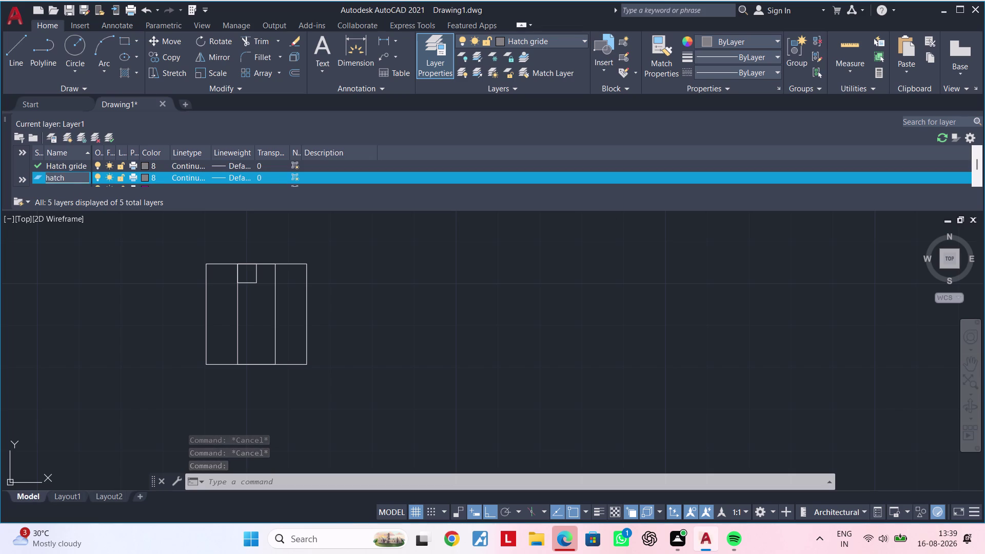
Rename the new layer to 'Hatch'.
key(BackSpace)
key(BackSpace)
key(BackSpace)
key(BackSpace)
key(BackSpace)
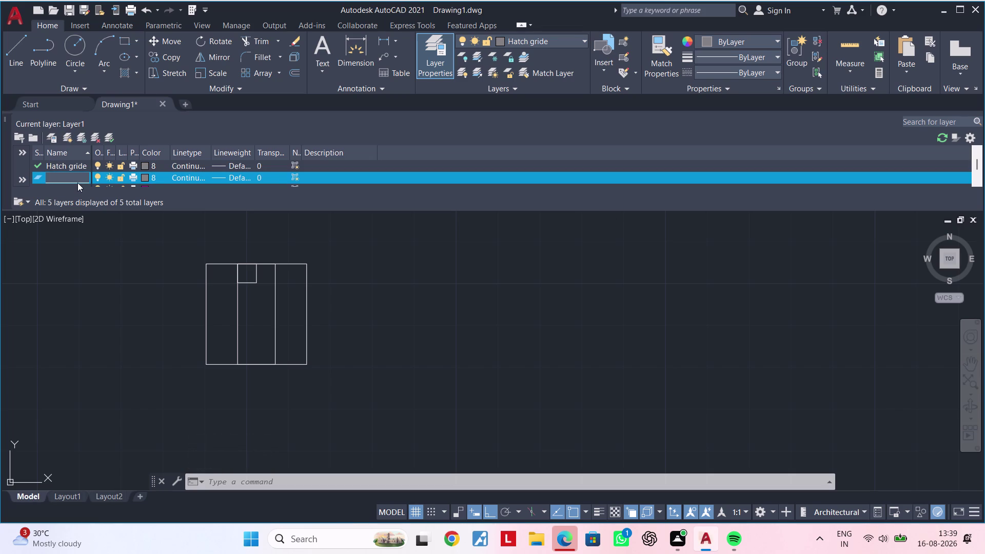
text(Hatch)
Browse the Select Color dialog's True Color and Color Books tabs, then cancel, keeping colour 8.
click(146, 179)
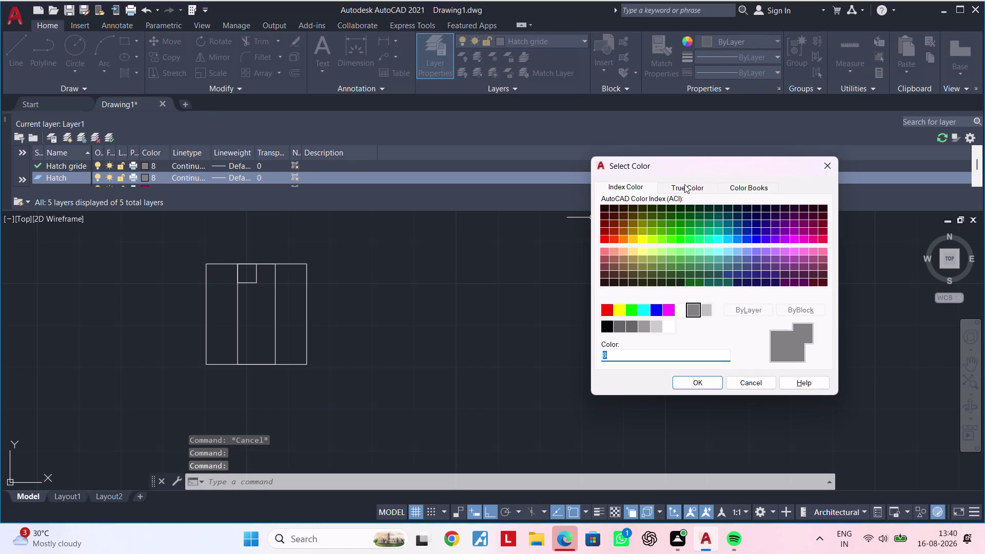
click(684, 184)
click(746, 183)
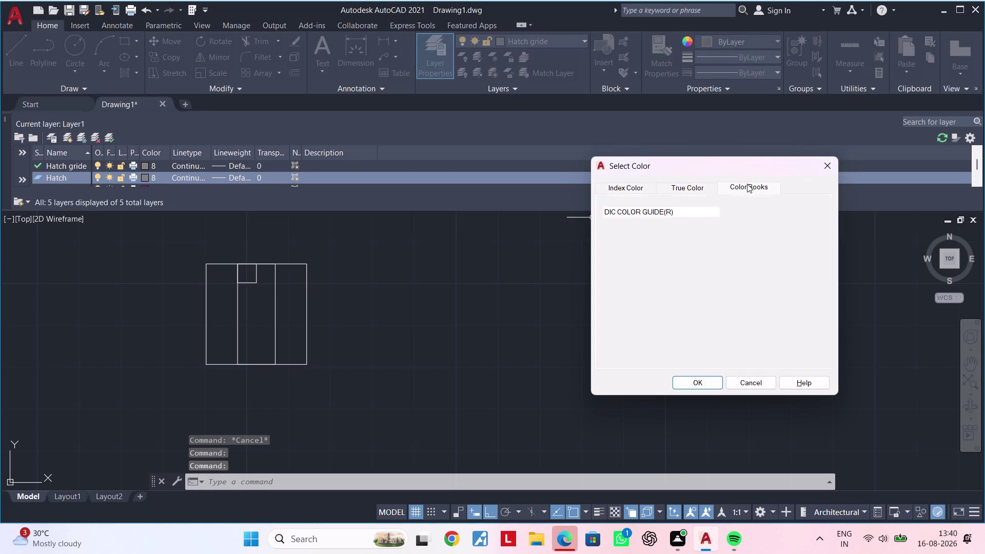
scroll(down, 3)
click(696, 190)
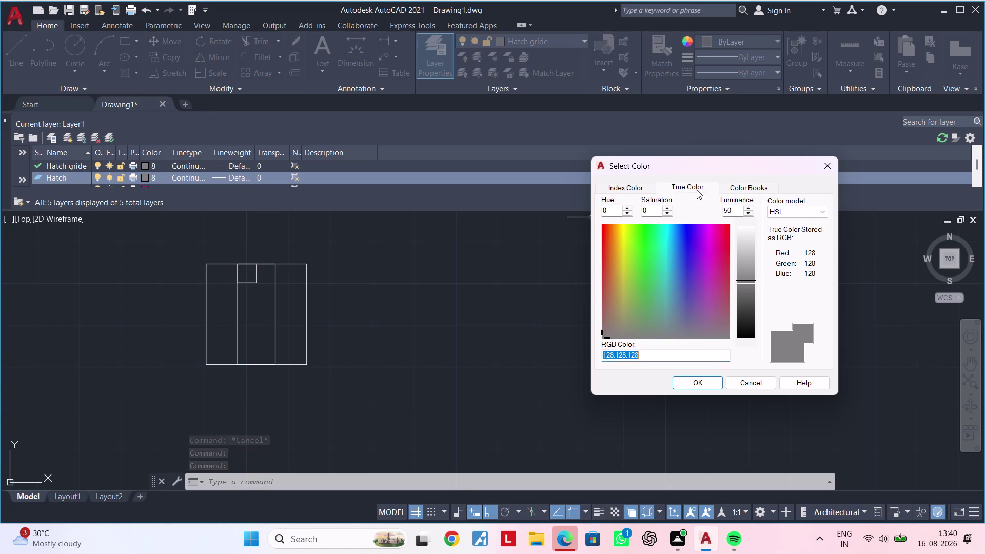
click(637, 189)
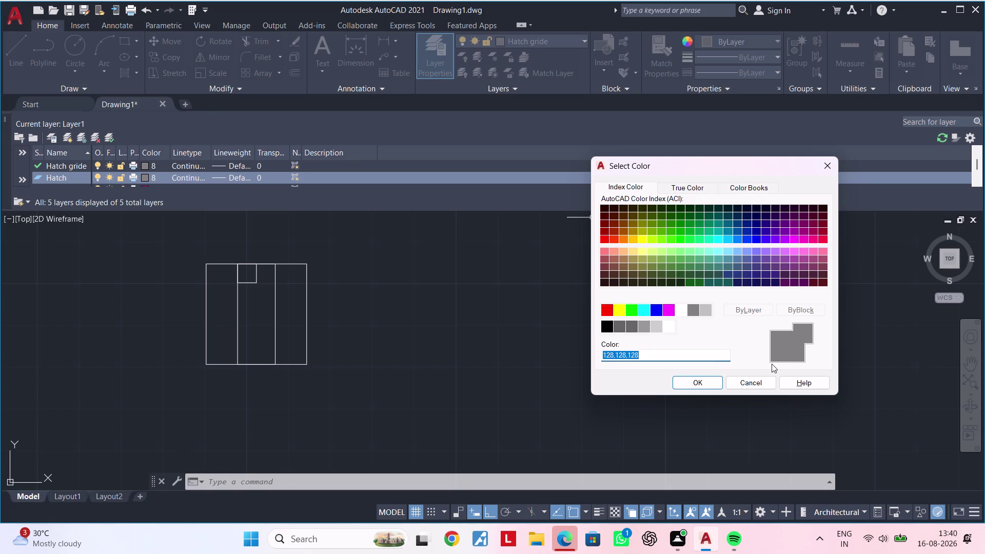
click(752, 307)
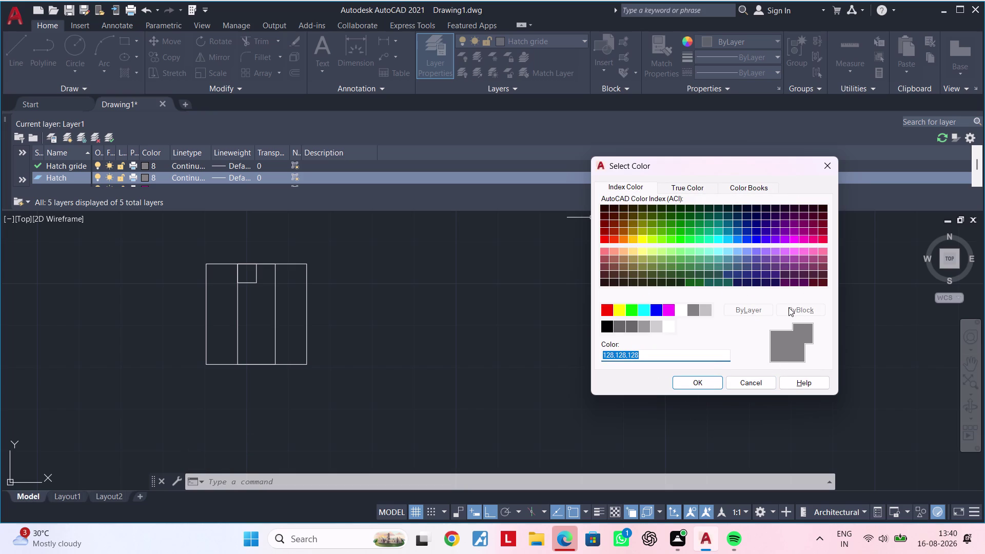
click(789, 307)
double_click(793, 307)
click(825, 165)
key(Escape)
key(Escape)
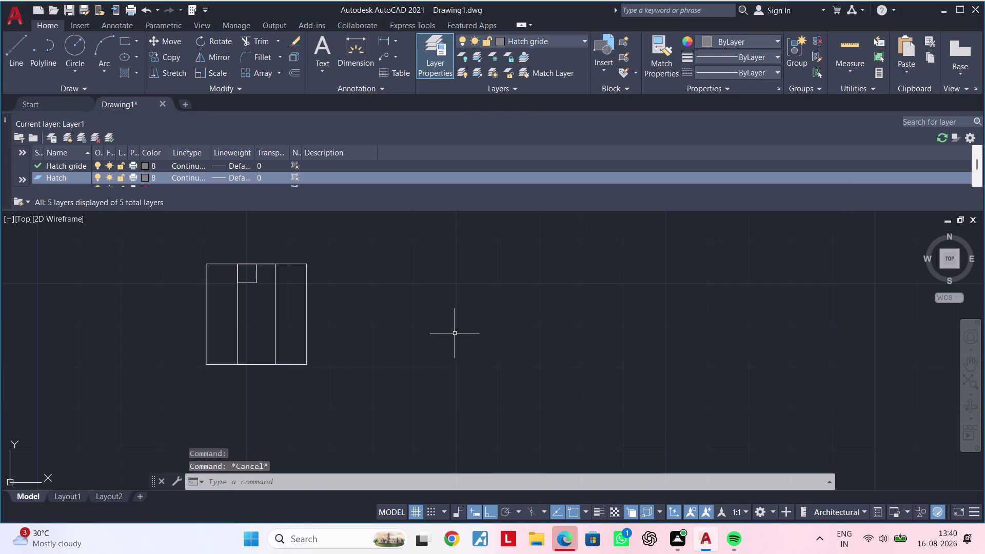
Start a hatch and try picking a layer from the layer list, then cancel.
middle_drag(398, 320, 455, 310)
key(Escape)
key(Escape)
key(Escape)
key(Escape)
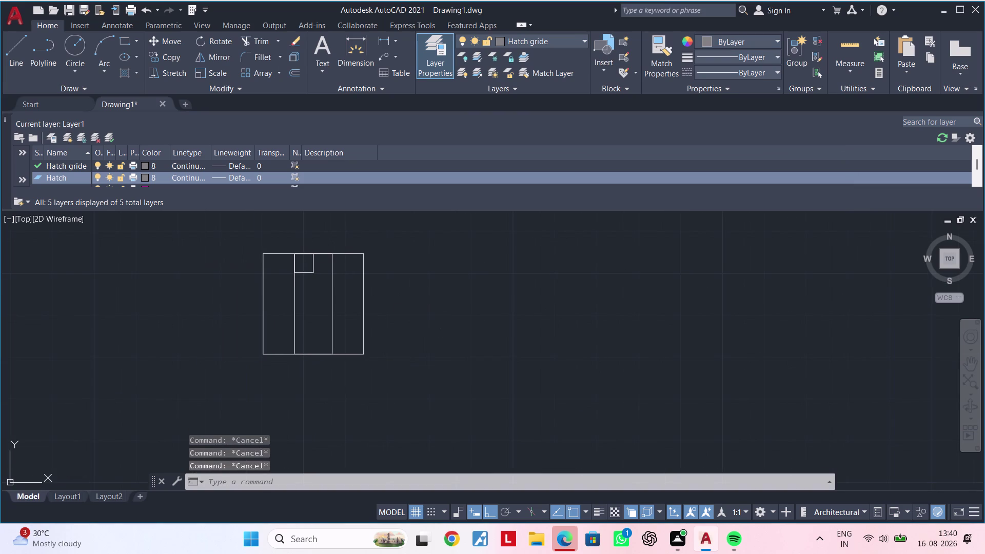
text(h)
key(space)
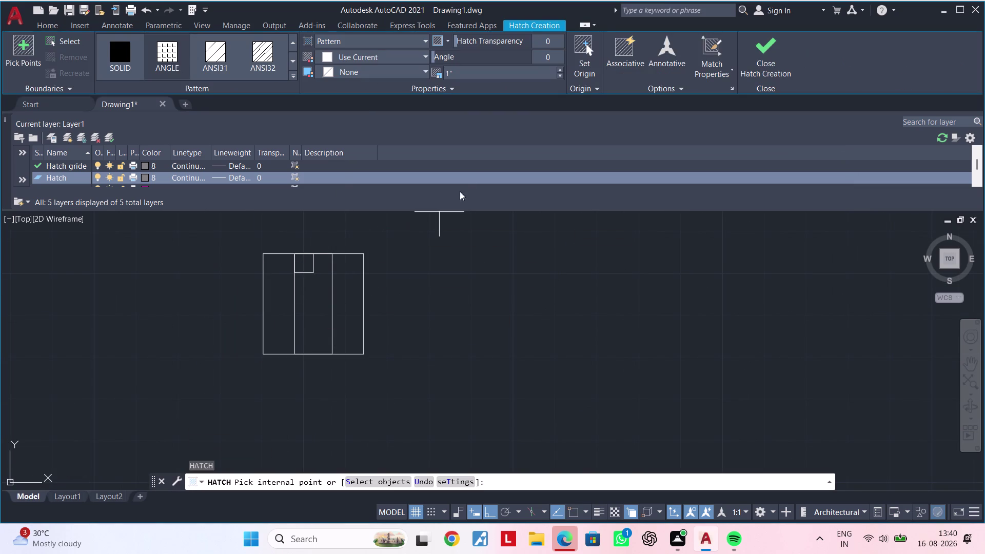
click(44, 23)
click(554, 43)
click(534, 101)
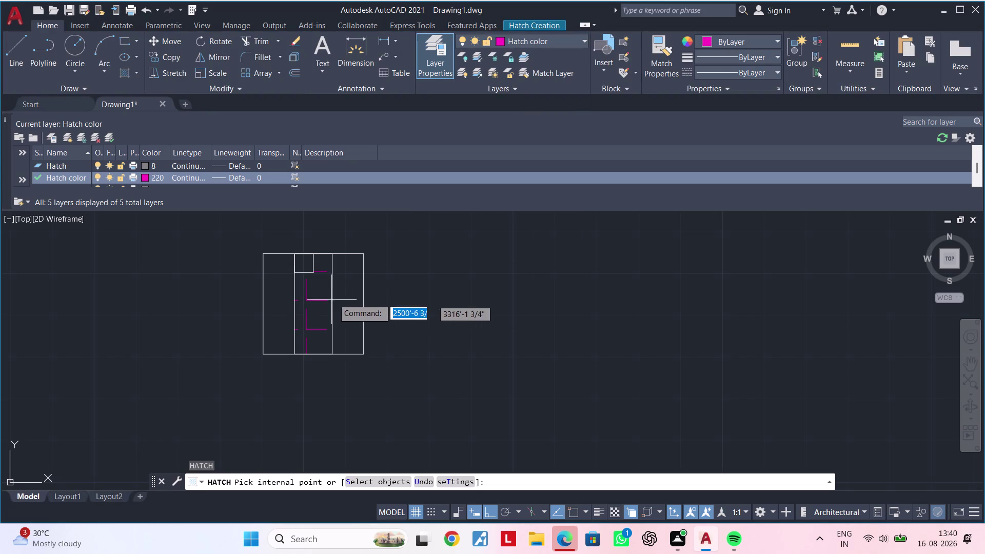
key(Escape)
key(Escape)
key(Escape)
Make layer Hatch color (220) current and fill the middle strip with SOLID magenta.
text(h)
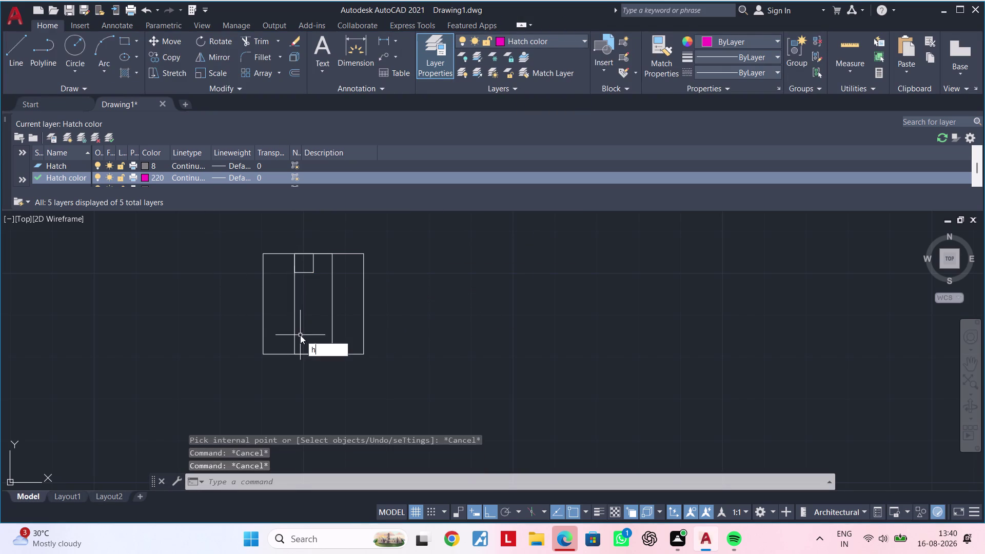
key(space)
click(122, 53)
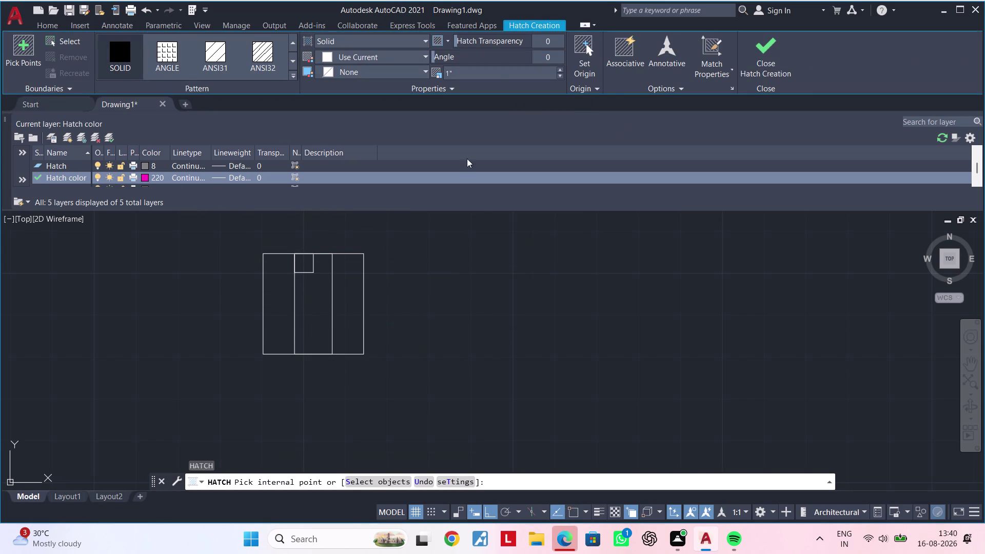
click(50, 24)
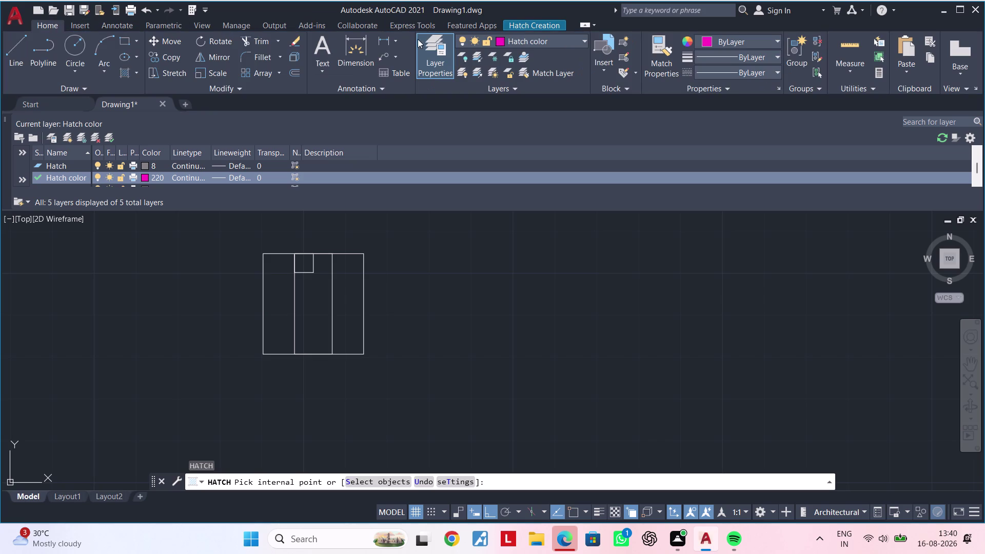
click(554, 42)
click(543, 97)
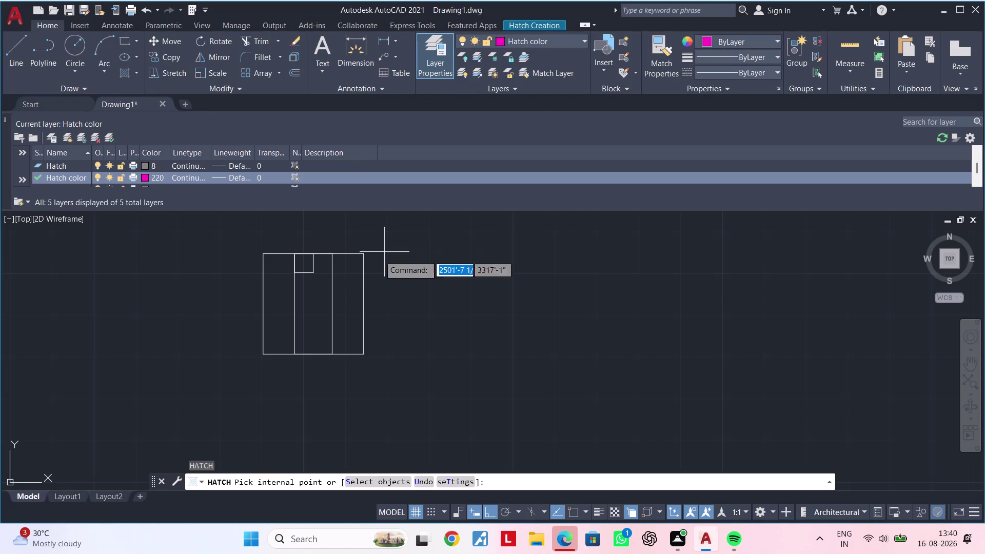
click(319, 298)
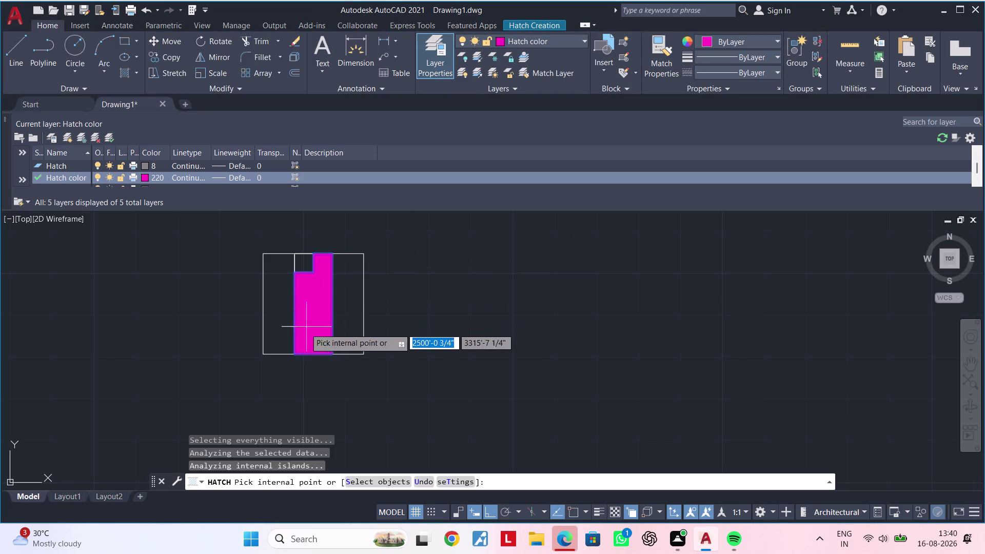
key(Escape)
key(Escape)
key(Escape)
key(Escape)
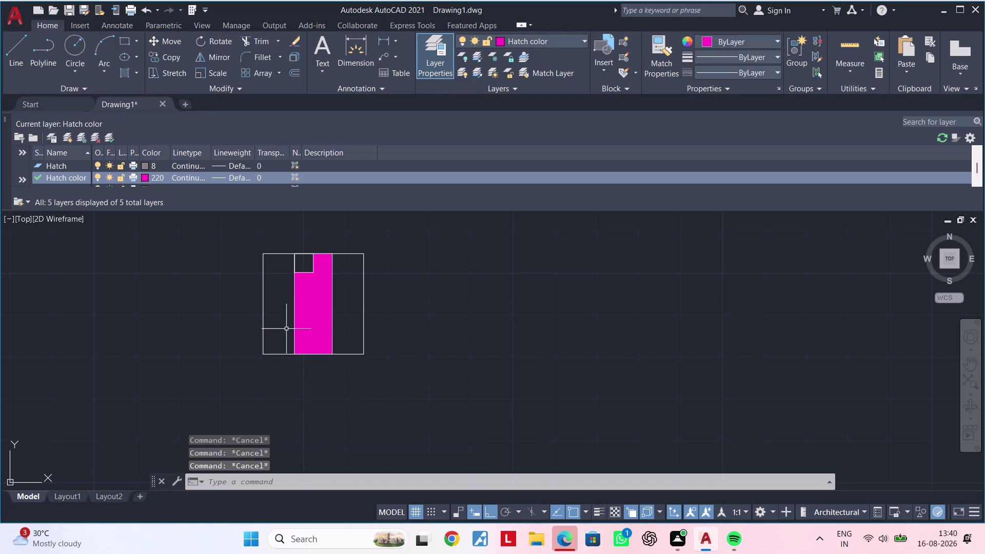
Start another hatch for the outer strips.
key(h)
key(space)
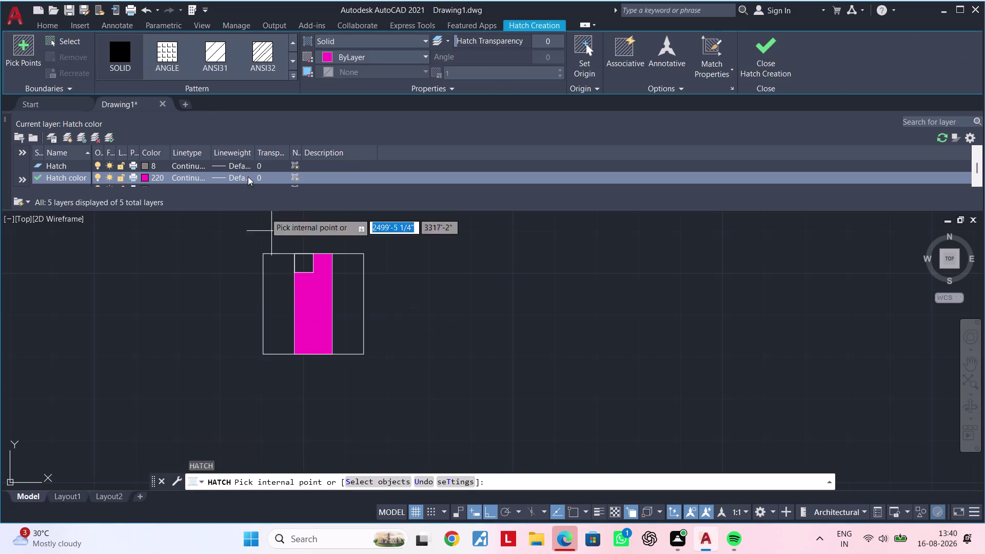
scroll(up, 3)
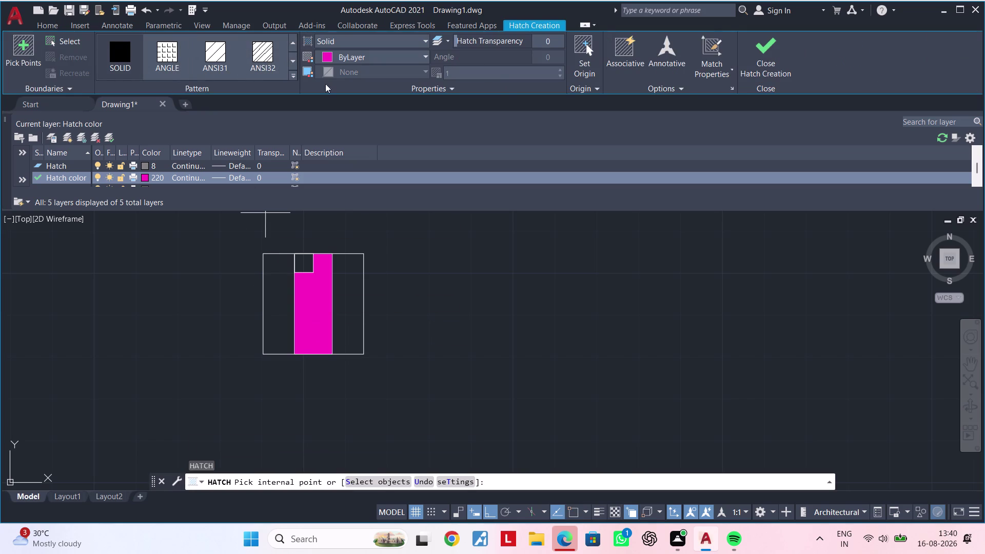
scroll(up, 3)
Hatch the left and right strips with the diagonal ANSI31 pattern.
click(127, 62)
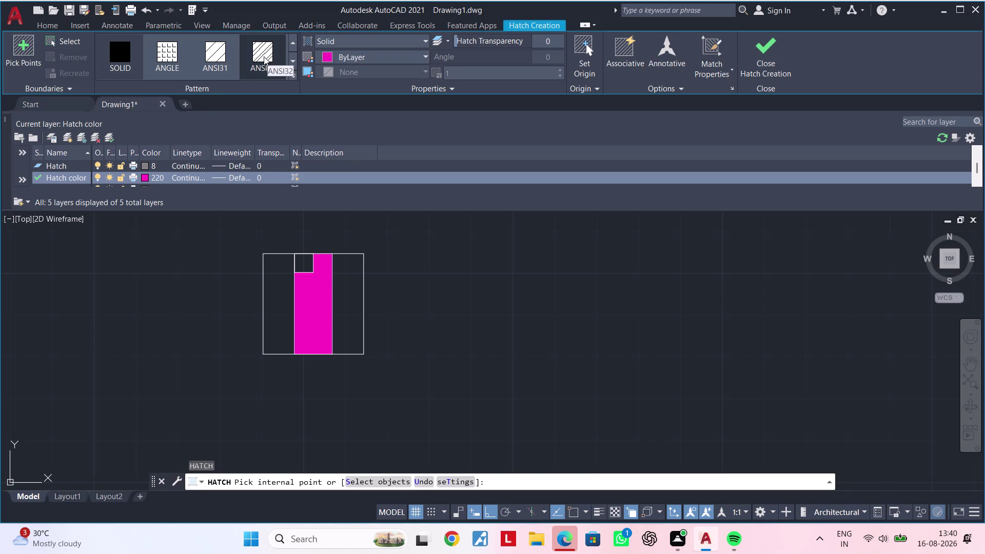
click(210, 51)
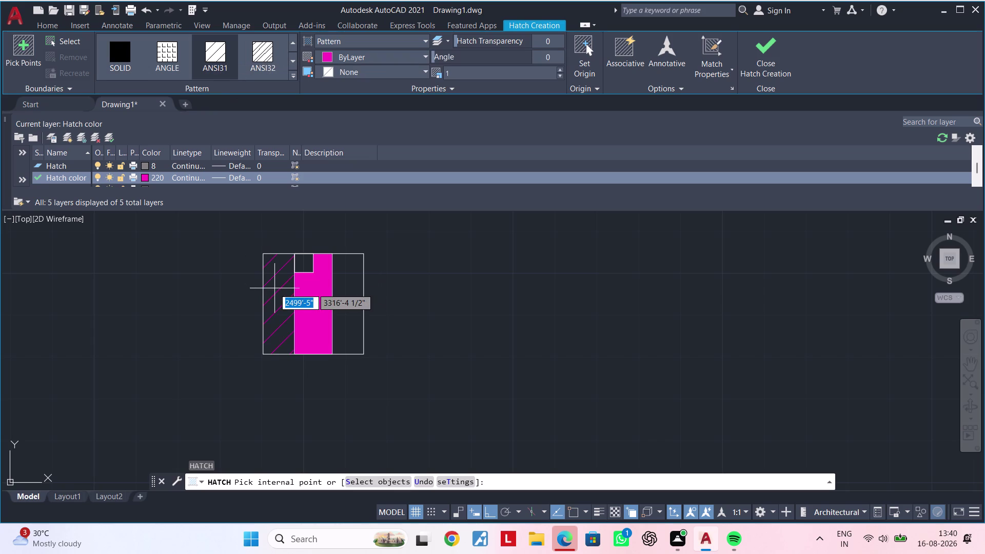
click(274, 289)
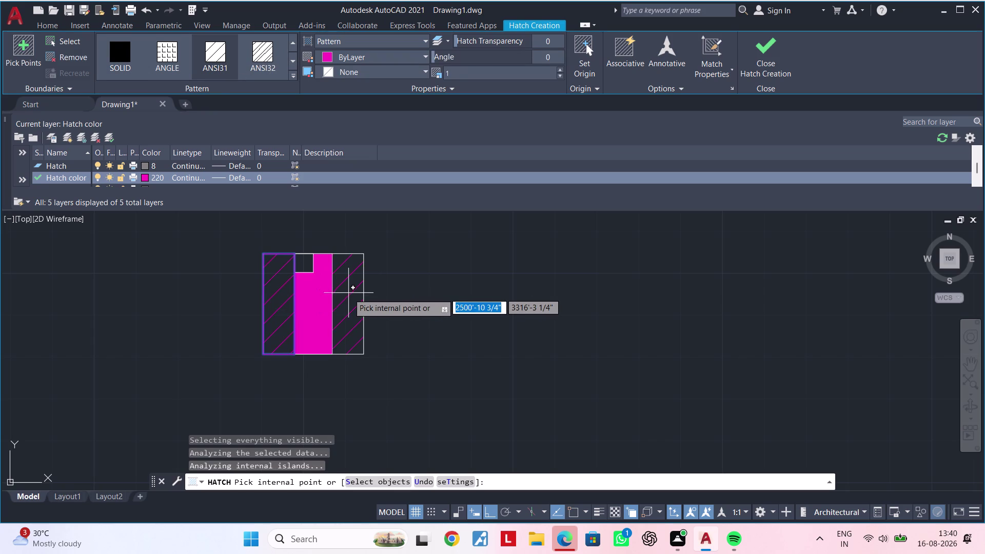
click(349, 293)
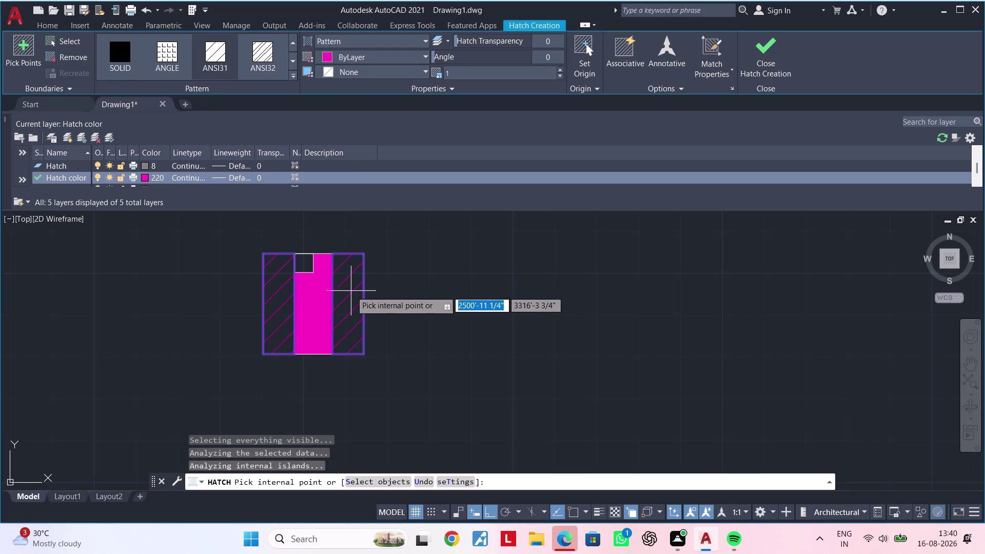
key(Escape)
key(Escape)
key(Escape)
key(Escape)
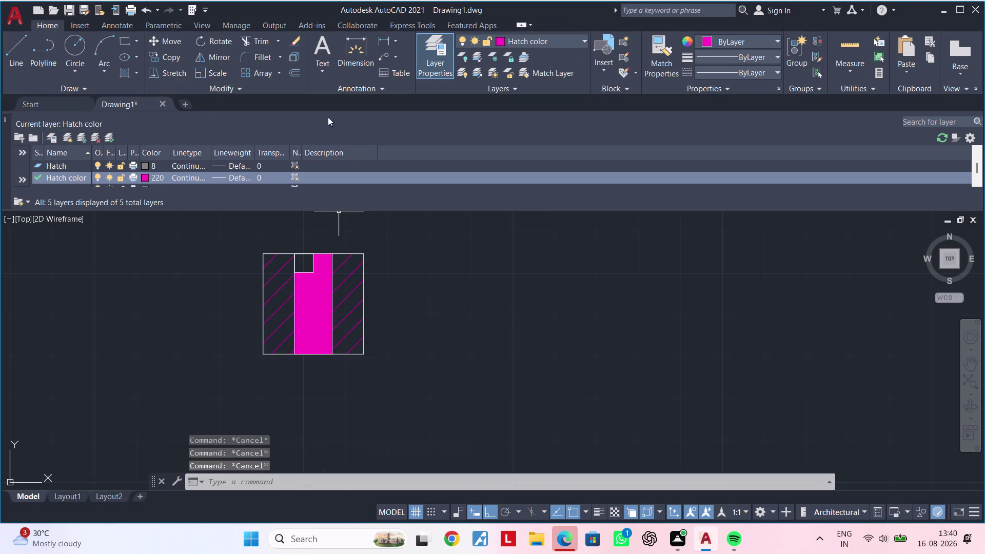
key(Escape)
key(Escape)
key(Escape)
key(Escape)
key(Escape)
key(Escape)
key(Escape)
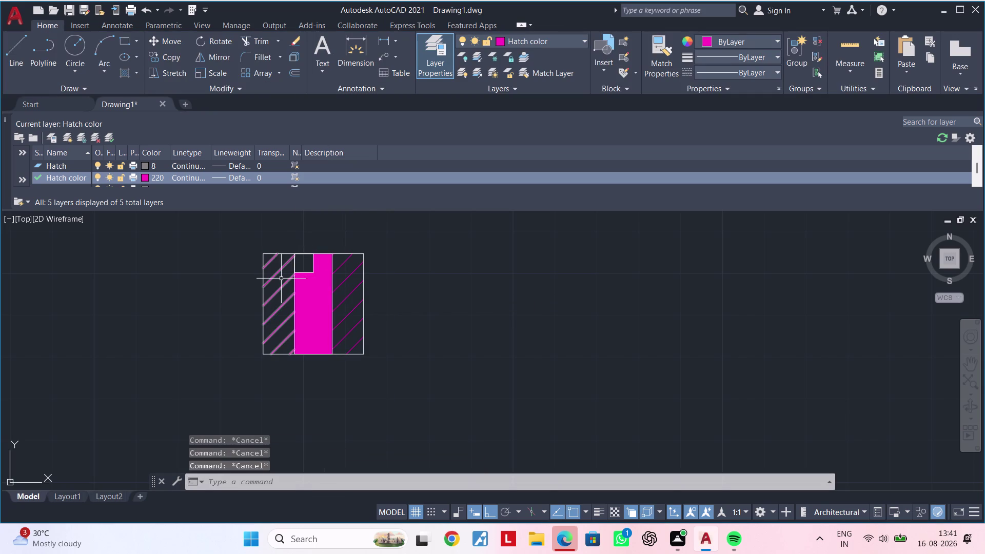
Change the left strip hatch's angle to 89.
click(282, 285)
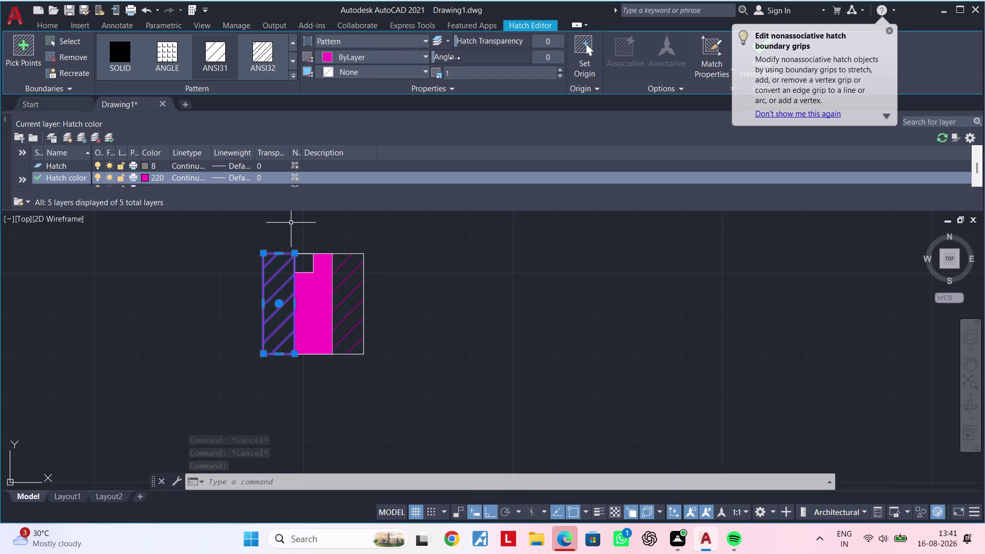
drag(455, 58, 494, 59)
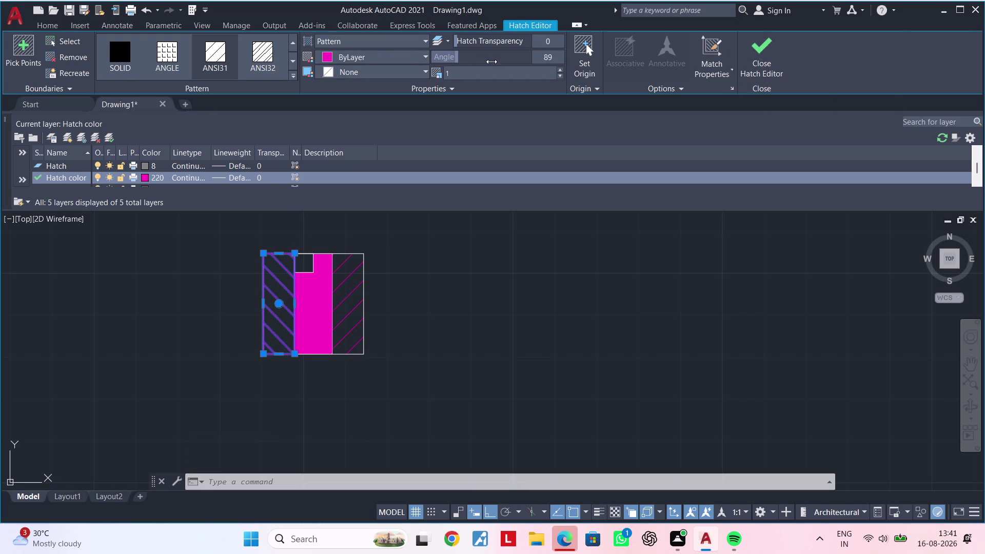
key(Escape)
click(343, 296)
click(349, 307)
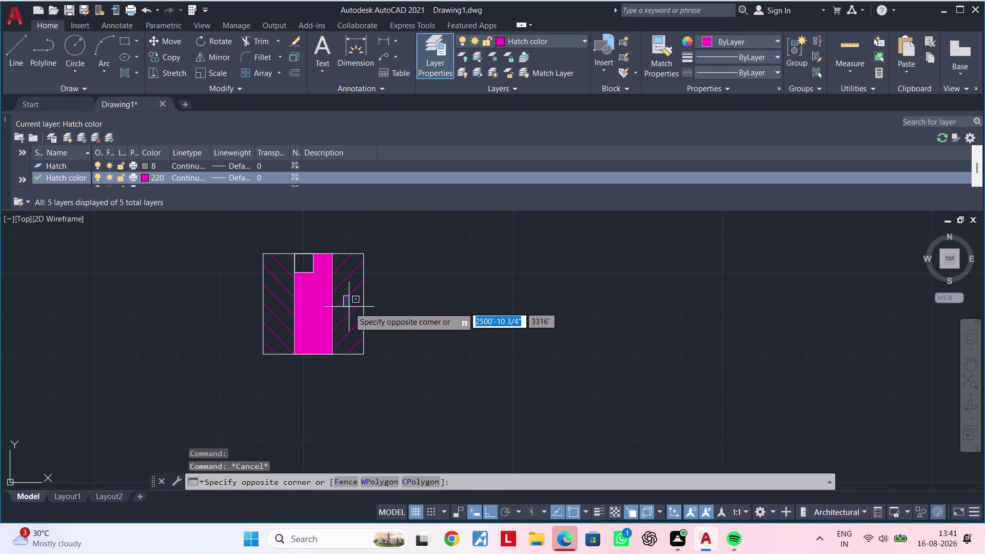
key(Escape)
Delete both diagonal side-strip hatches and start a new hatch.
click(341, 300)
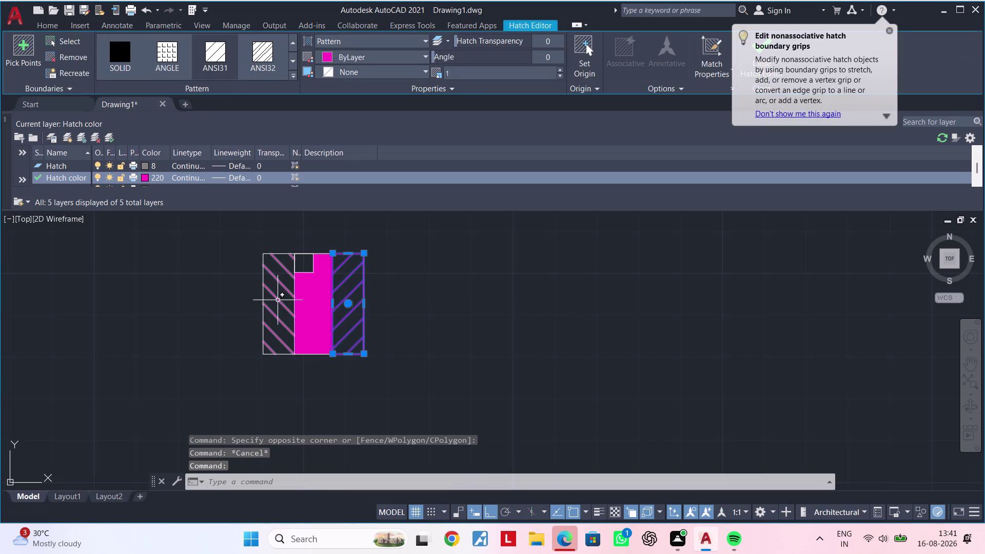
click(277, 300)
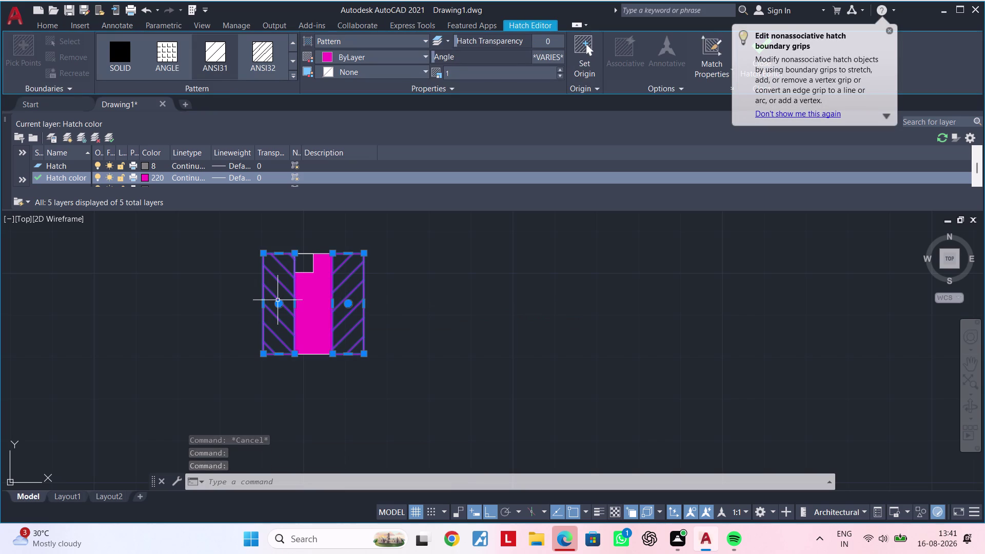
key(Delete)
key(Escape)
key(Escape)
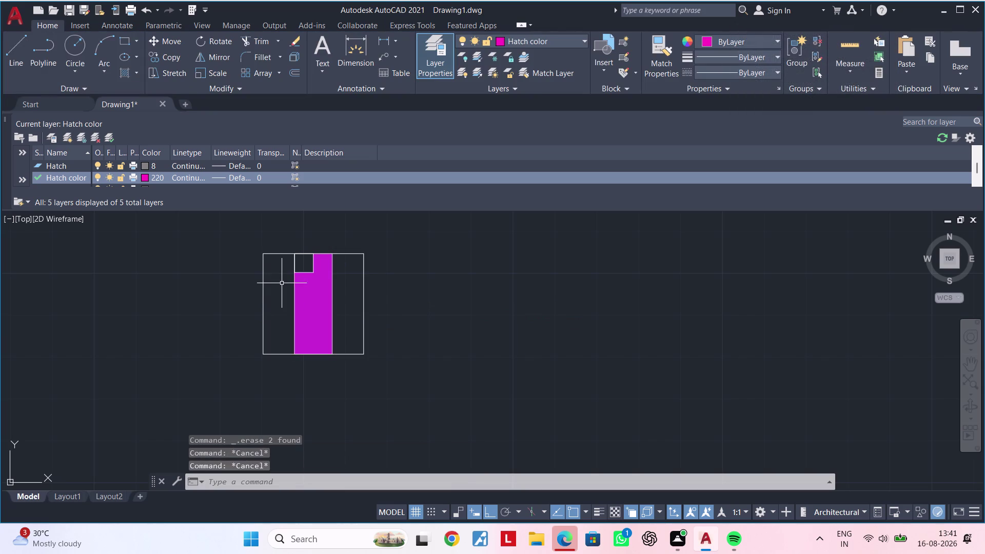
key(h)
key(space)
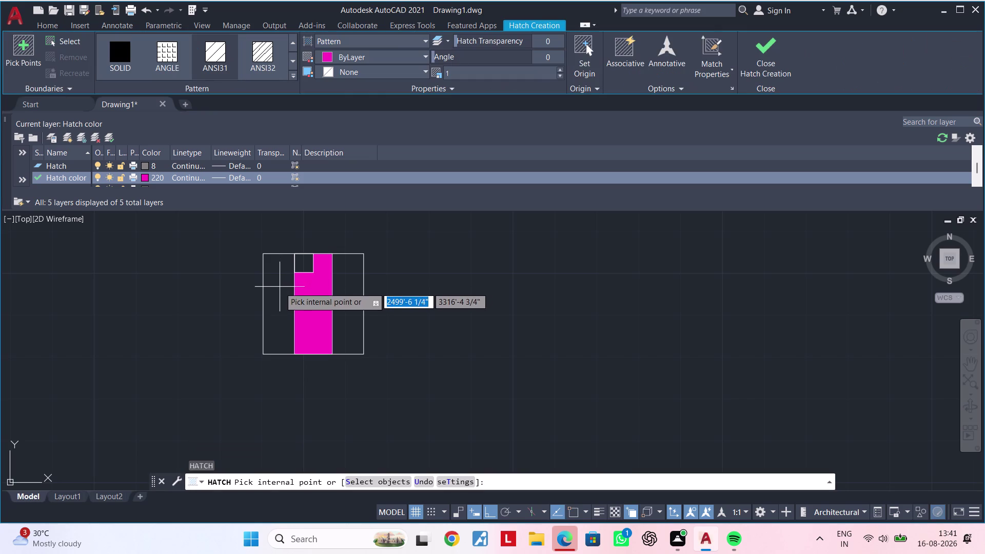
Hatch both side panels with diagonal lines at angle 91 and scale 0.3.
click(277, 290)
click(343, 293)
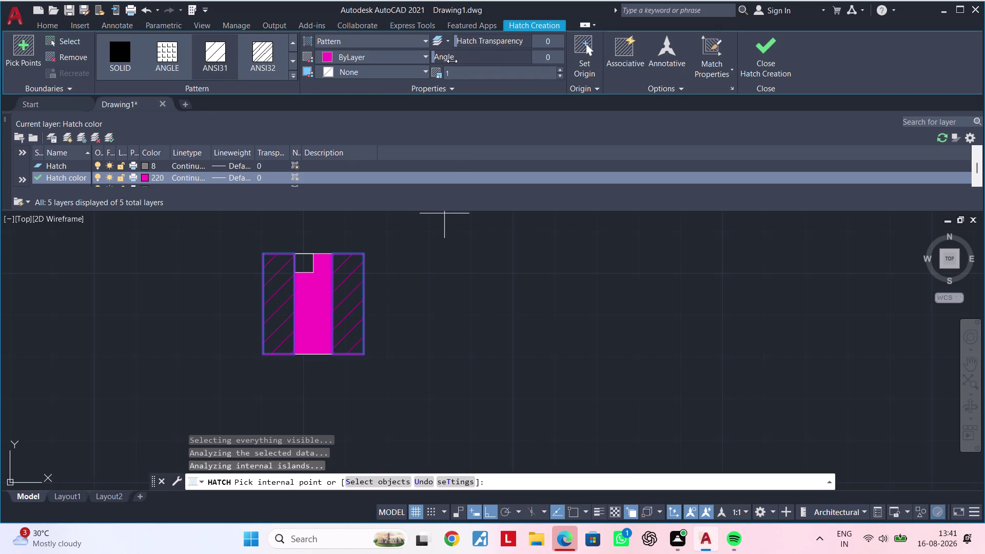
drag(453, 59, 497, 61)
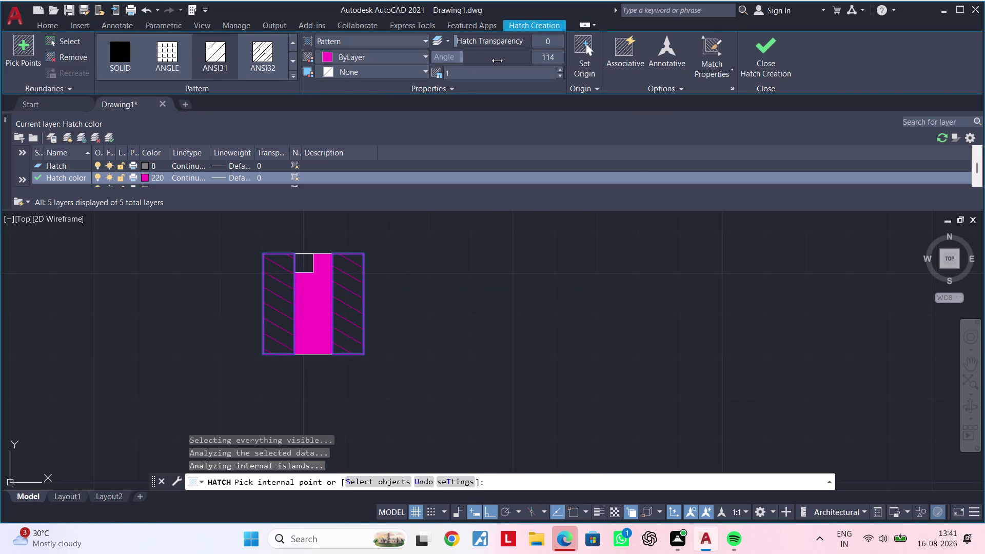
drag(497, 61, 490, 60)
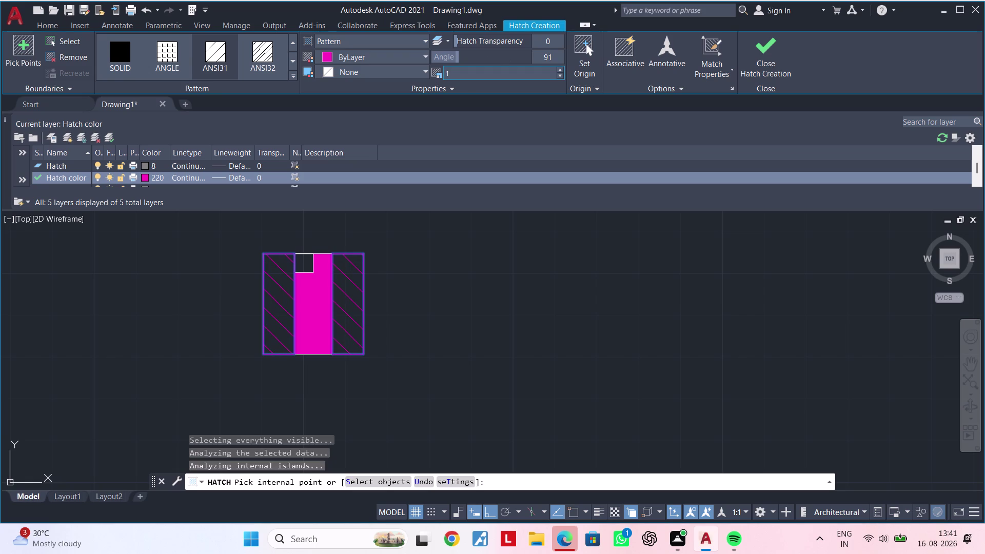
click(558, 70)
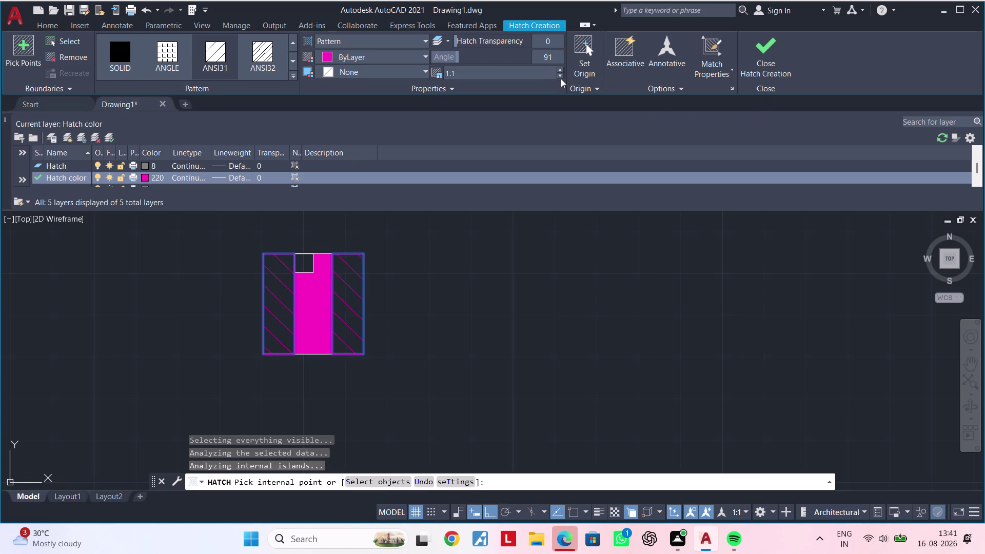
click(560, 77)
click(561, 77)
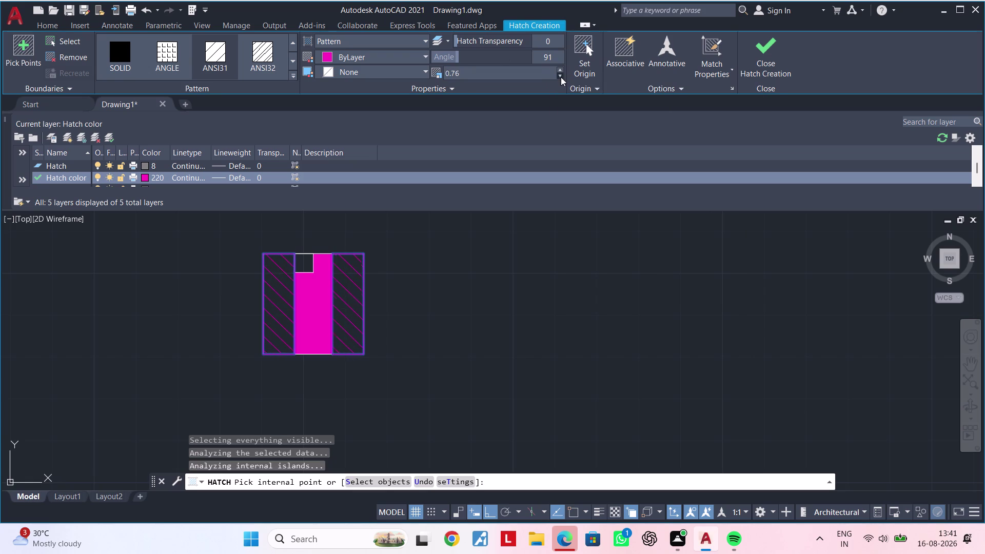
click(561, 77)
triple_click(560, 77)
click(561, 77)
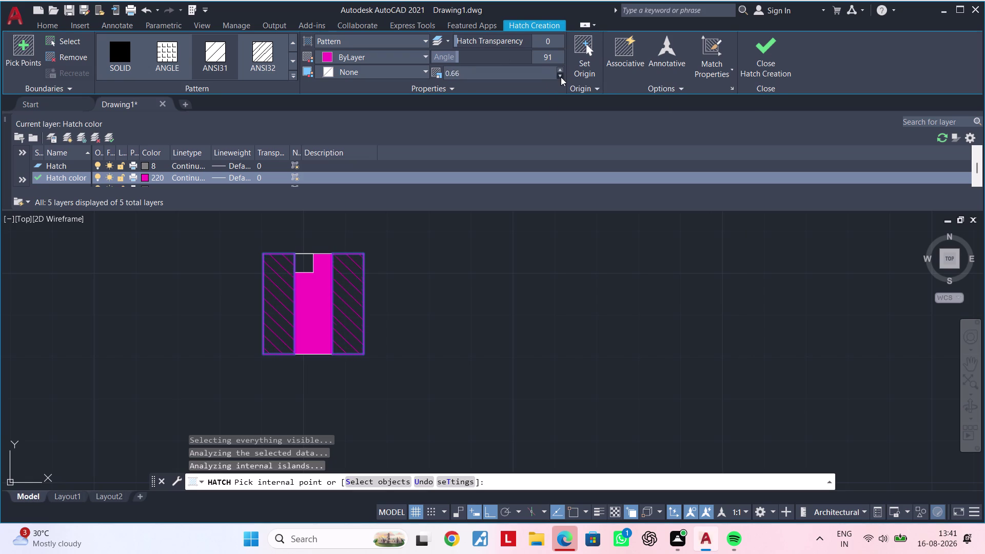
click(560, 77)
click(561, 77)
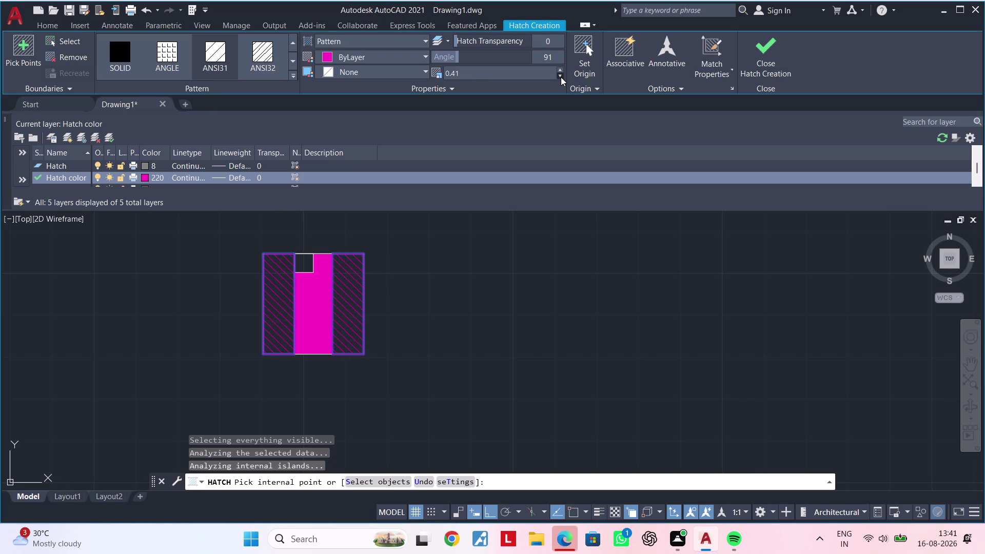
click(561, 77)
key(Escape)
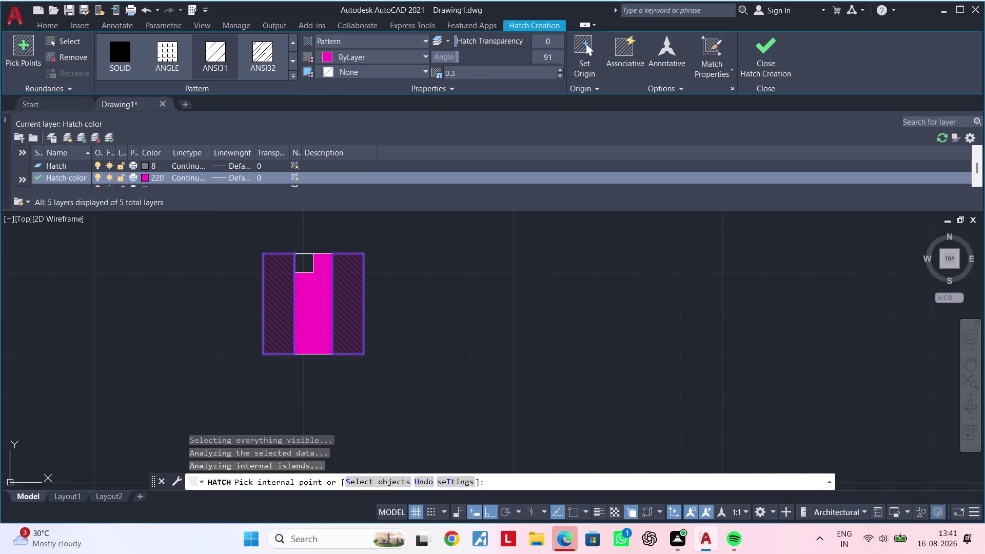
key(Escape)
key(Escape)
key(Escape)
middle_drag(410, 294, 444, 291)
key(Escape)
key(Escape)
scroll(up, 3)
middle_drag(313, 252, 336, 249)
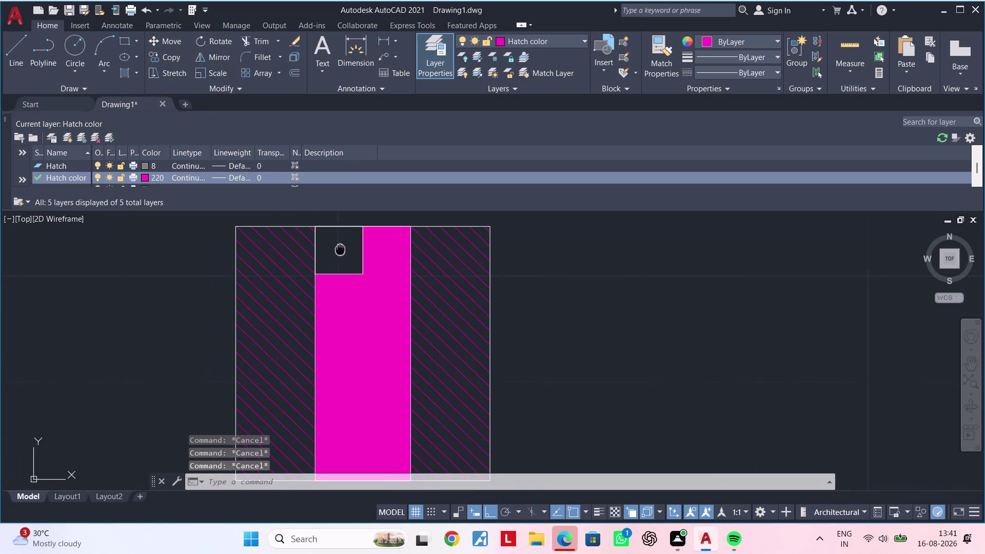
middle_drag(336, 250, 346, 249)
key(Escape)
key(Escape)
Make layer Hatch gride current and hatch the small top square grey.
text(h)
key(space)
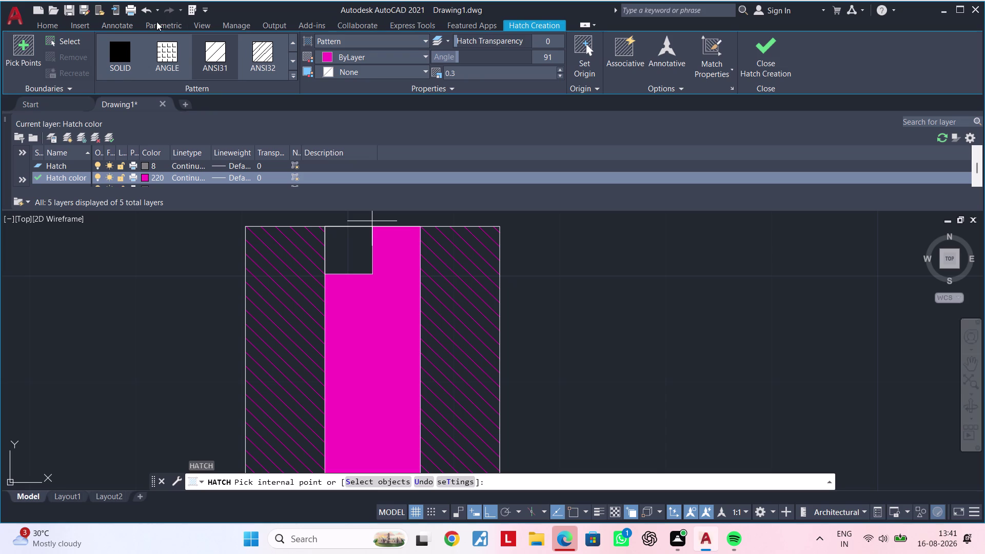
click(126, 49)
click(51, 27)
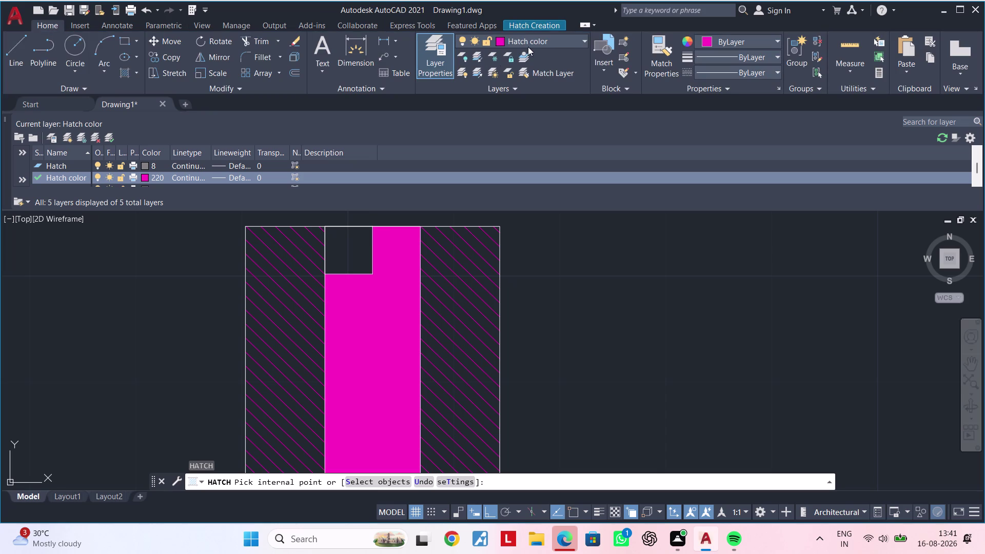
click(542, 40)
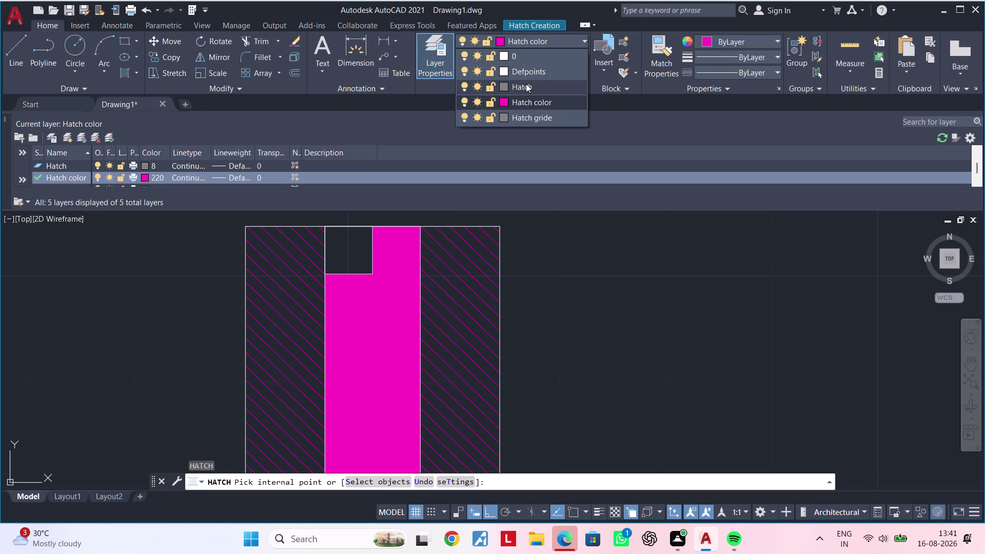
click(526, 119)
click(354, 246)
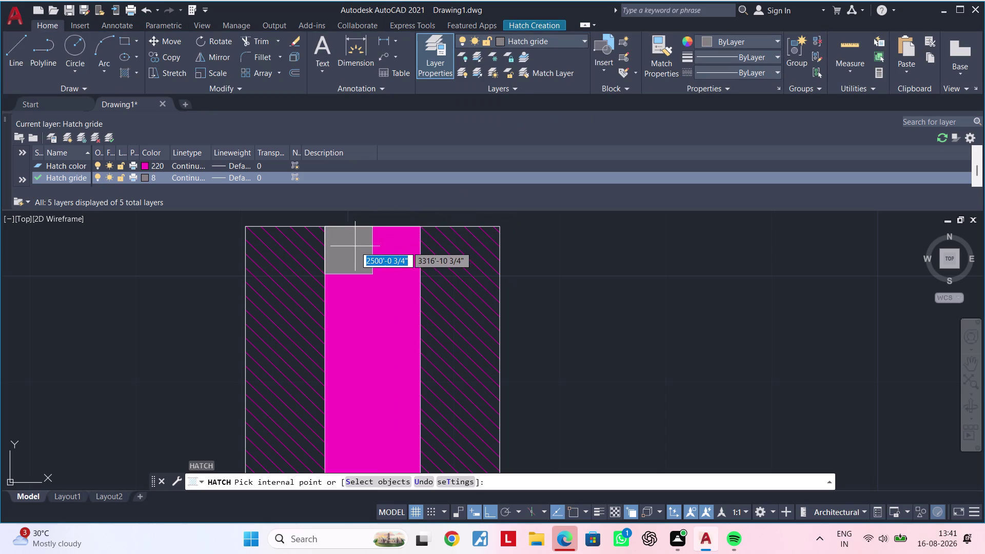
key(Escape)
key(Escape)
scroll(down, 3)
middle_drag(505, 305, 431, 286)
key(Escape)
Pan and zoom to reframe the hatched column.
key(Escape)
scroll(down, 3)
middle_drag(446, 314, 423, 353)
key(Escape)
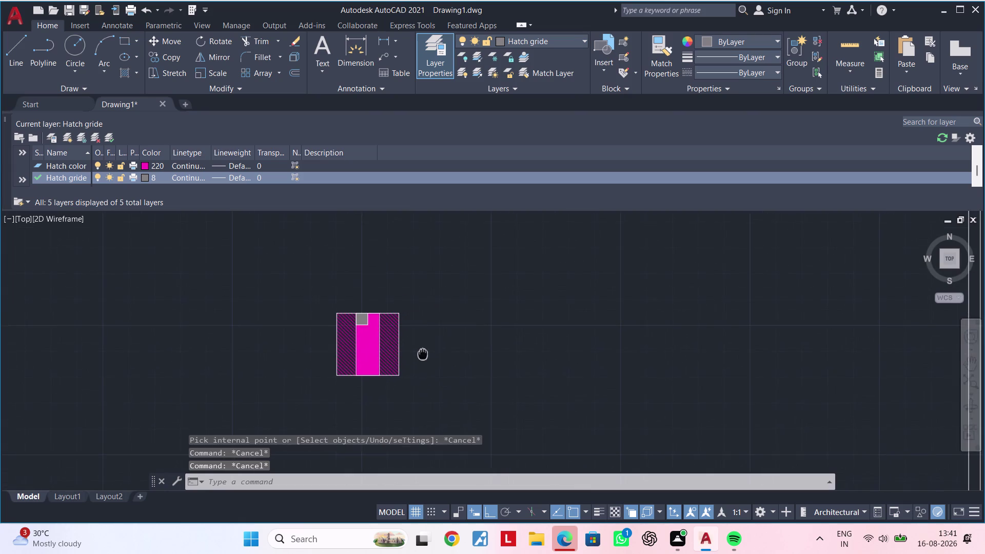
middle_drag(423, 353, 423, 353)
key(Escape)
middle_drag(425, 352, 412, 315)
key(Escape)
key(Escape)
key(Escape)
key(Escape)
key(Escape)
scroll(up, 3)
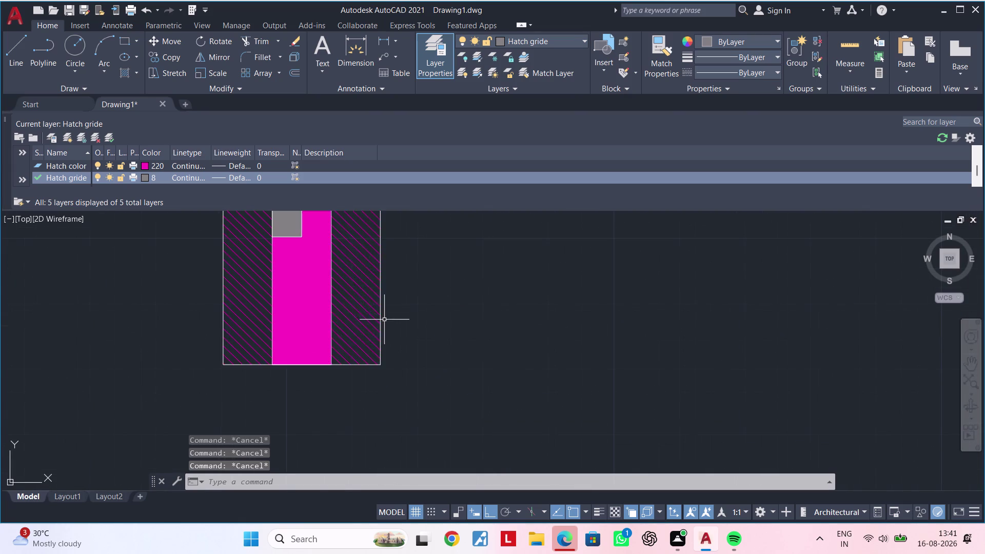
Change both side hatches' colour from magenta to grey 147,149,152.
click(366, 318)
click(258, 321)
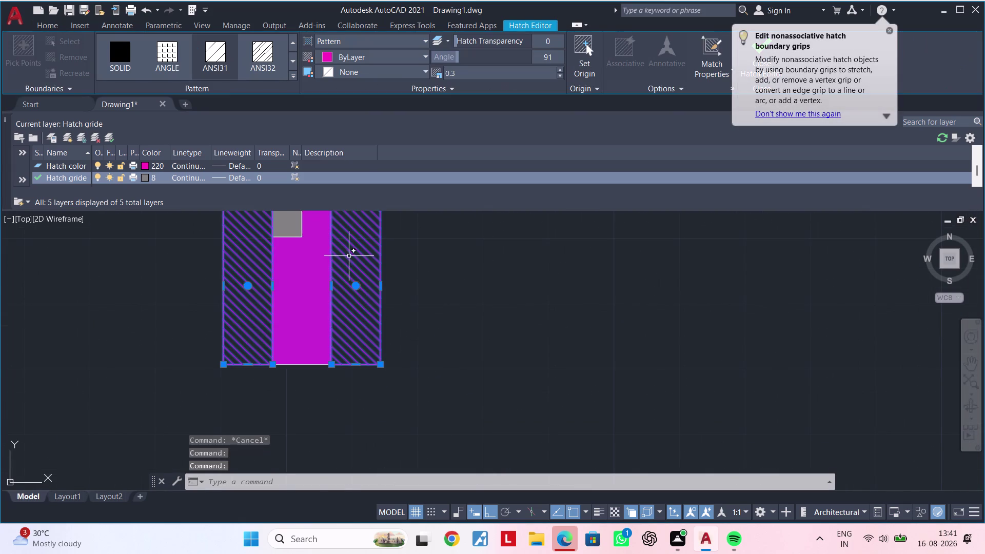
click(328, 57)
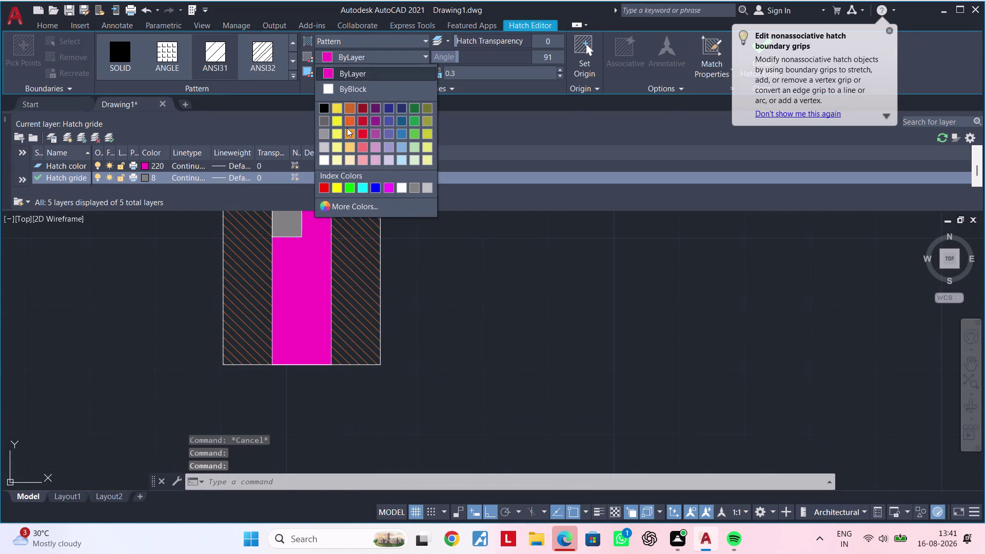
click(321, 132)
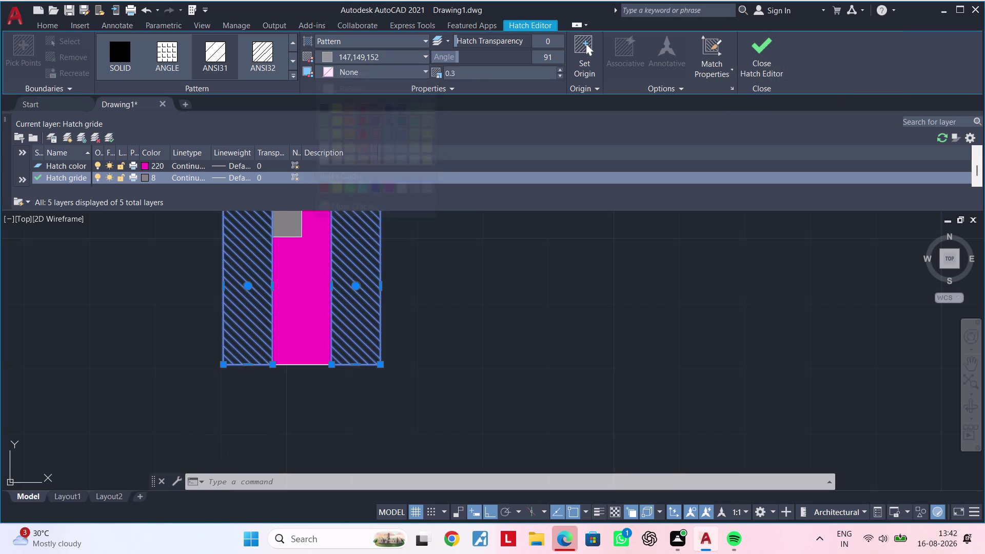
key(Escape)
key(Escape)
scroll(down, 3)
middle_drag(464, 318, 422, 330)
key(Escape)
scroll(up, 3)
middle_drag(398, 324, 382, 361)
key(Escape)
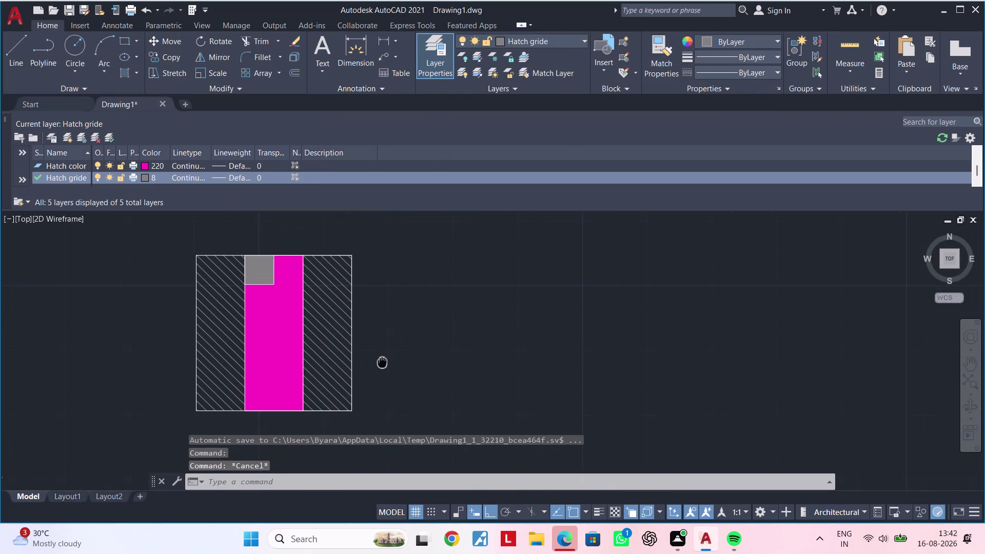
Close the layer list panel and clear any pending commands.
middle_drag(382, 362, 375, 345)
key(Escape)
scroll(down, 3)
middle_drag(402, 346, 366, 357)
key(Escape)
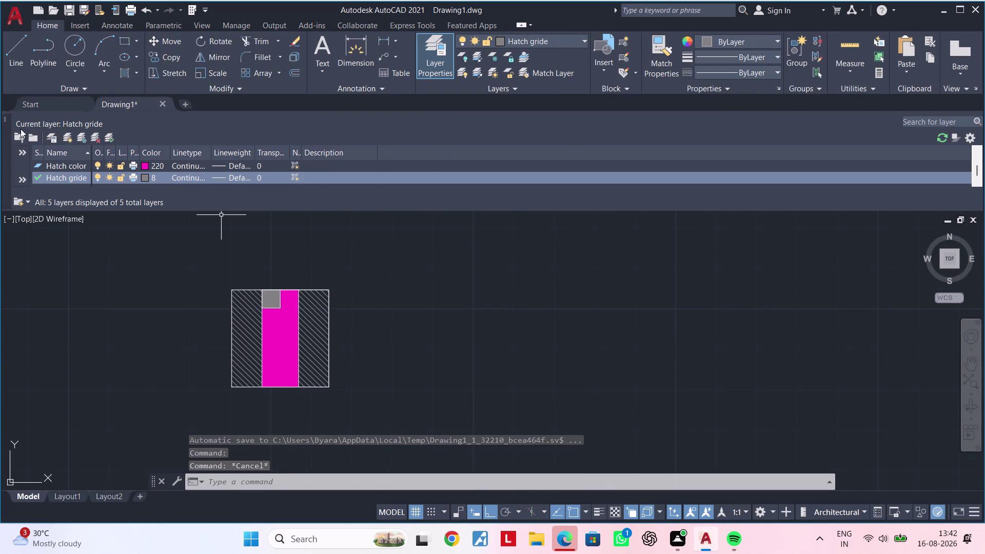
click(8, 119)
middle_drag(359, 310, 363, 303)
key(Escape)
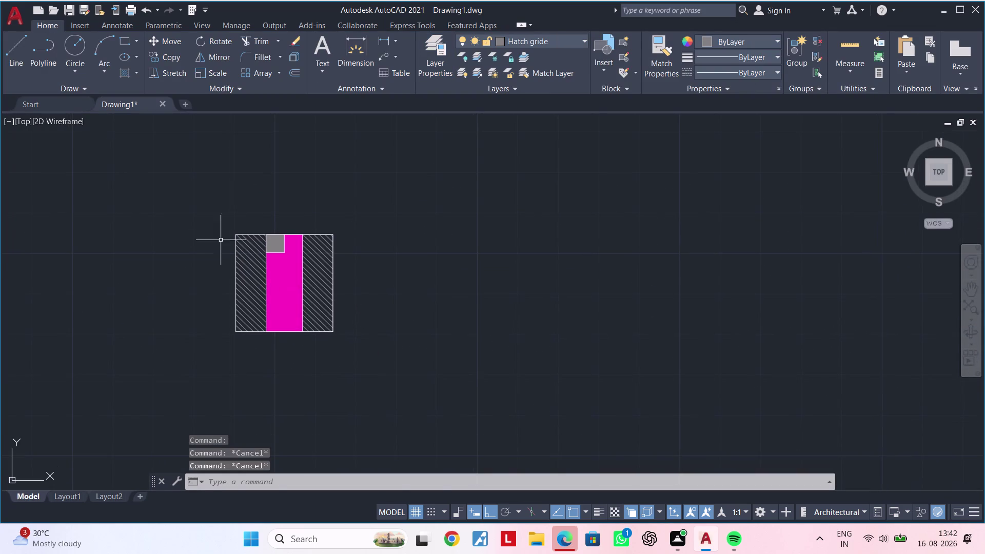
Select the hatched column and copy it onto the plan's top-left wall corner.
click(210, 218)
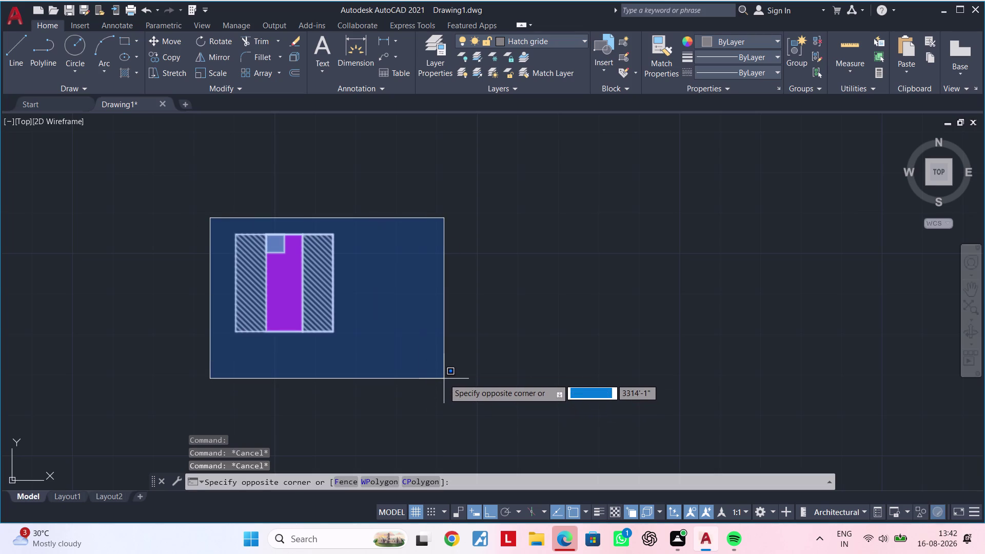
click(444, 378)
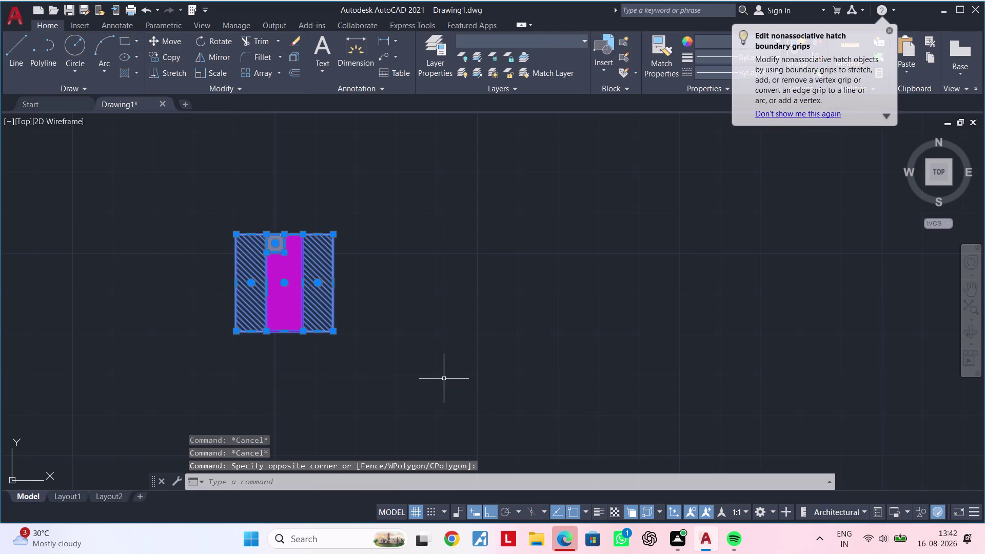
text(co)
key(space)
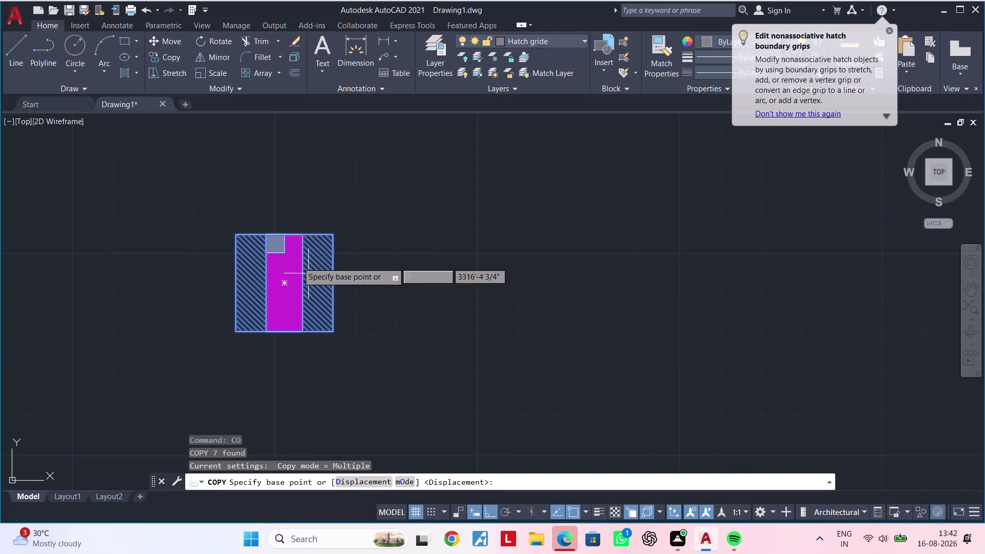
click(267, 233)
scroll(down, 3)
middle_drag(556, 276, 262, 298)
scroll(up, 3)
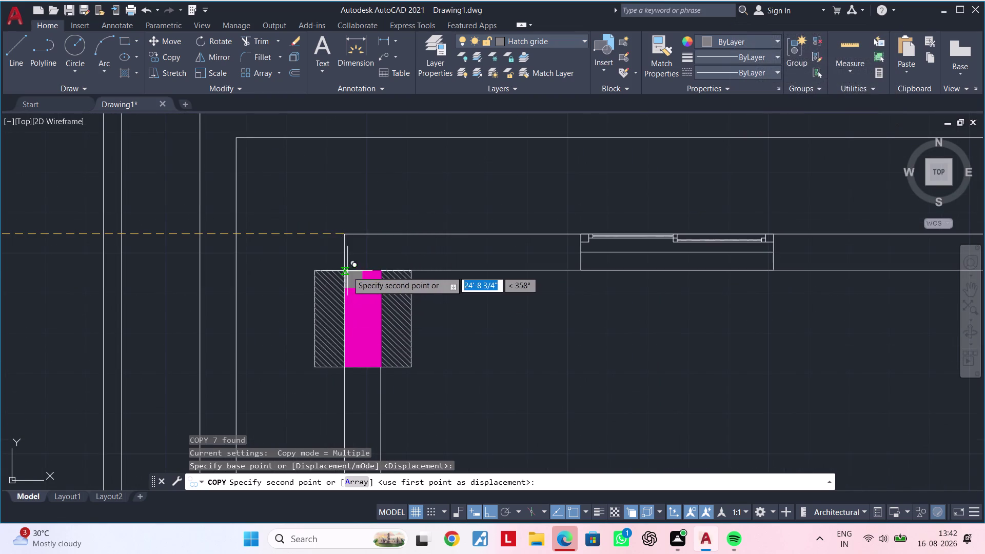
scroll(up, 3)
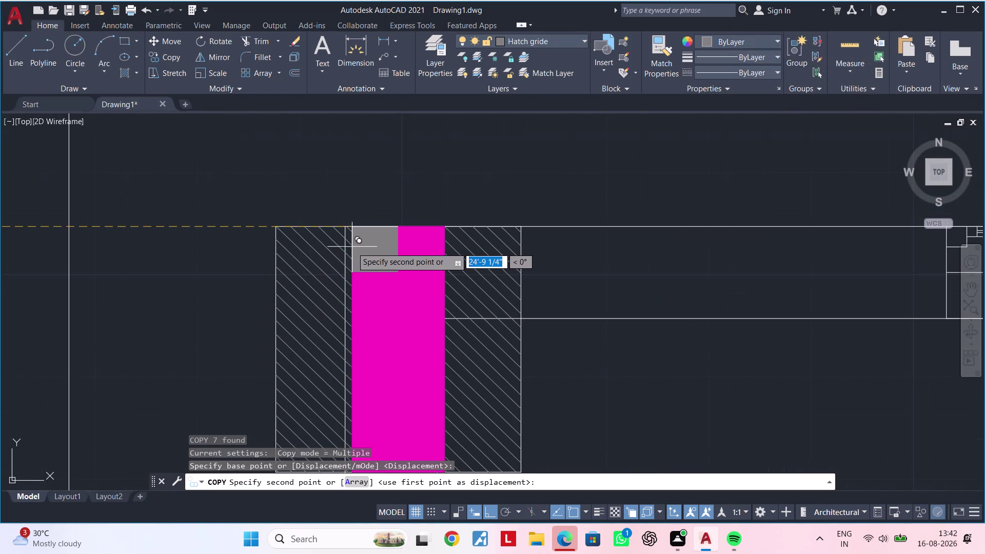
click(345, 228)
Pan across the floor plan and end the copy command.
scroll(down, 3)
middle_drag(517, 372, 399, 316)
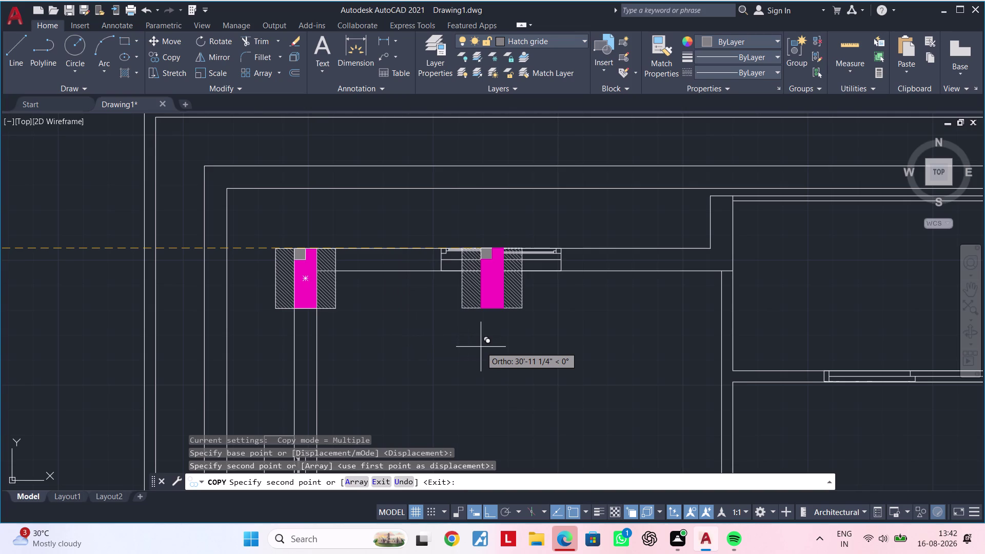
scroll(down, 3)
middle_drag(463, 371, 483, 294)
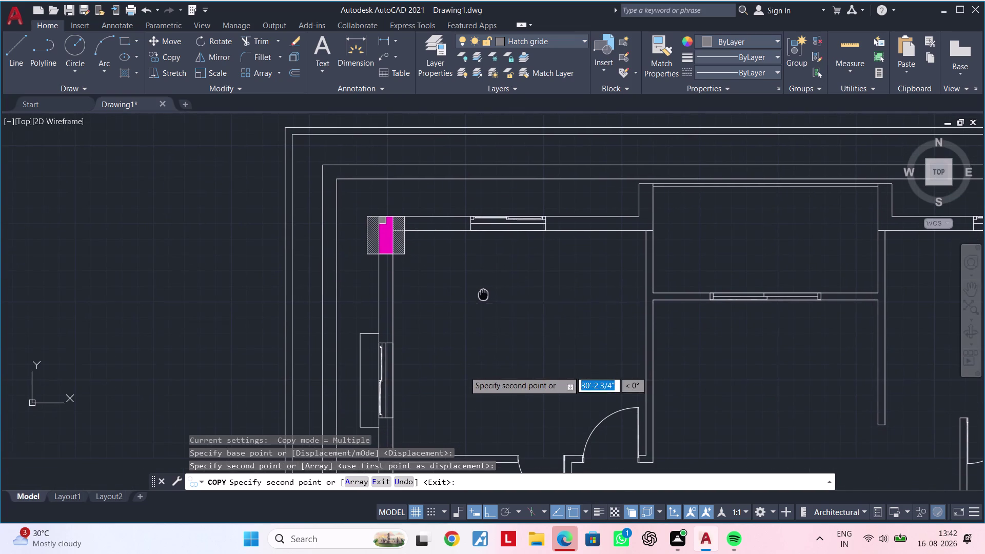
middle_drag(483, 293, 483, 294)
middle_drag(408, 368, 441, 287)
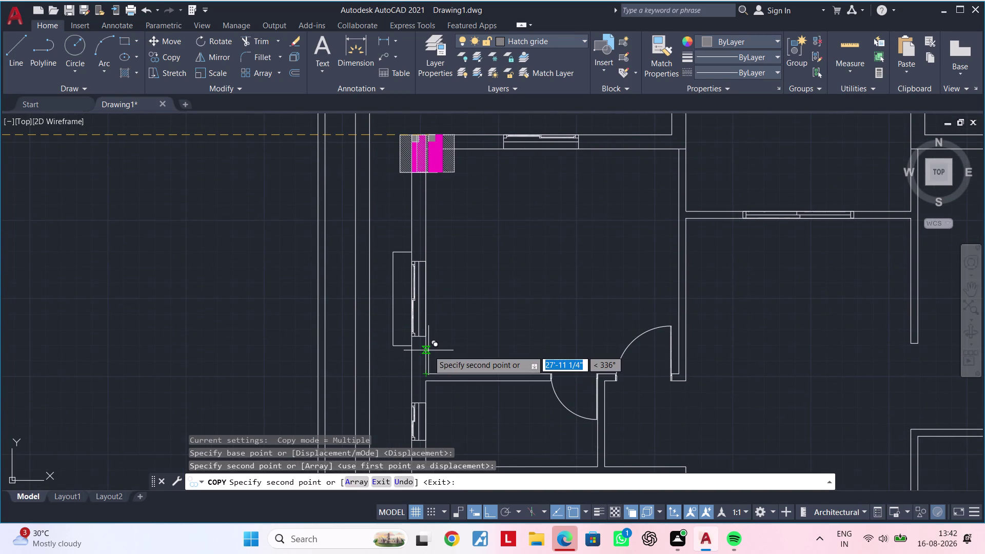
scroll(down, 3)
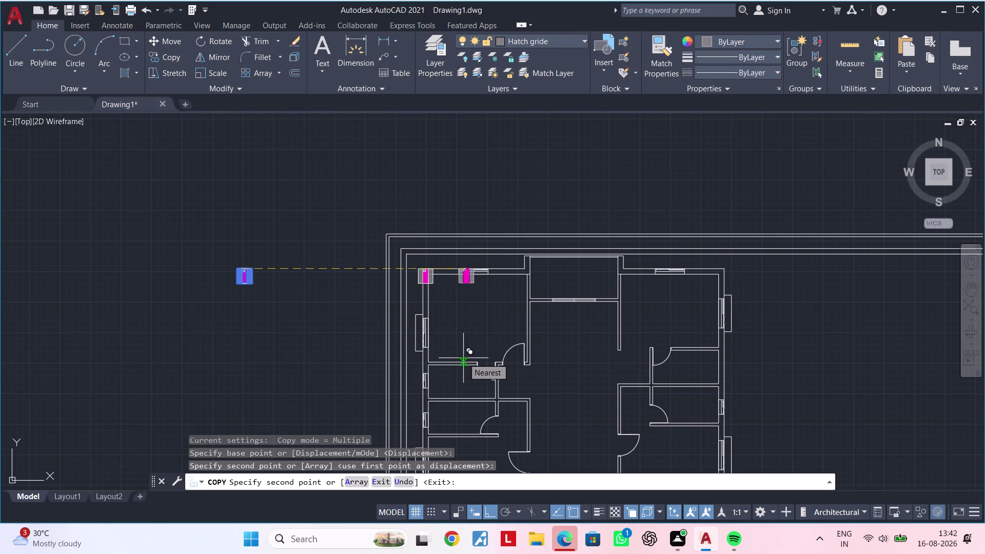
scroll(down, 3)
scroll(down, 3)
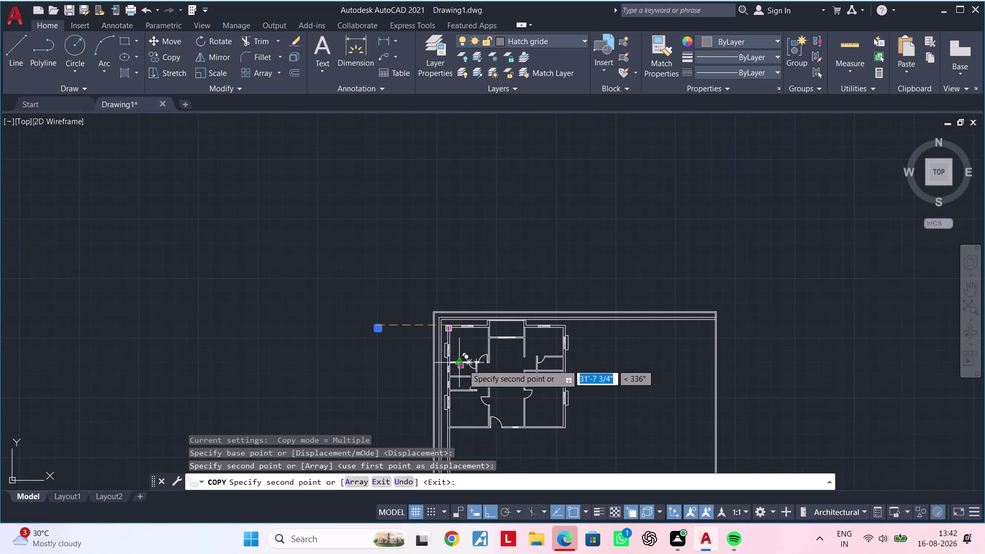
middle_drag(465, 358, 480, 306)
key(Escape)
Window-select the loose column on the left side.
scroll(up, 3)
middle_drag(473, 343, 476, 352)
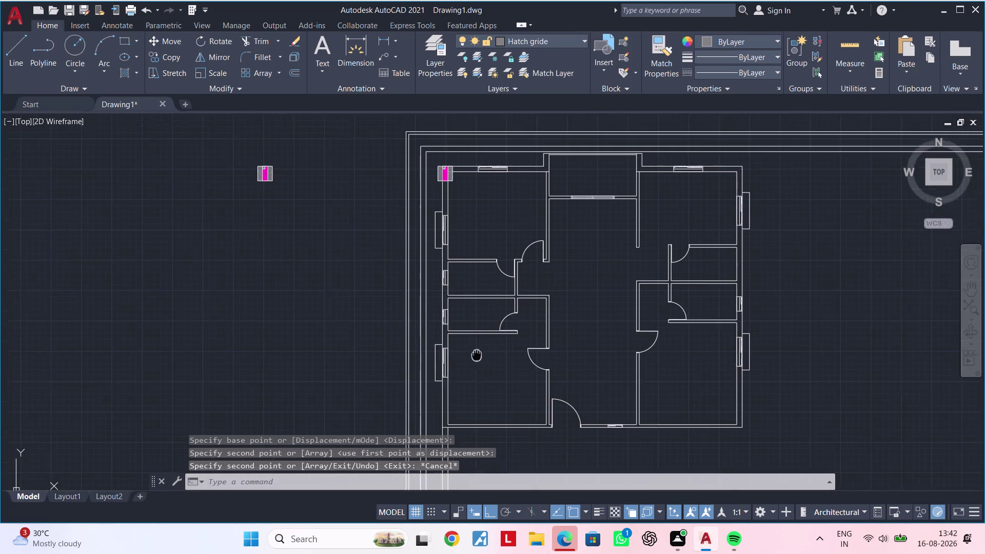
middle_drag(476, 352, 486, 402)
click(305, 194)
click(234, 246)
Move the loose column with M onto the left-wall and interior-wall junction.
scroll(up, 3)
middle_drag(266, 249, 271, 257)
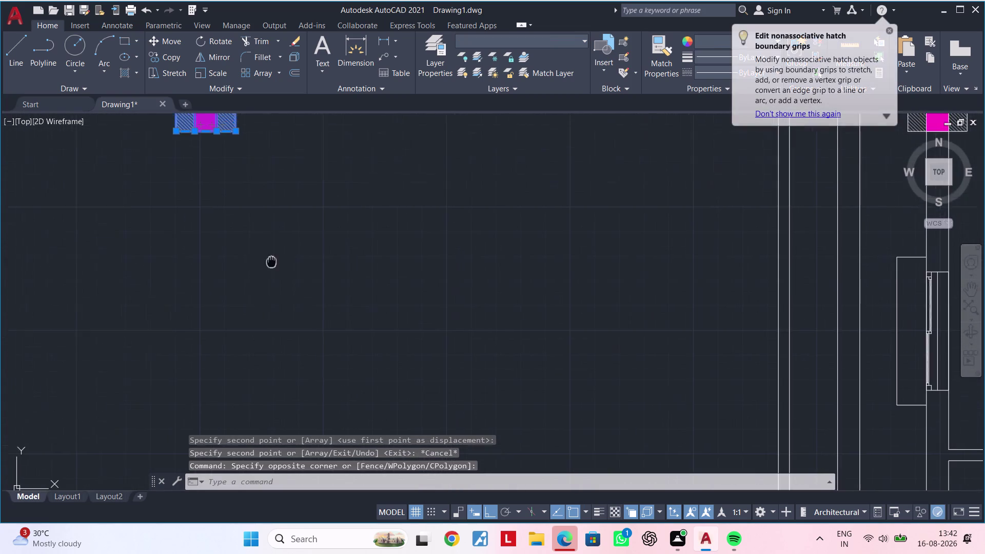
middle_drag(270, 257, 302, 357)
scroll(up, 3)
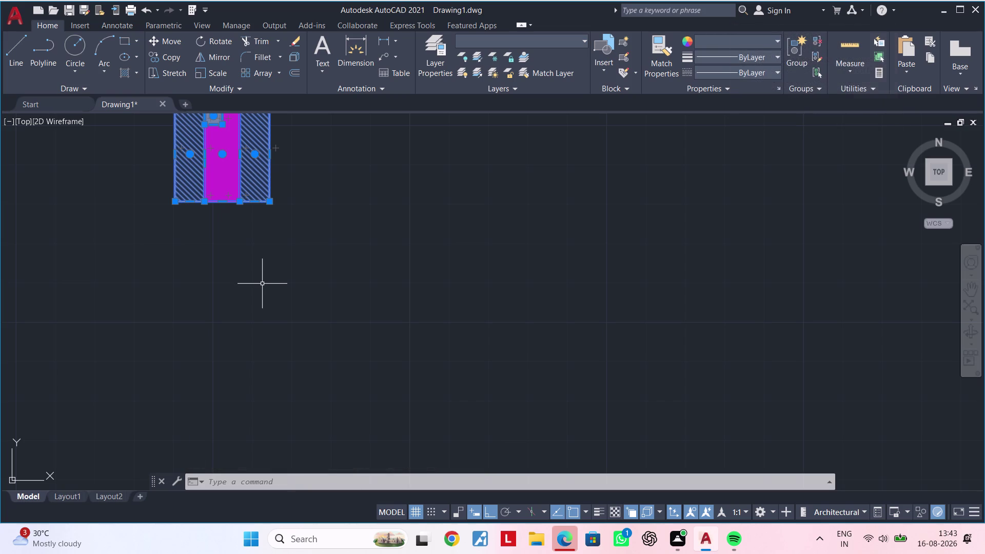
text(m)
key(space)
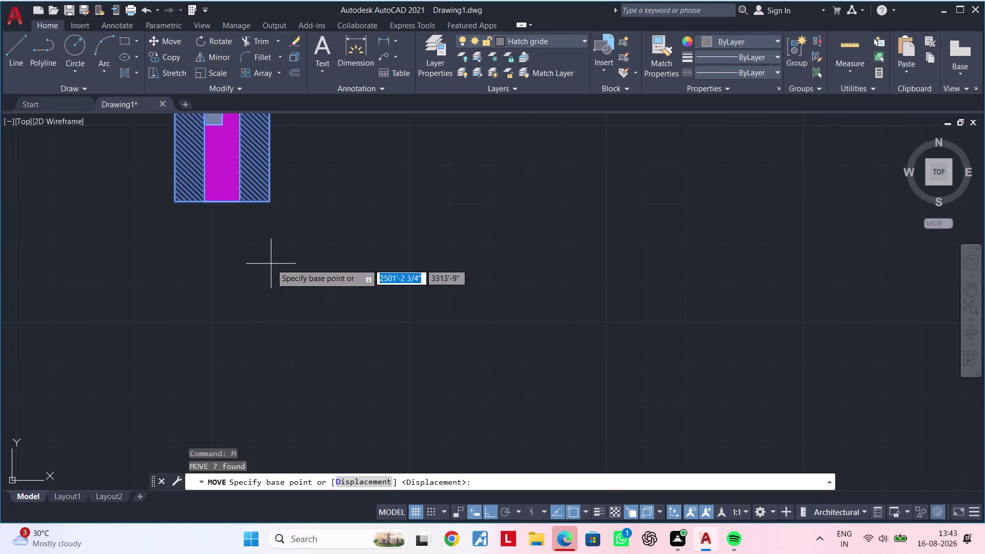
click(240, 202)
scroll(down, 3)
middle_drag(364, 313, 278, 244)
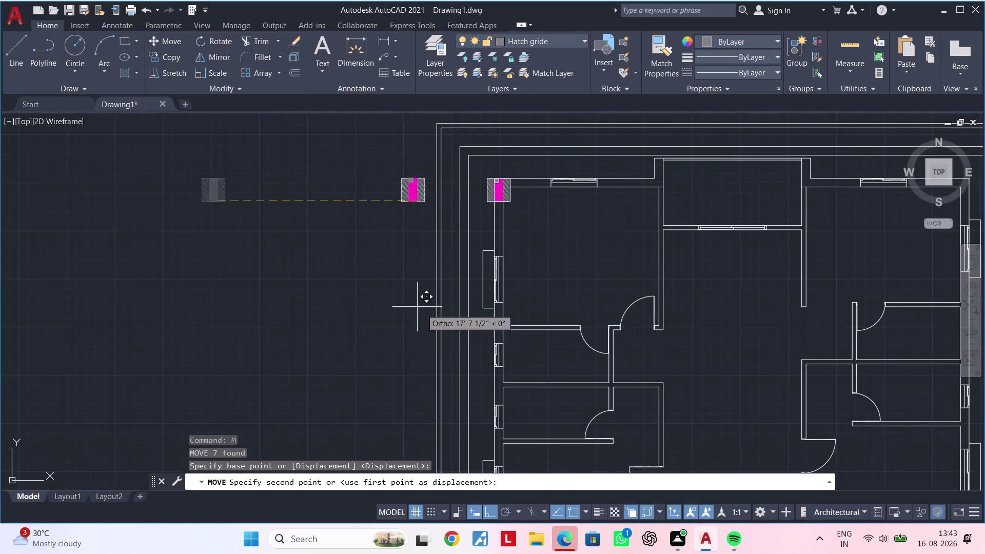
middle_drag(501, 380, 468, 282)
scroll(up, 3)
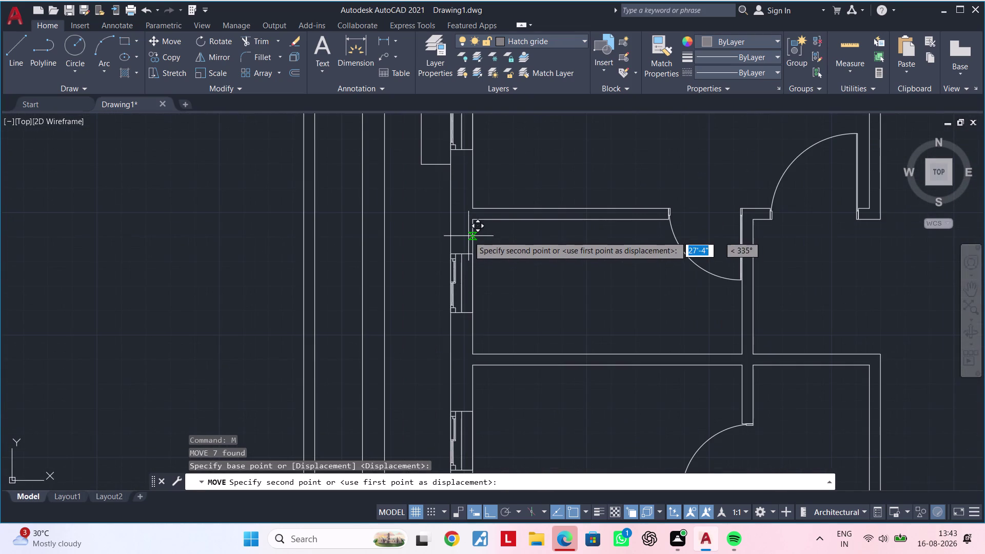
scroll(up, 3)
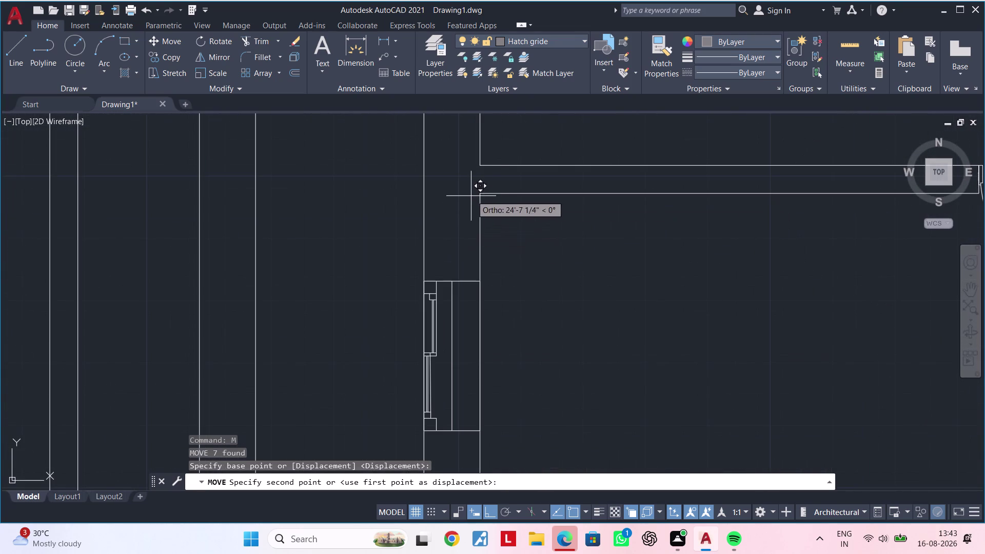
click(483, 195)
Pan and zoom around the placed column, then zoom out over the plan.
scroll(down, 3)
middle_drag(545, 280, 517, 317)
scroll(up, 3)
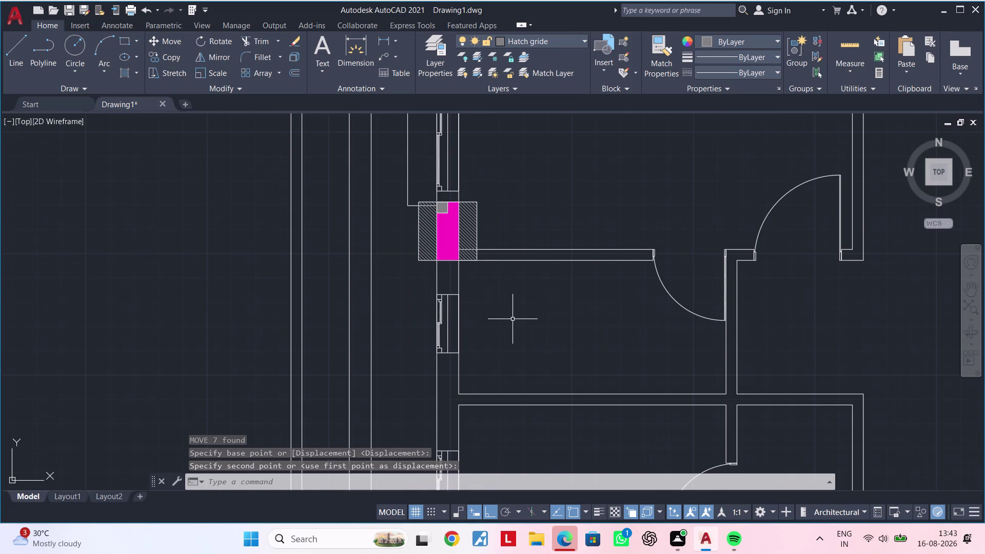
scroll(up, 3)
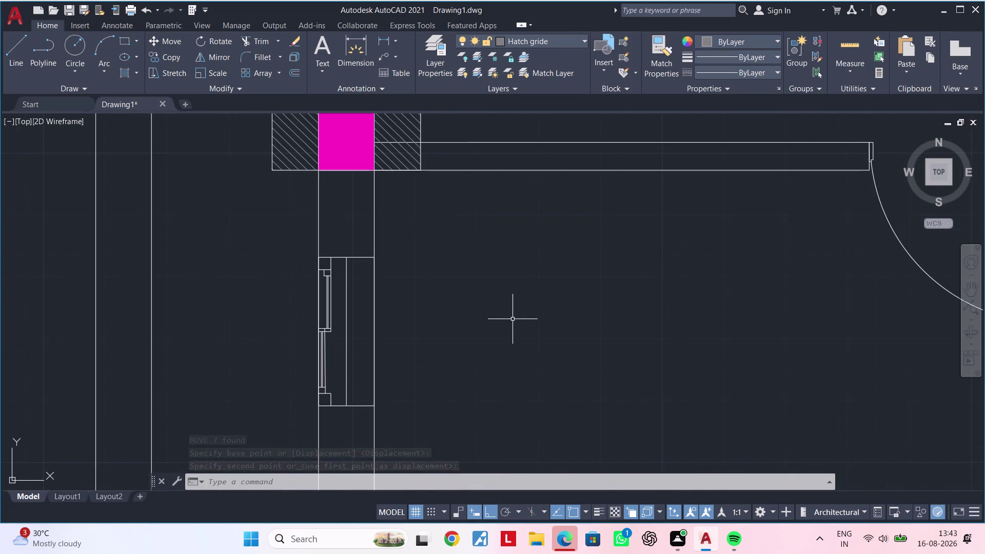
scroll(down, 3)
middle_drag(513, 324, 529, 396)
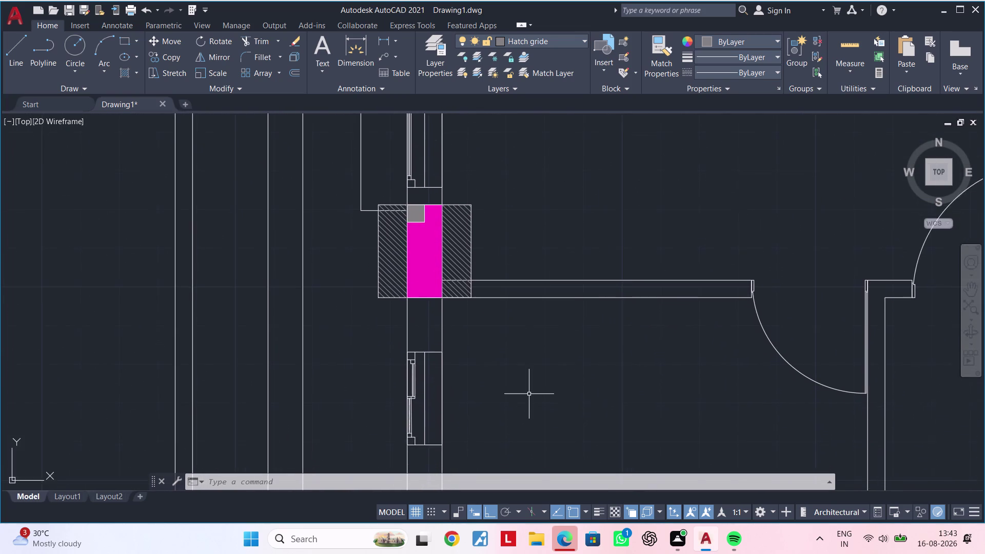
scroll(down, 3)
scroll(down, 3)
scroll(down, 3)
middle_drag(384, 330, 371, 268)
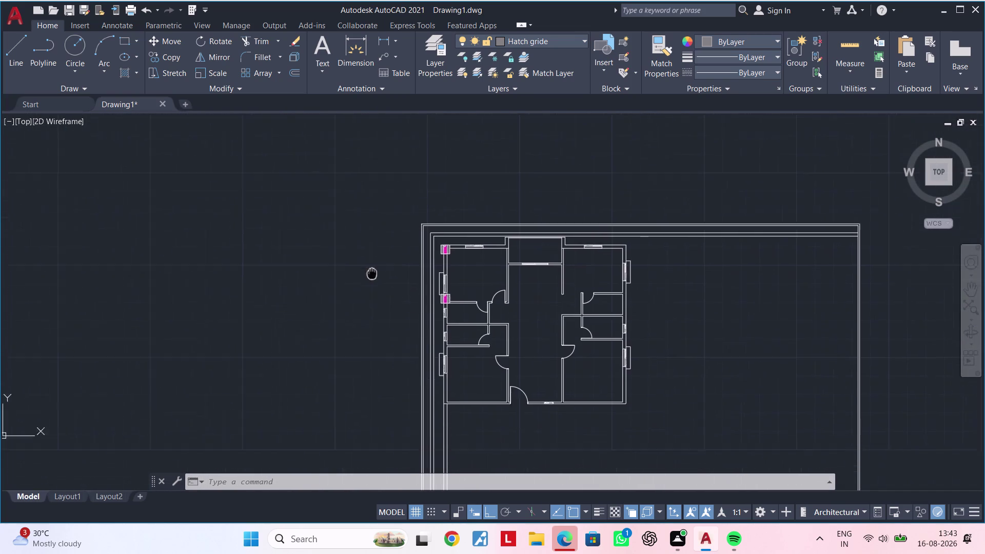
middle_drag(371, 268, 366, 252)
scroll(up, 3)
key(Escape)
key(Escape)
key(Escape)
middle_drag(429, 262, 419, 351)
key(Escape)
middle_drag(438, 234, 380, 273)
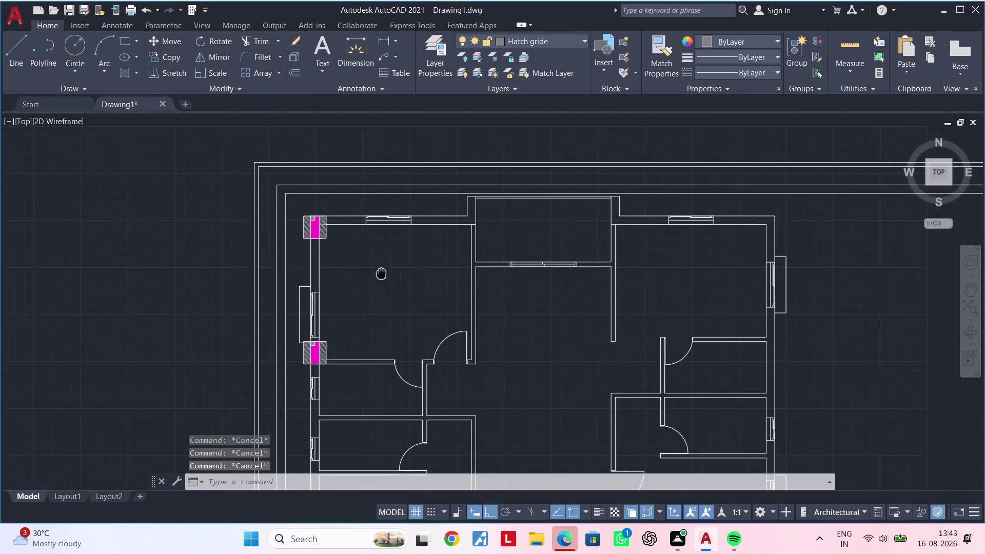
middle_drag(379, 273, 378, 275)
scroll(up, 3)
middle_drag(382, 303, 358, 344)
scroll(down, 3)
middle_drag(406, 312, 293, 312)
key(Escape)
key(Escape)
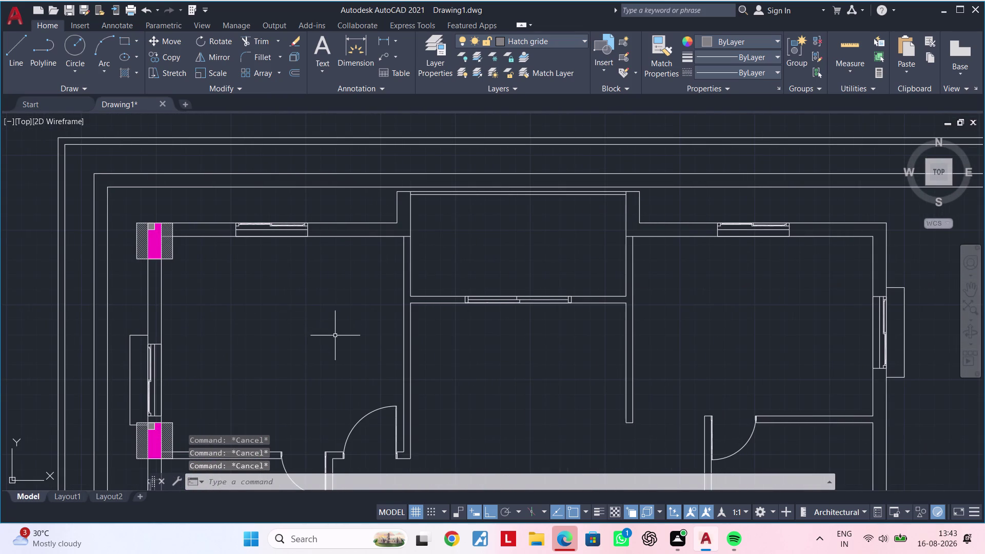
key(Escape)
key(Escape)
key(Escape)
key(Escape)
key(Escape)
key(Escape)
key(Escape)
middle_drag(386, 256, 358, 291)
scroll(up, 3)
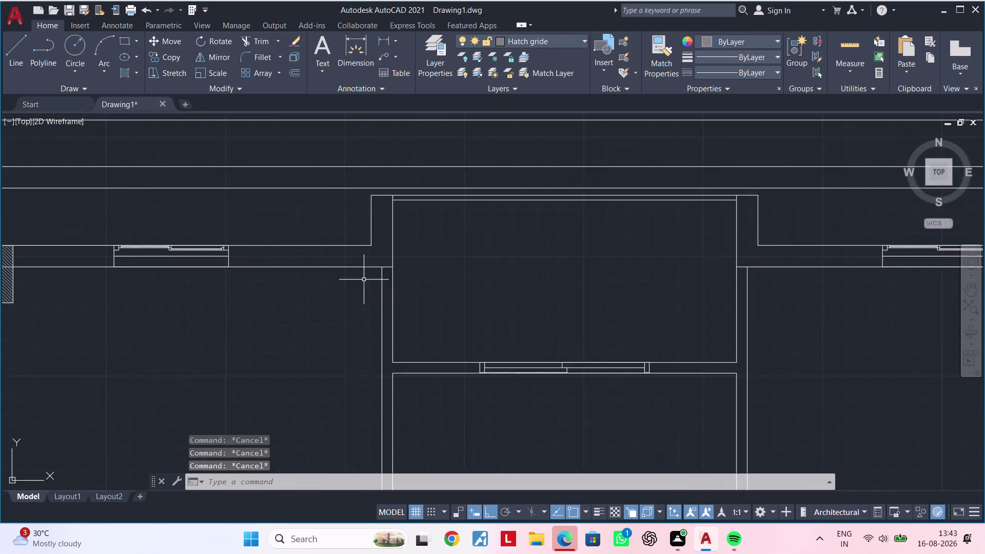
middle_drag(357, 289, 320, 324)
scroll(up, 3)
middle_drag(322, 324, 293, 334)
key(Escape)
key(Escape)
key(r)
key(e)
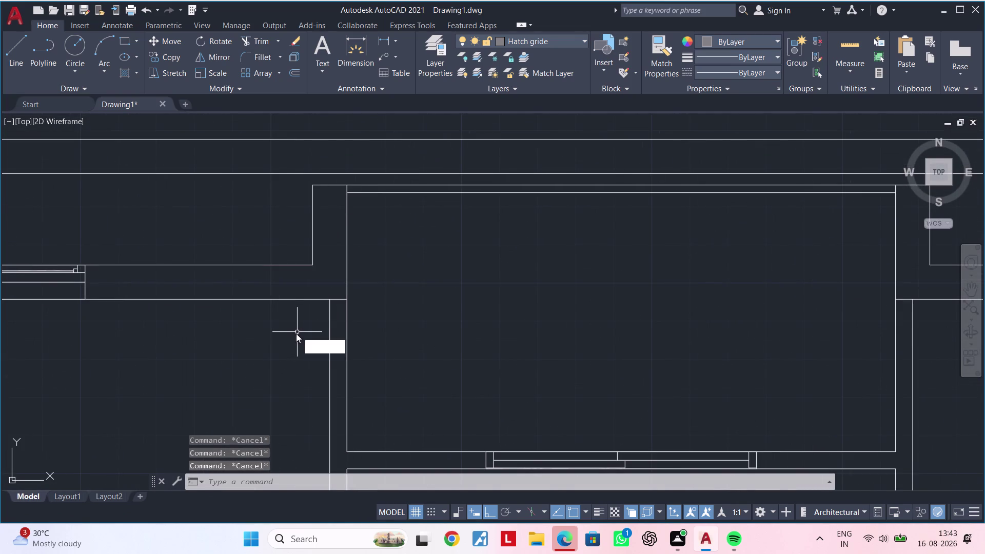
key(c)
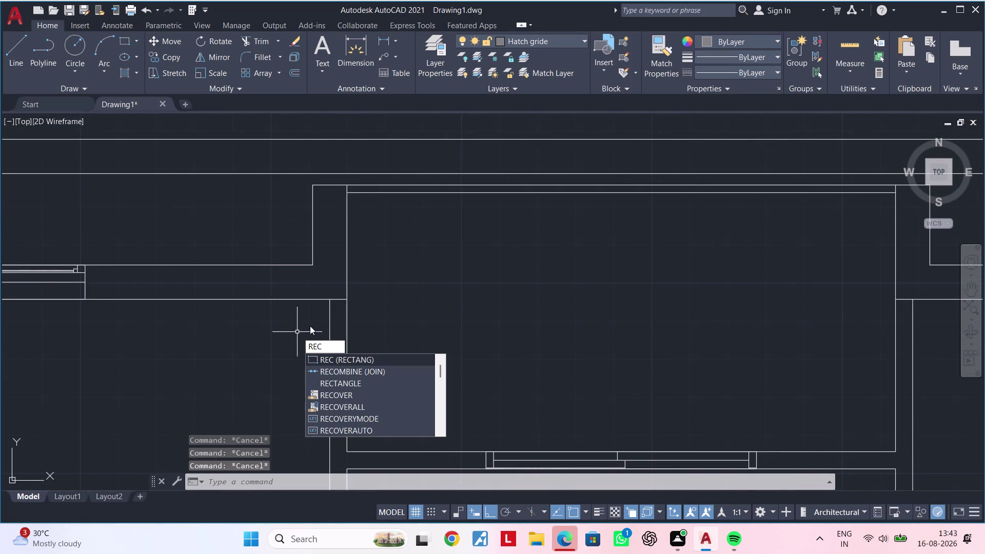
key(space)
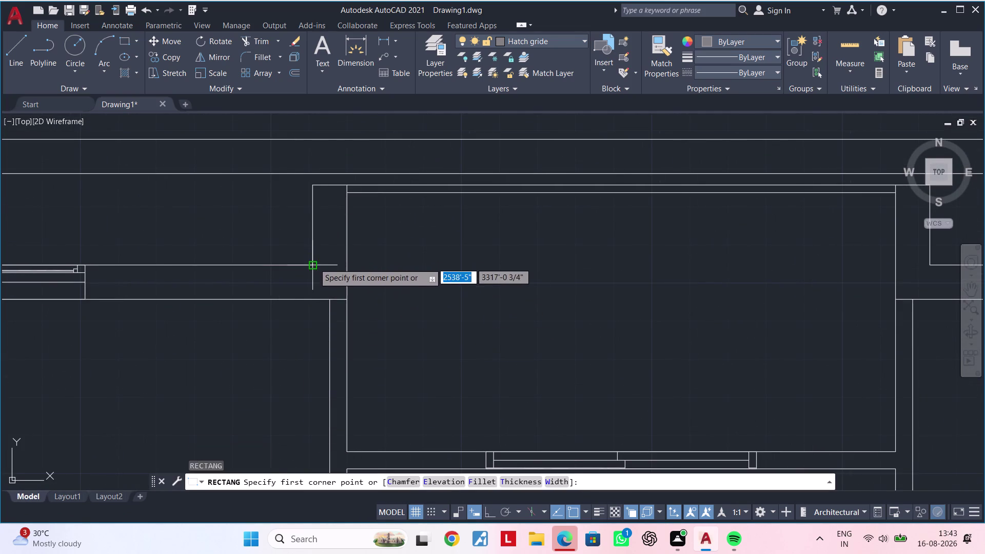
click(314, 265)
text(d)
key(space)
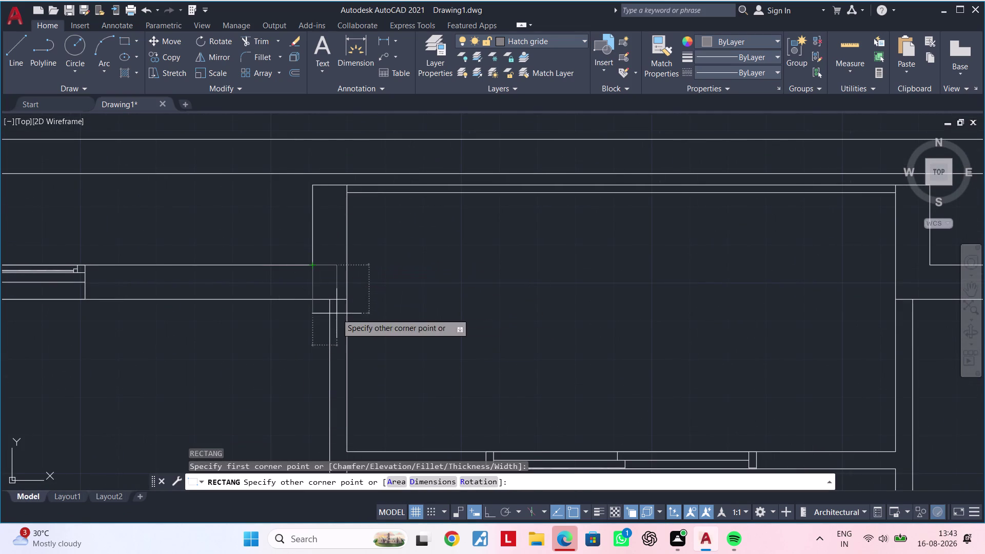
text(9)
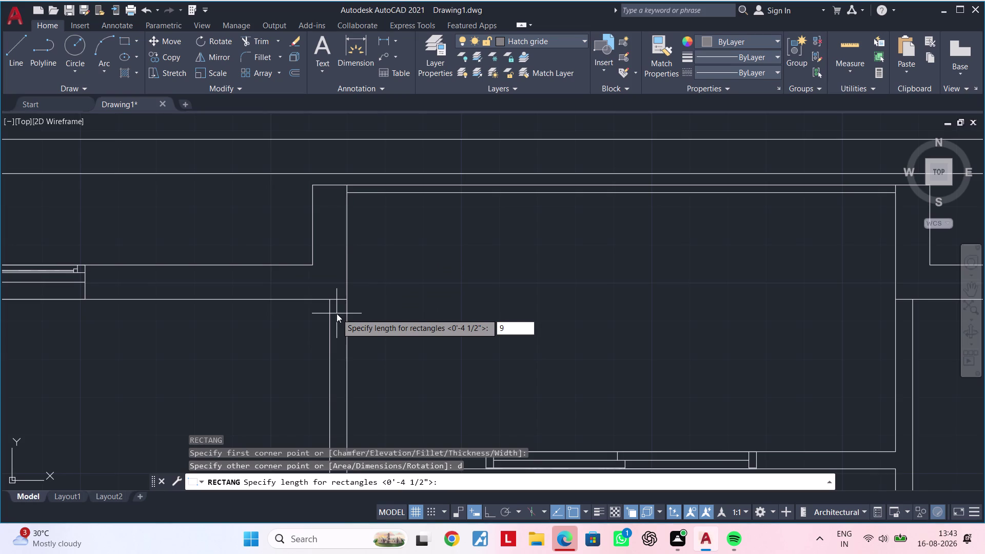
text(")
key(Escape)
key(Escape)
key(Escape)
key(Escape)
key(Escape)
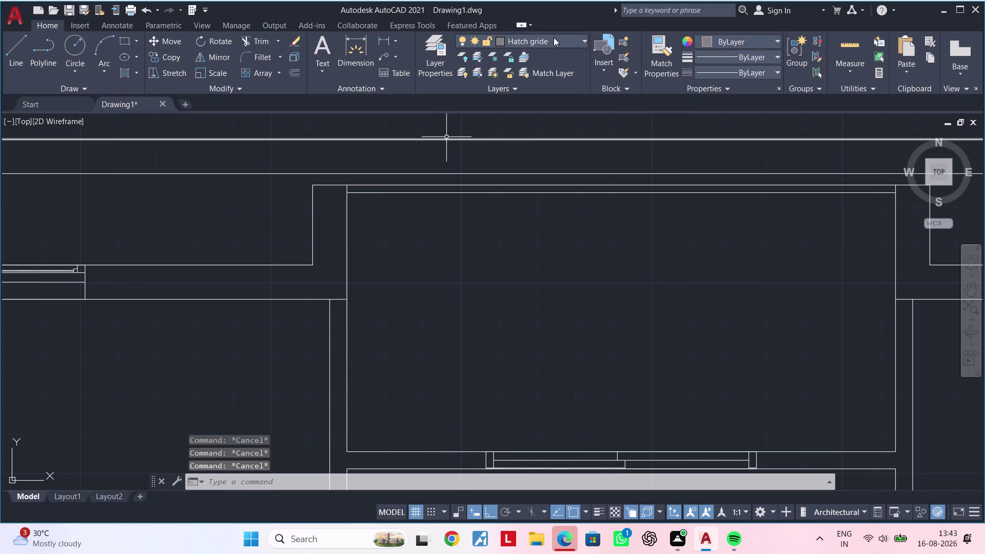
Make layer 0 the current layer and clear pending commands.
click(553, 40)
click(549, 56)
key(Escape)
key(Escape)
key(Escape)
key(Escape)
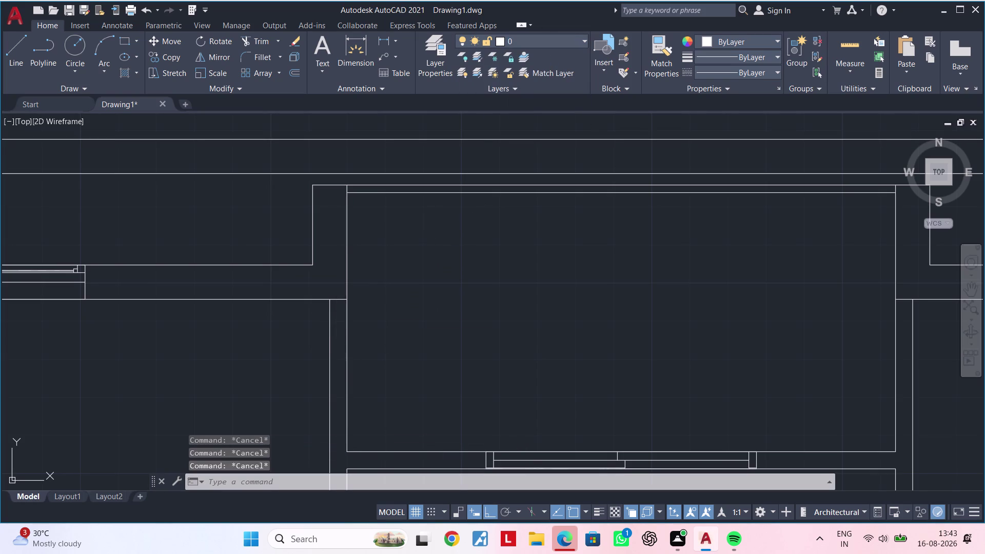
Draw a 9" by 2' rectangle from the upper wall corner.
text(rec)
key(space)
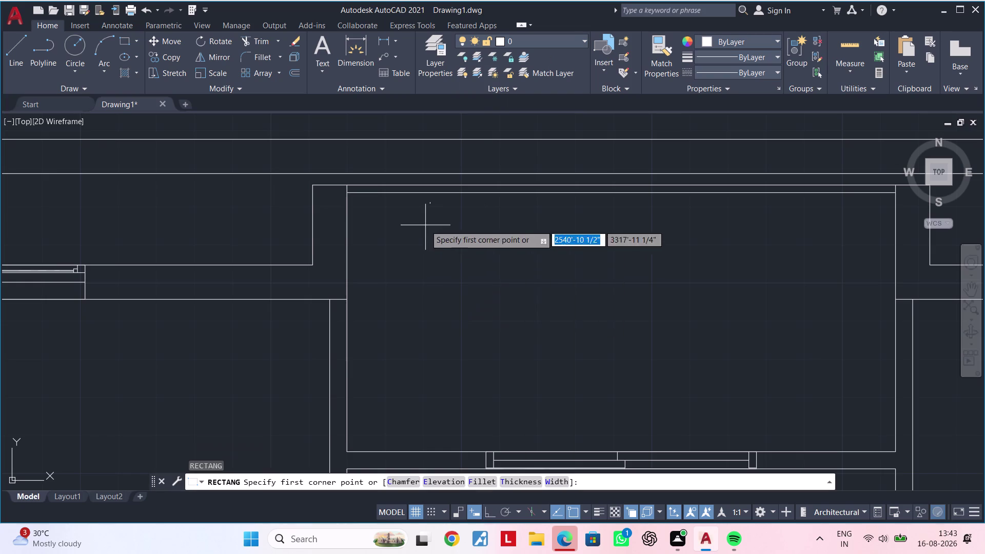
click(312, 265)
text(d)
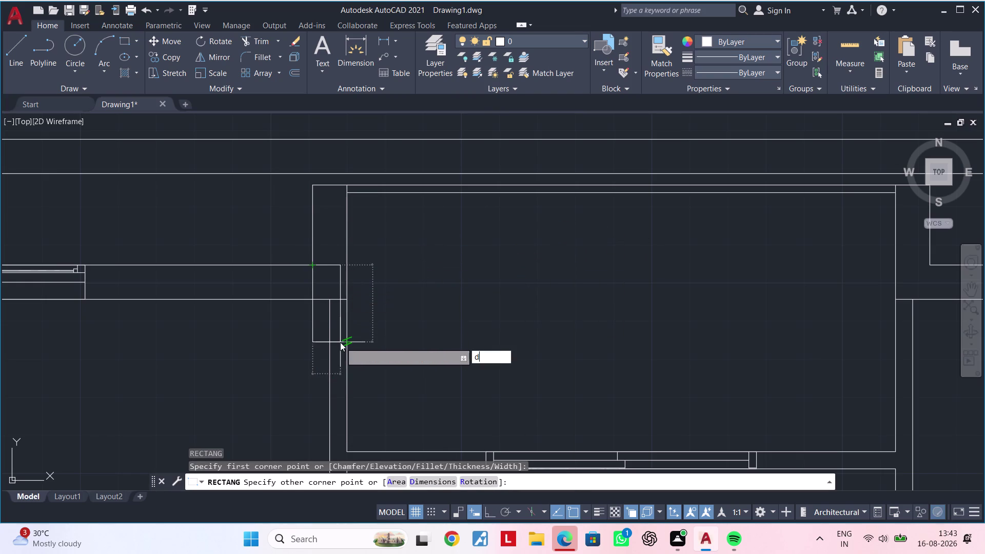
key(space)
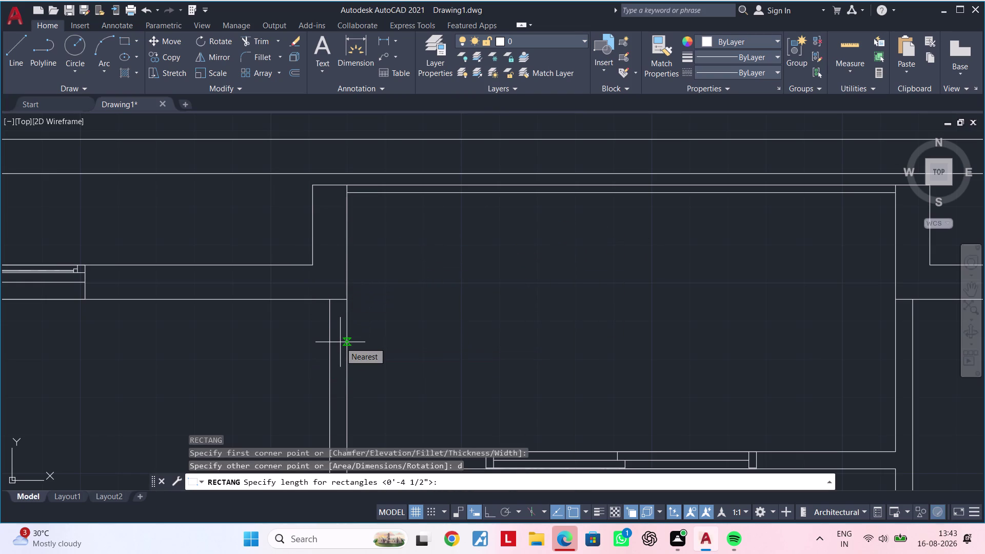
key(9)
key(shift+quotedbl)
key(Return)
text(2)
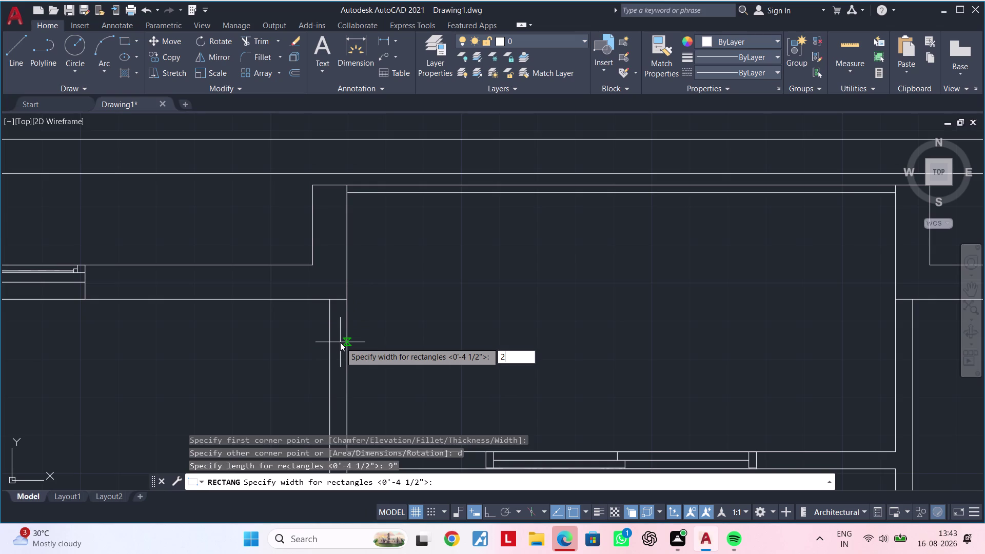
text(')
key(Return)
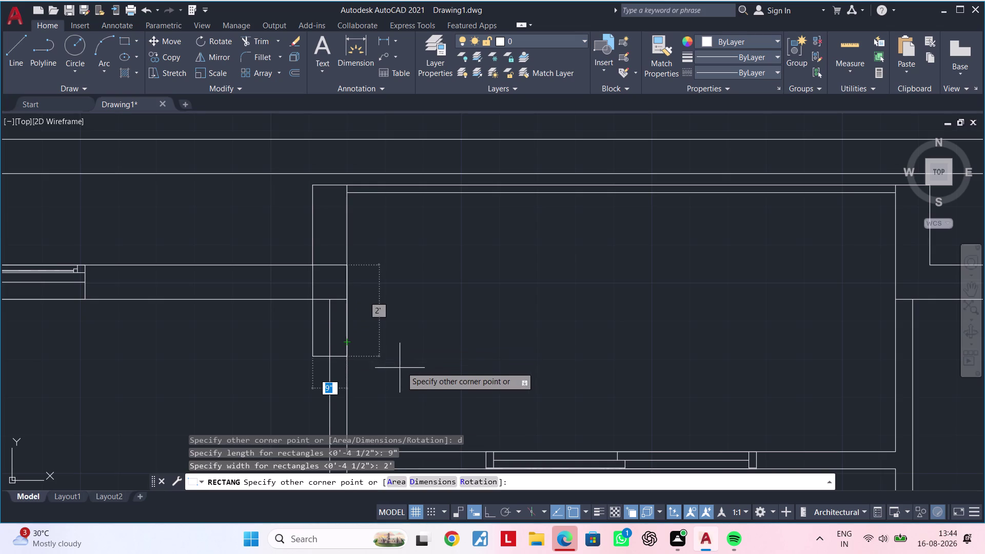
click(372, 385)
Cancel the rectangle command and clear any leftover input.
key(Escape)
key(Escape)
middle_drag(334, 282, 351, 282)
key(Escape)
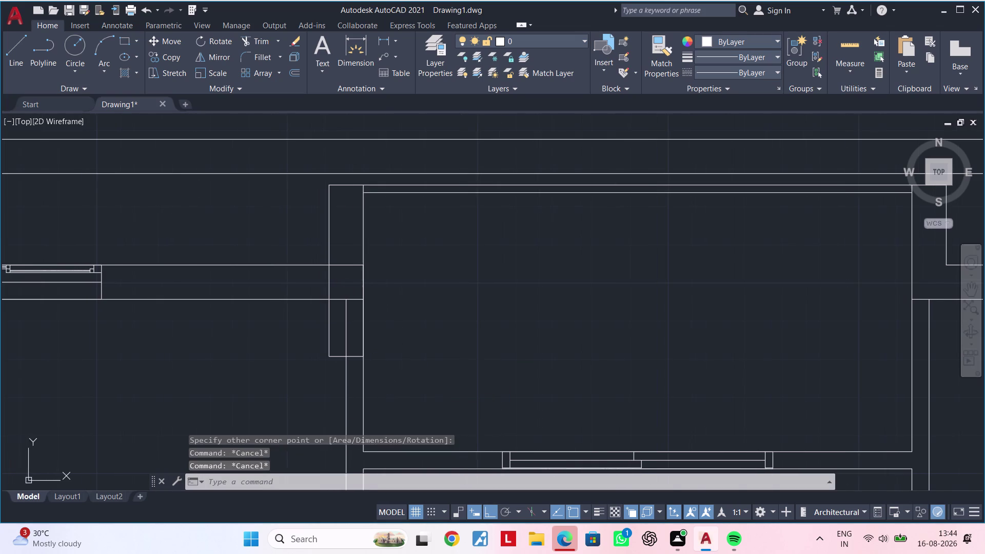
key(Escape)
key(Escape)
scroll(up, 3)
key(Escape)
Draw a 4.5" by 4.5" square with RECTANG dimensions inside the column.
key(Escape)
key(r)
key(e)
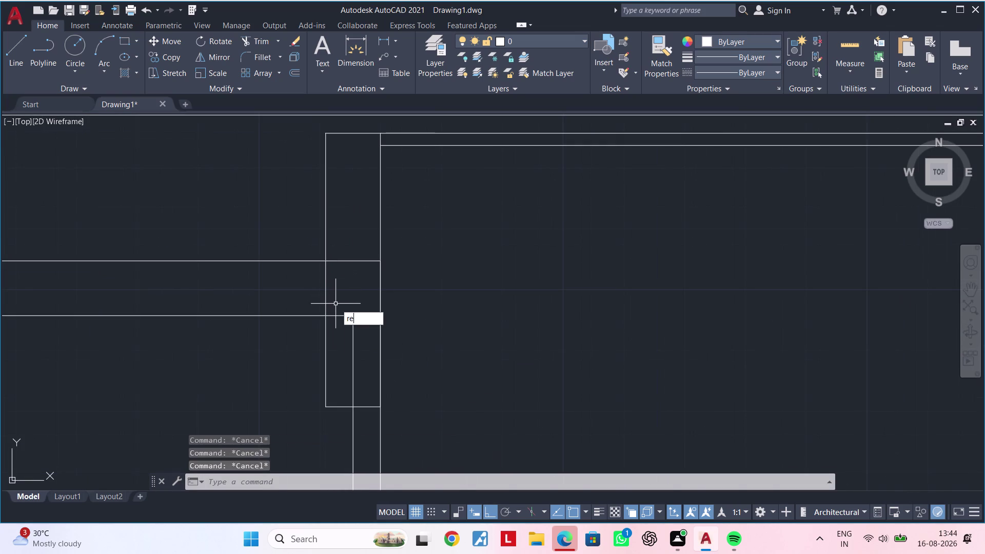
text(c)
key(space)
click(326, 261)
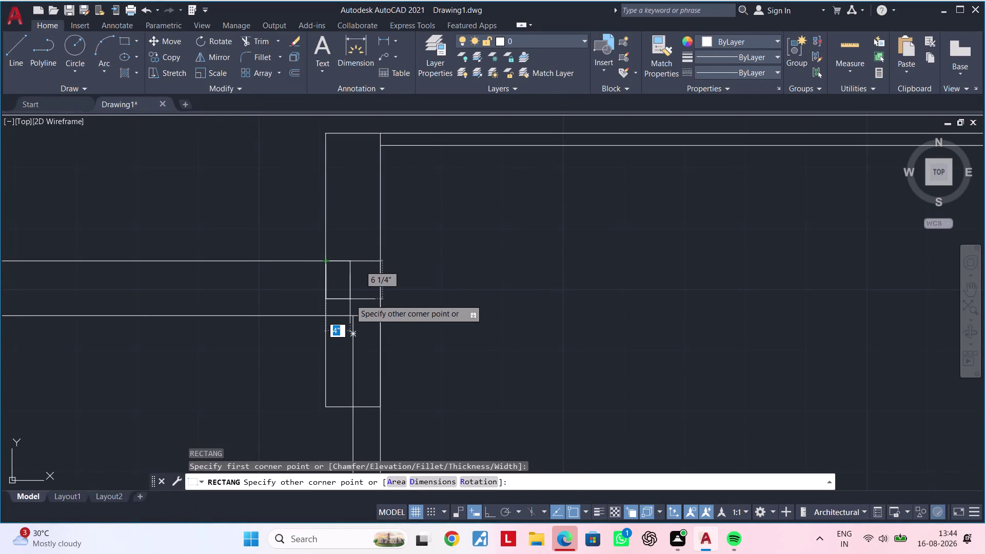
text(d)
key(space)
text(4)
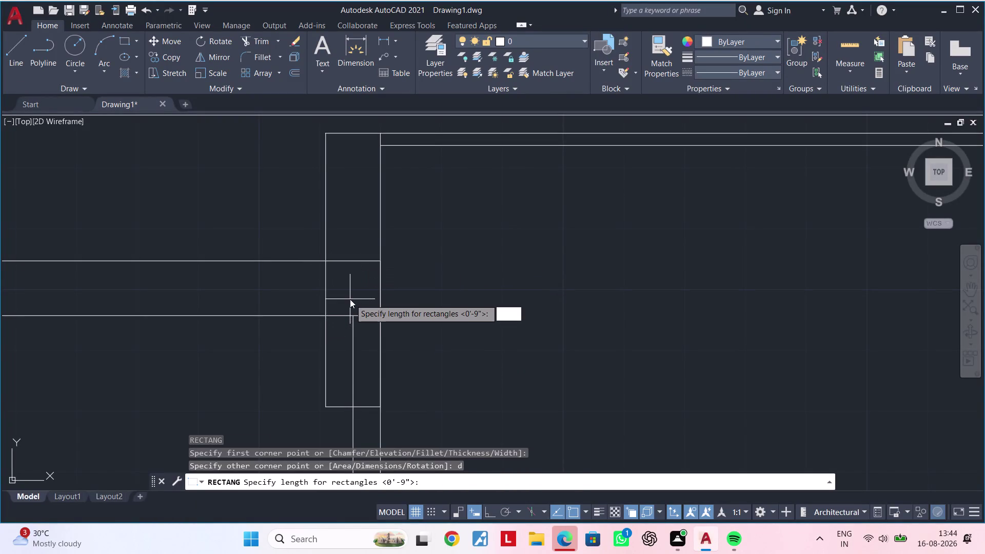
text(.5")
key(Return)
text(4)
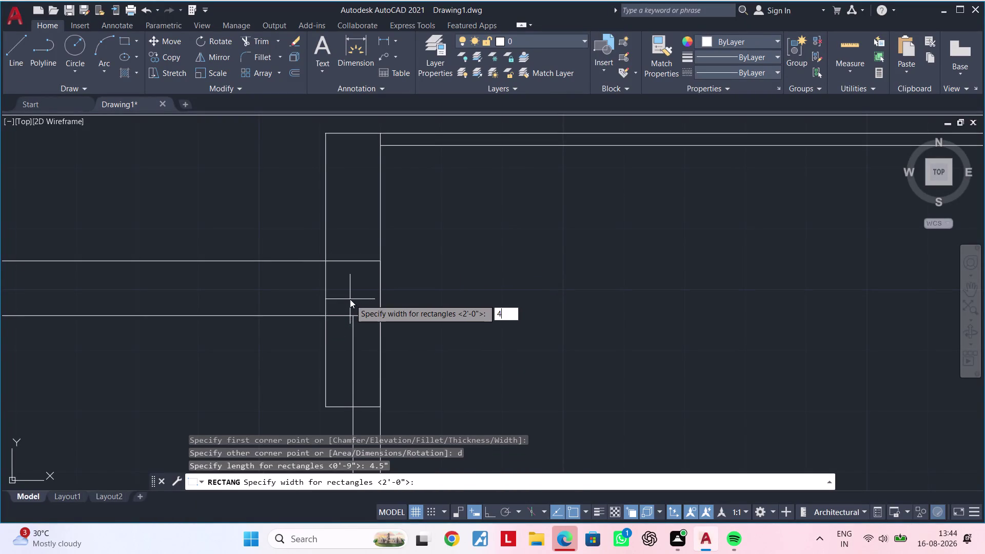
text(.5")
key(Return)
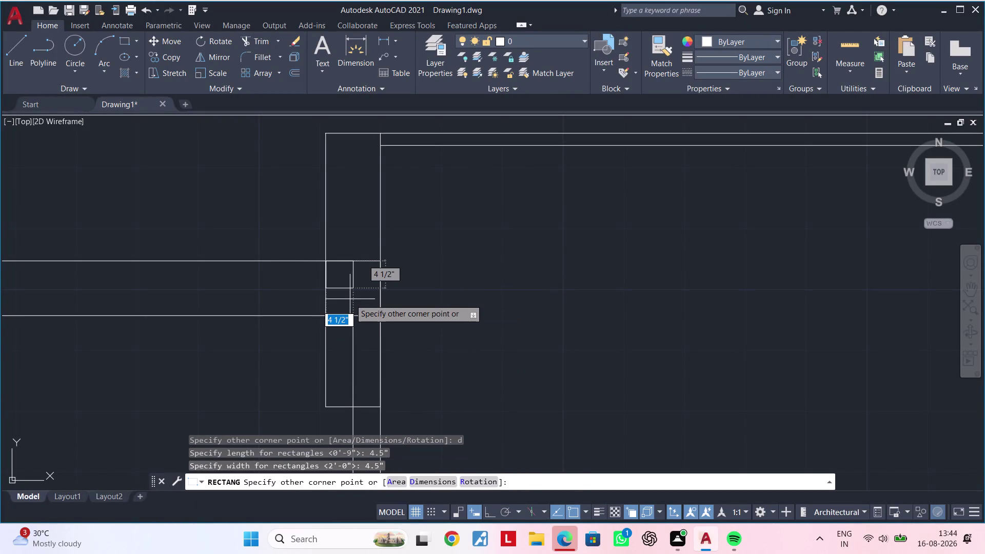
click(361, 300)
End the rectangle command and cancel stray command input.
key(Escape)
key(Escape)
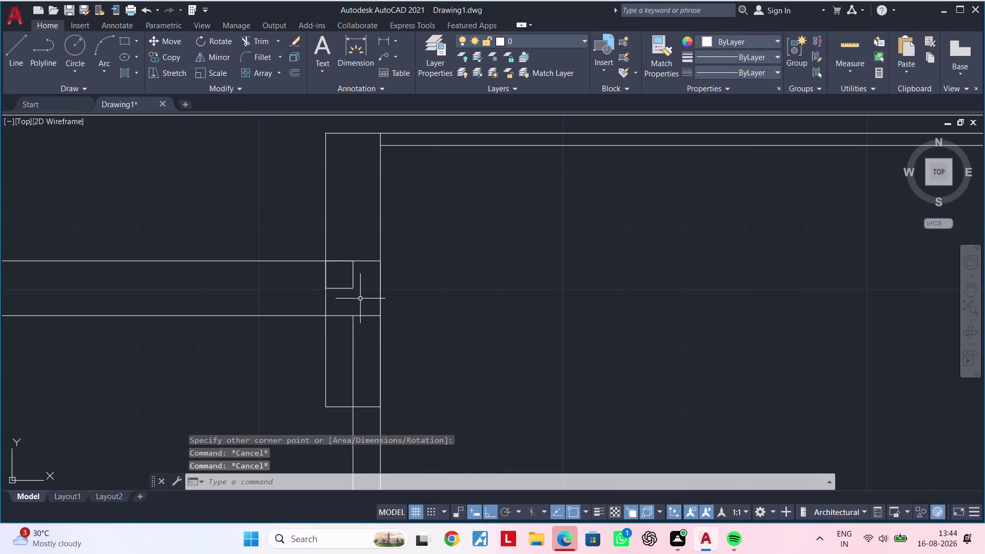
middle_drag(360, 298, 388, 293)
key(Escape)
key(Escape)
key(h)
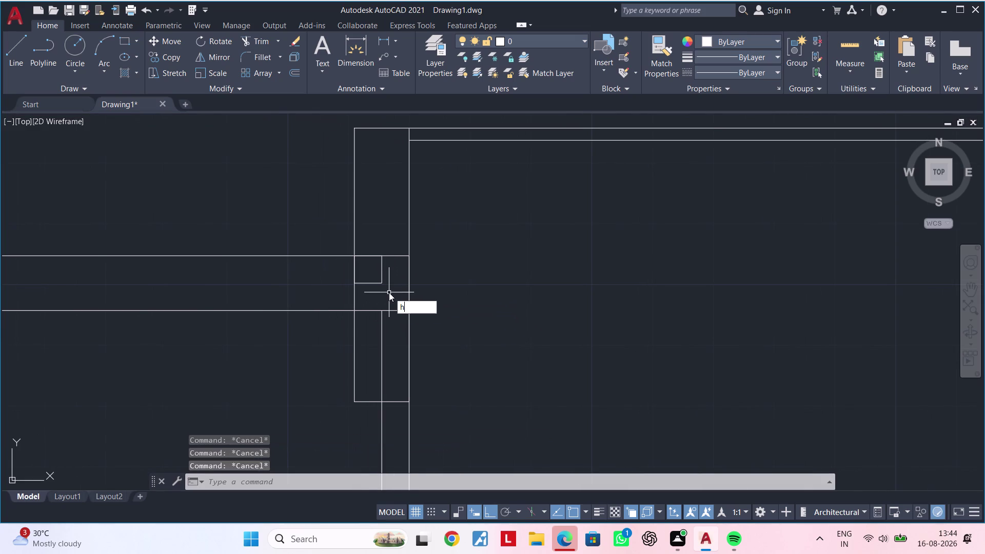
key(Escape)
key(Escape)
key(Escape)
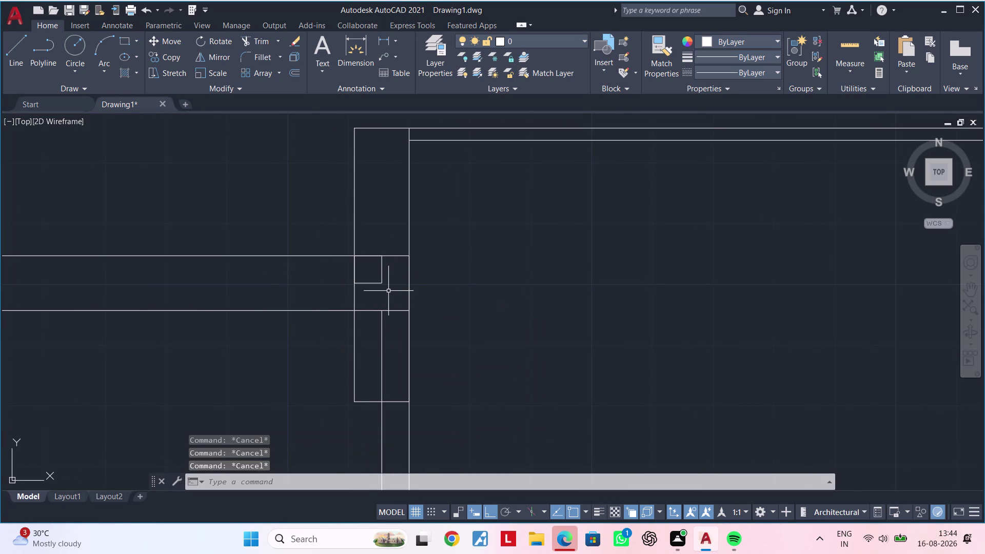
scroll(up, 3)
Move the small square into the column's upper-right corner.
click(379, 274)
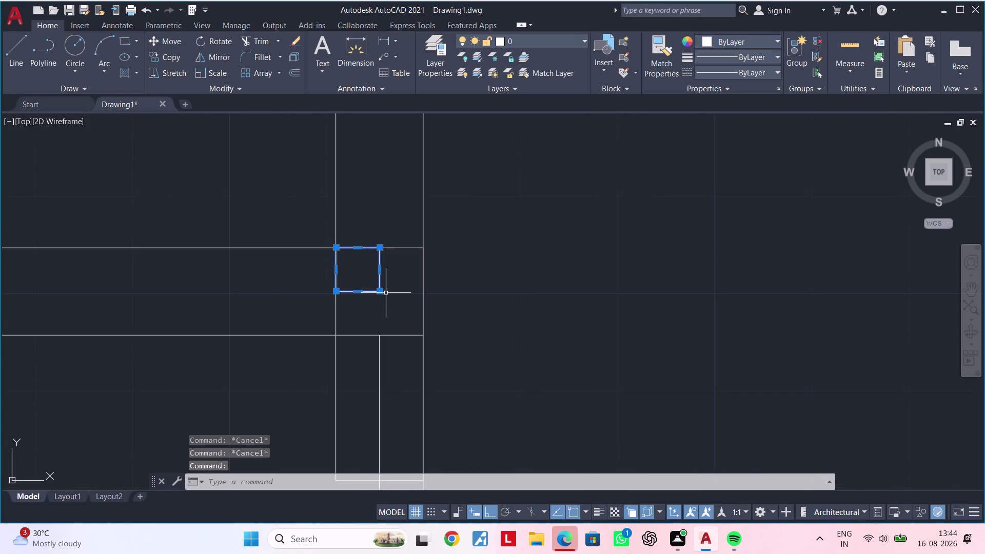
text(m)
key(space)
click(378, 249)
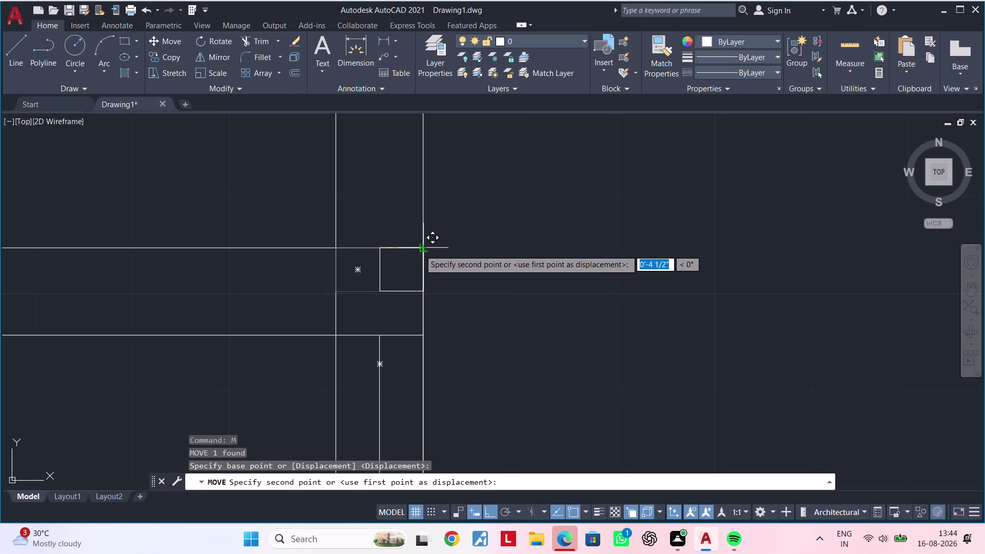
click(419, 250)
key(Escape)
key(Escape)
key(Escape)
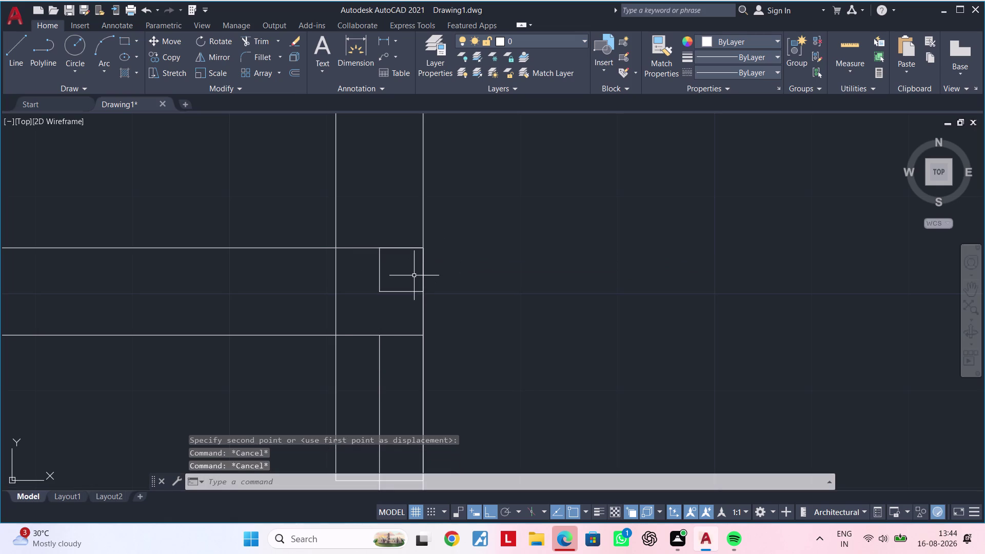
Make Hatch the current layer and pick the corner square for a SOLID hatch.
text(h)
key(space)
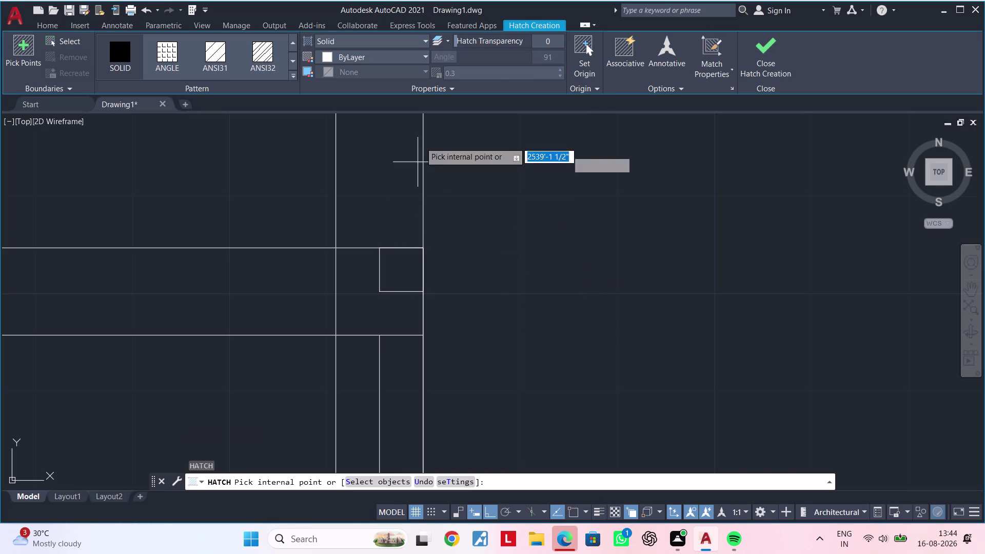
click(125, 48)
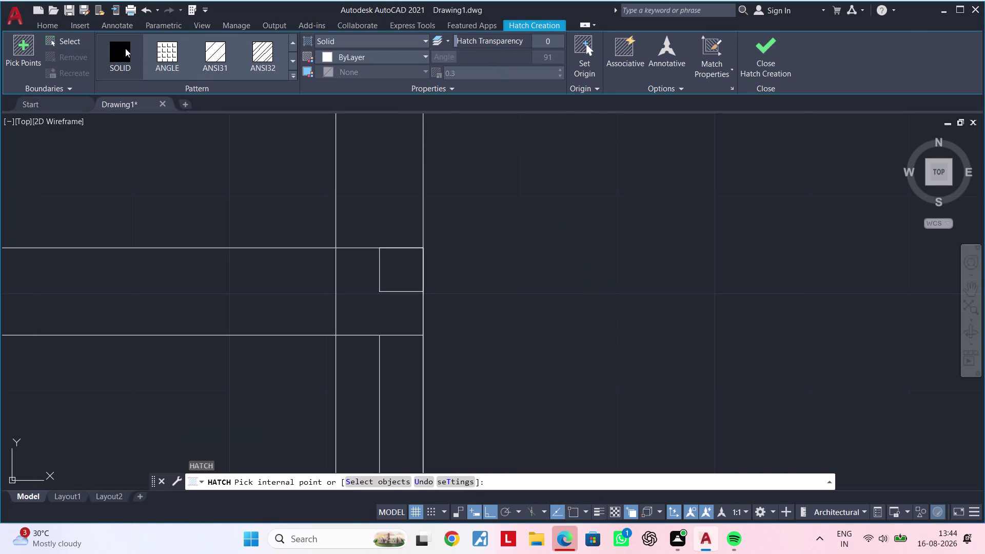
click(45, 23)
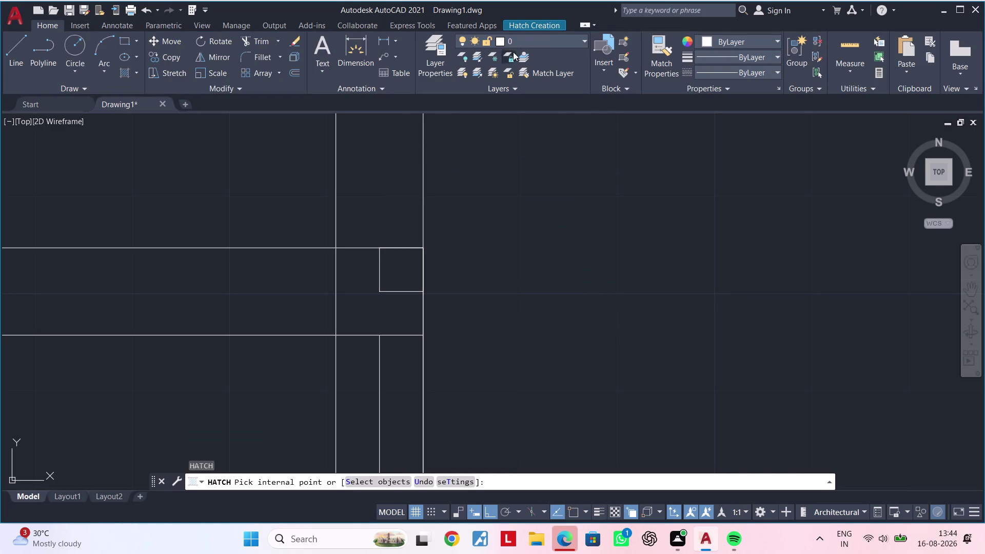
click(525, 42)
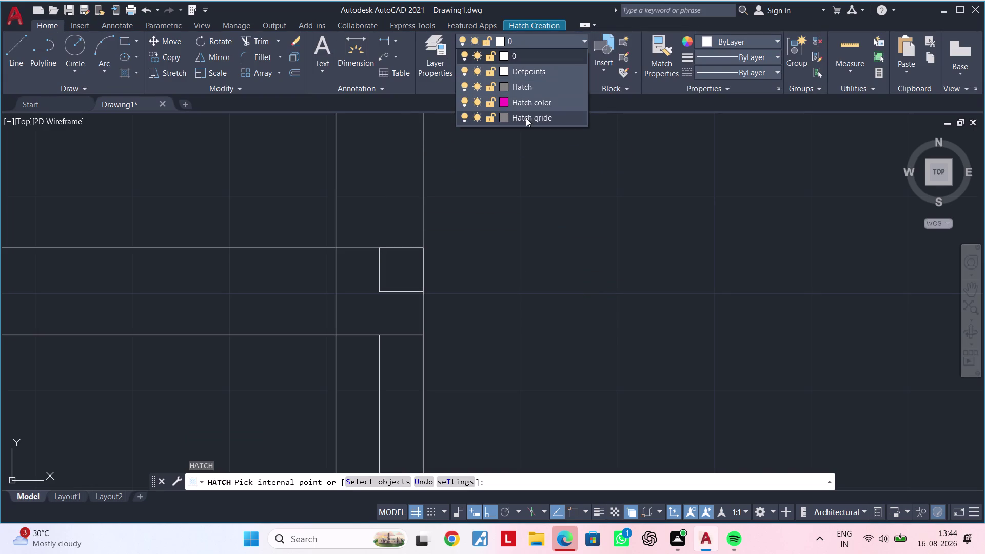
click(533, 89)
click(395, 271)
Finish the hatch, pan around the plan, and clear any leftover commands.
scroll(down, 3)
key(Escape)
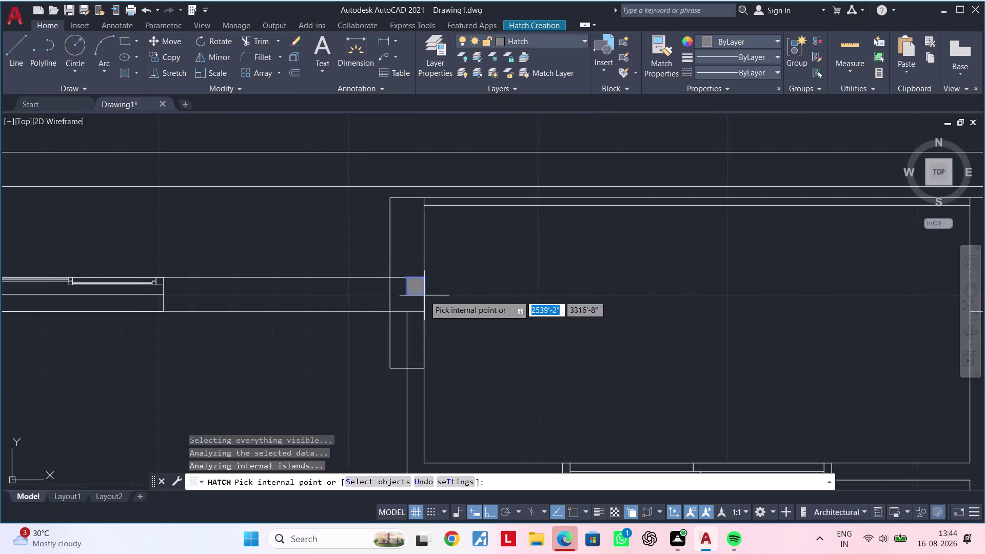
scroll(down, 3)
middle_drag(417, 304, 411, 277)
key(Escape)
scroll(up, 3)
scroll(up, 3)
middle_drag(402, 273, 396, 286)
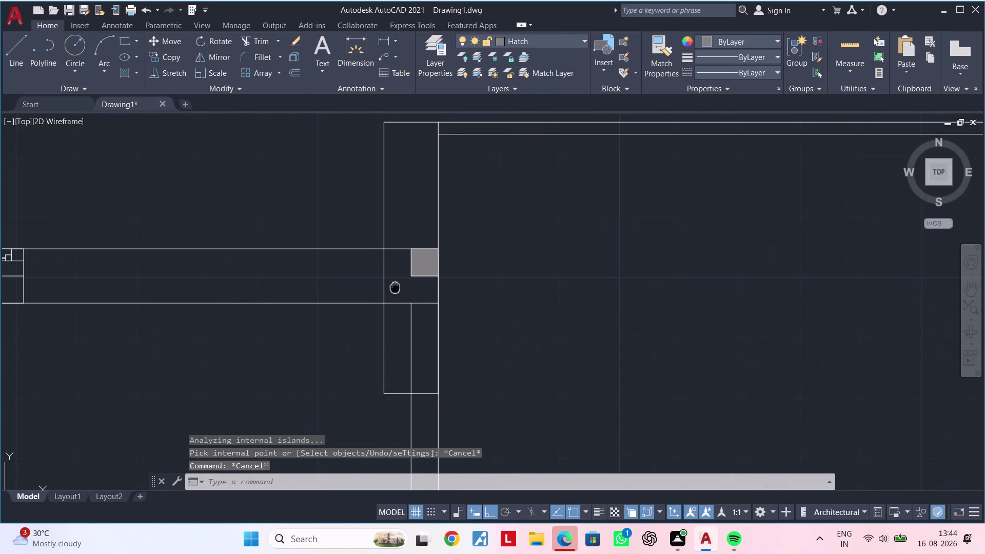
middle_drag(395, 285, 395, 287)
middle_drag(401, 283, 394, 260)
scroll(up, 3)
scroll(down, 3)
middle_drag(394, 270, 391, 262)
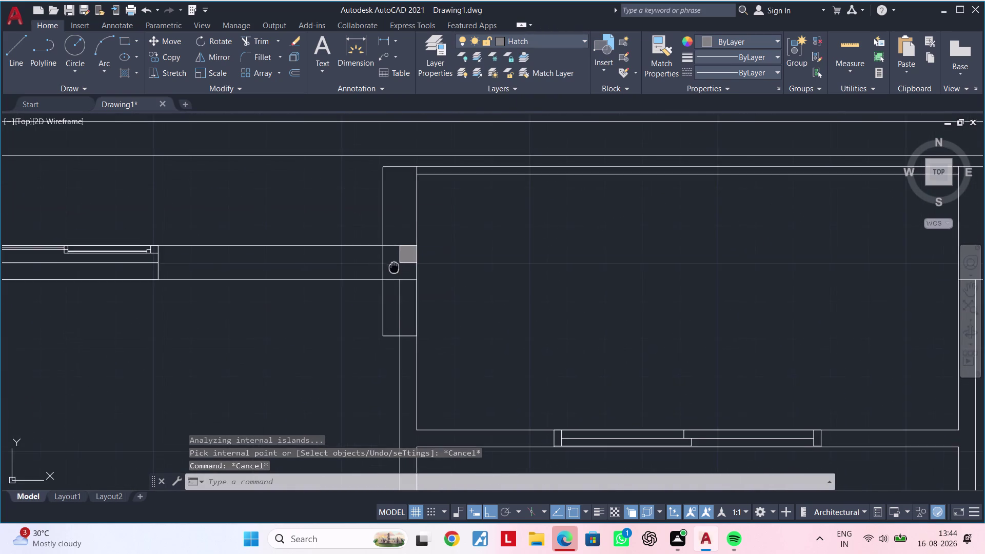
middle_drag(391, 263, 383, 248)
key(Escape)
key(Escape)
key(Escape)
key(Escape)
key(Escape)
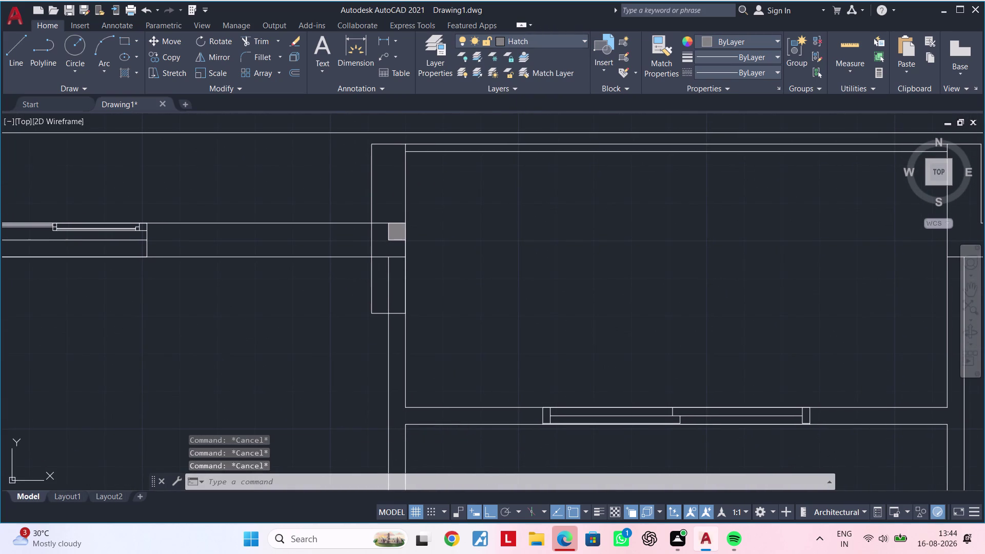
key(Escape)
key(Escape)
Cancel a half-entered hatch, check the layer list, and pan to the magenta column.
scroll(up, 3)
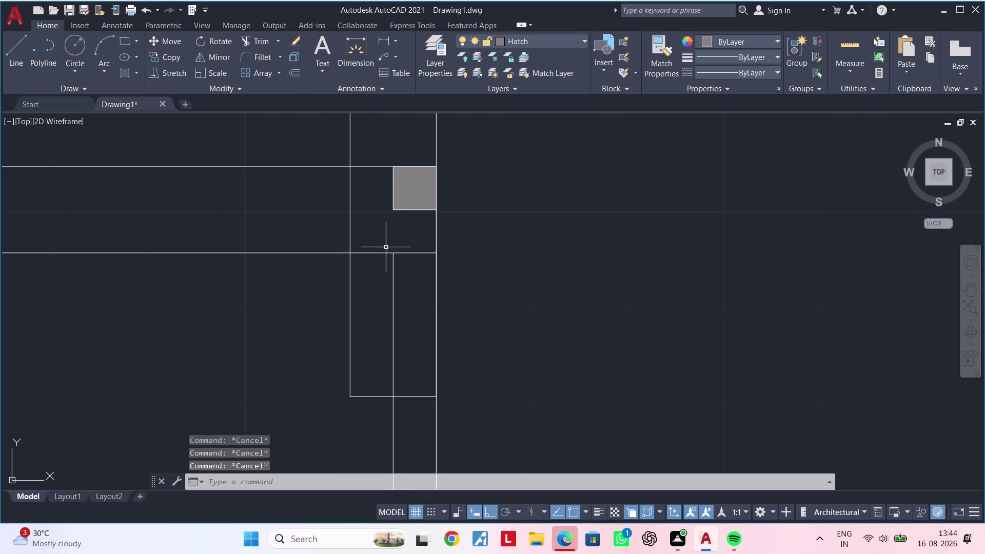
scroll(down, 3)
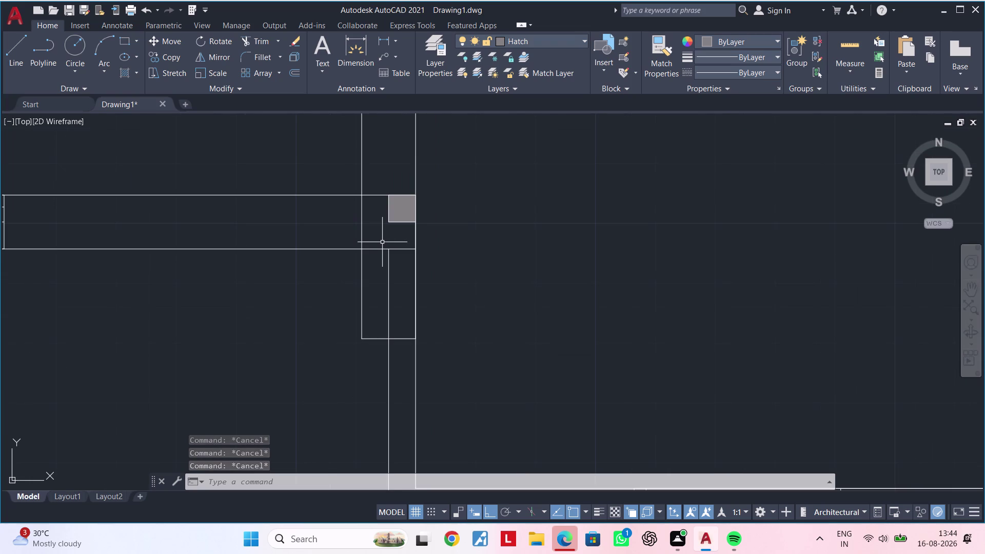
key(h)
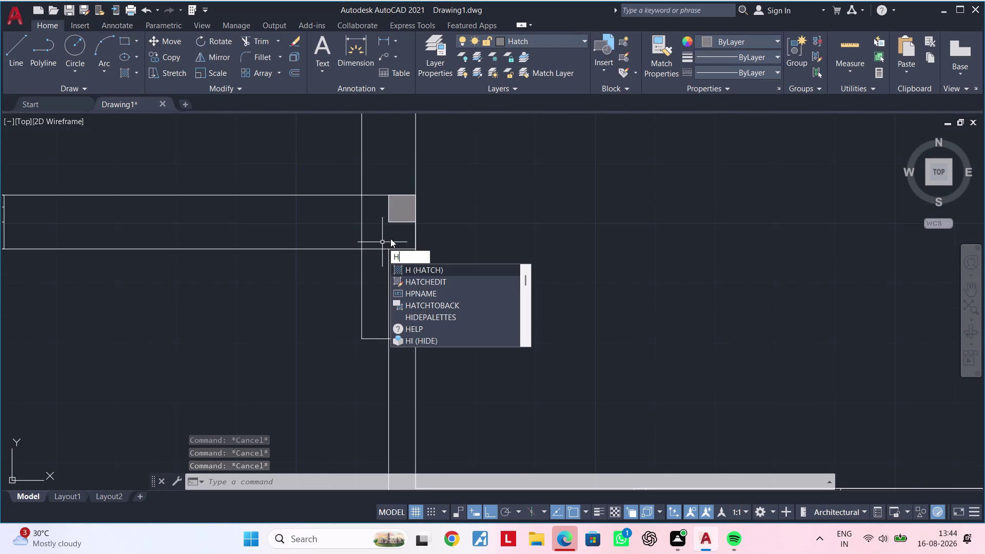
key(Escape)
key(Escape)
key(Escape)
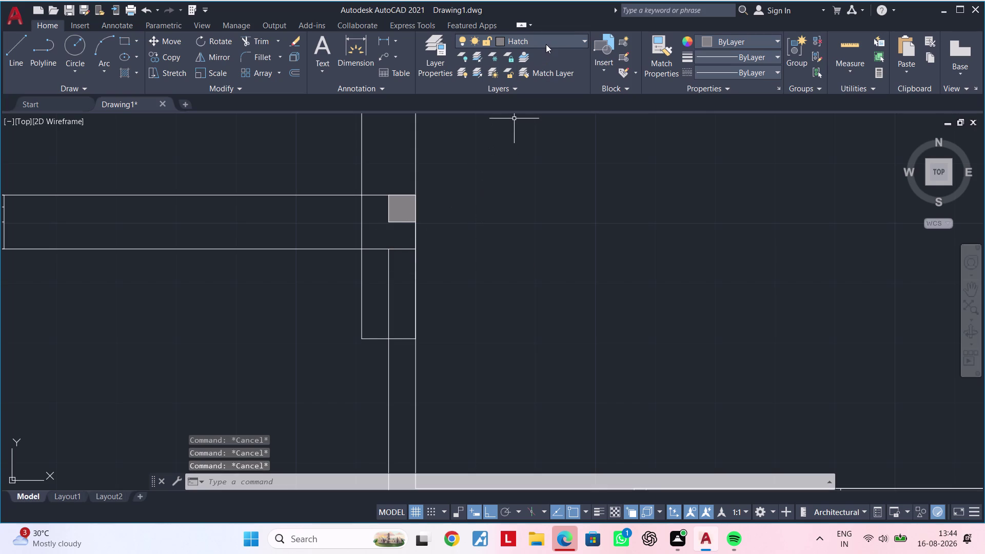
click(545, 45)
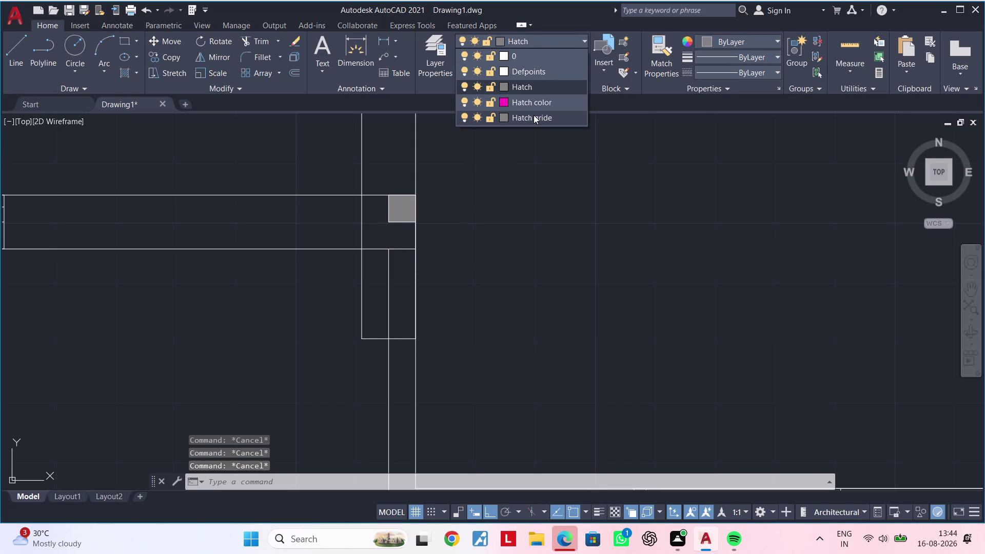
scroll(down, 3)
middle_drag(562, 164, 577, 164)
key(Escape)
key(Escape)
scroll(up, 3)
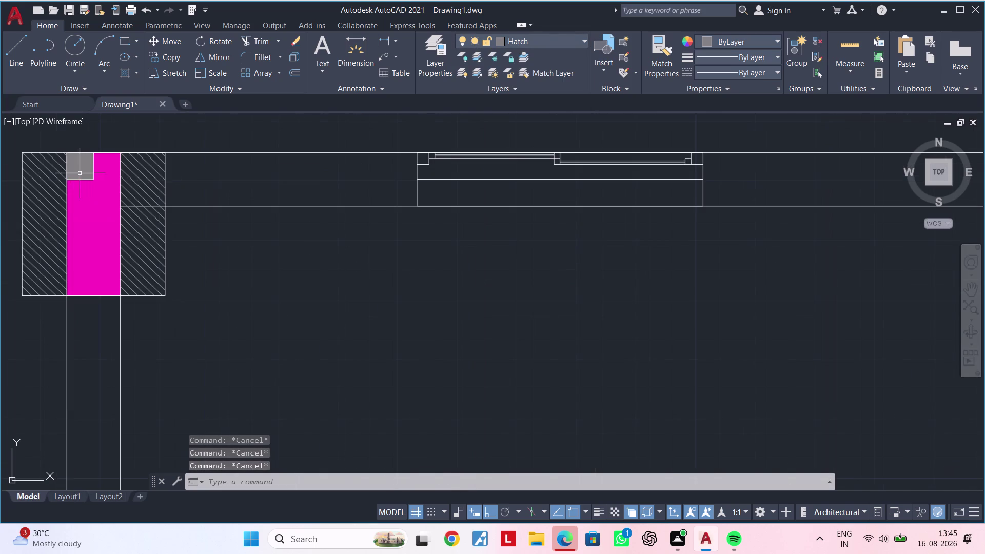
Inspect the earlier grey corner hatch's layer, then pan back to the new square.
click(82, 171)
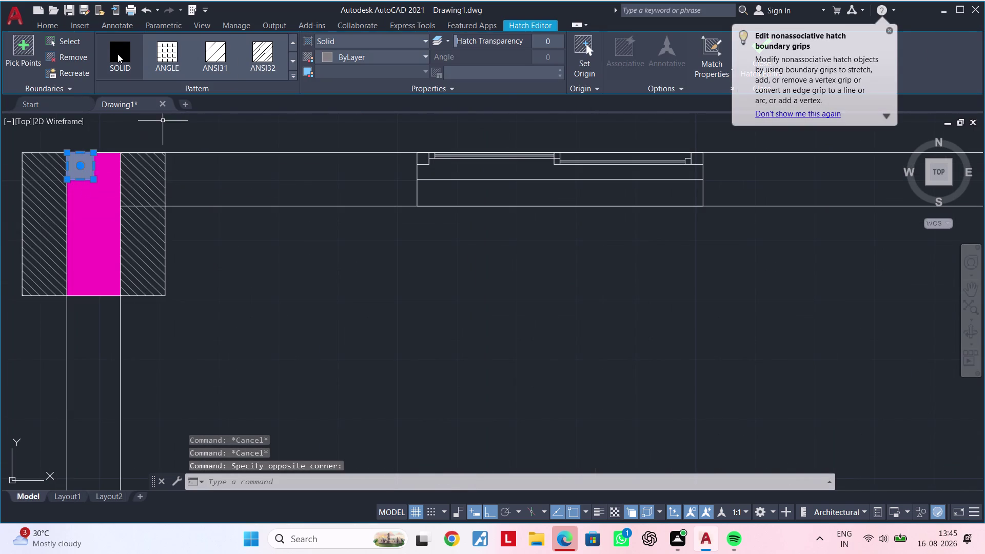
click(57, 27)
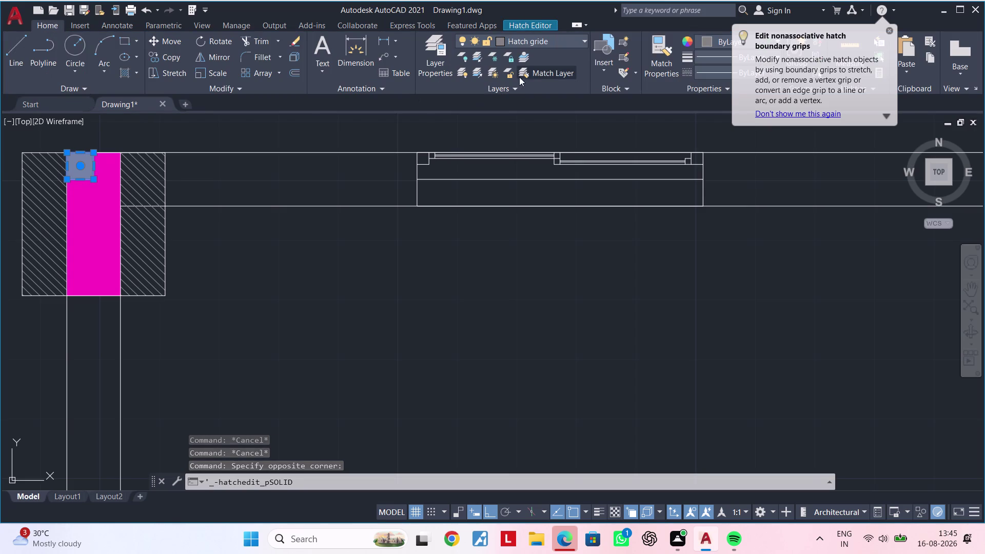
key(Escape)
middle_drag(560, 156, 382, 175)
scroll(down, 3)
middle_drag(666, 230, 473, 237)
scroll(up, 3)
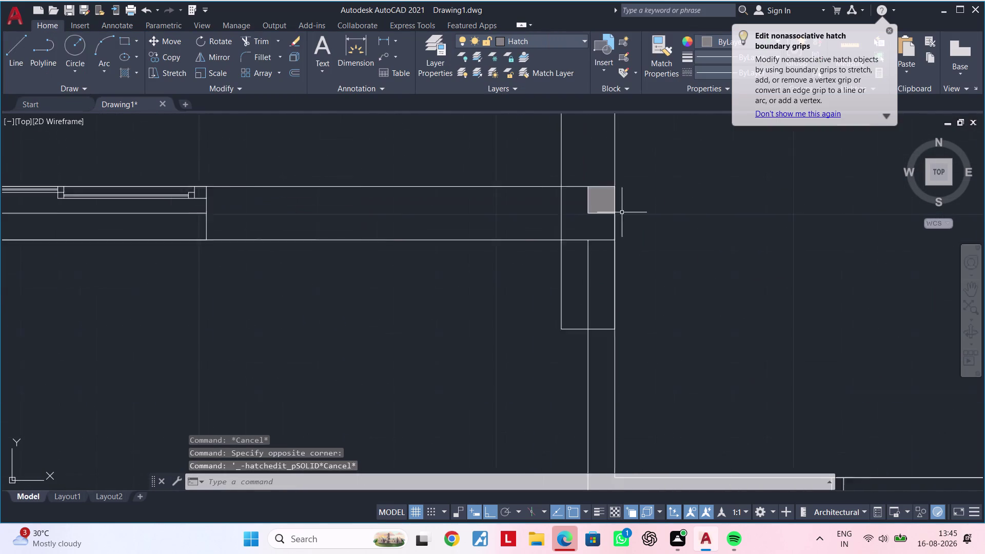
scroll(up, 3)
Put the new grey square's hatch on the Hatch gride layer.
click(587, 191)
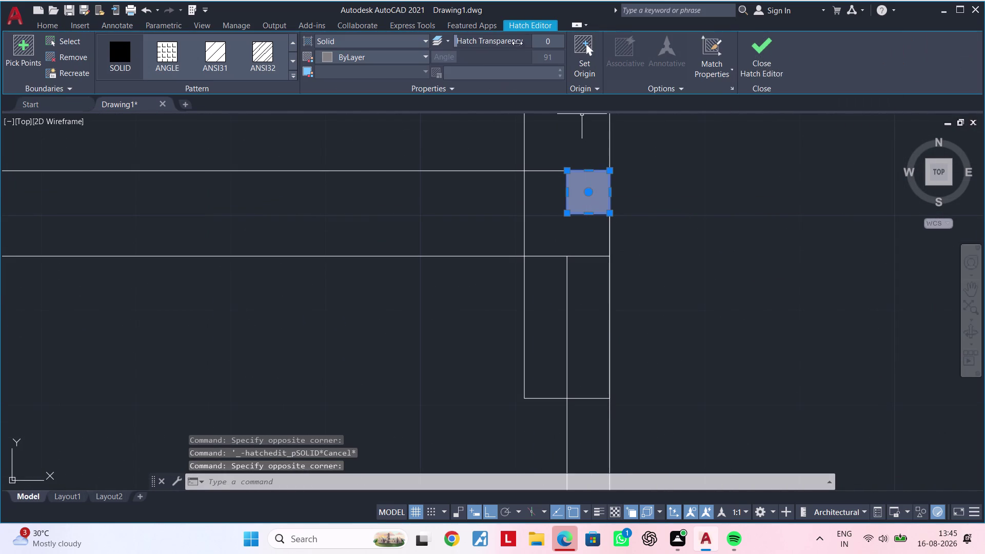
click(59, 27)
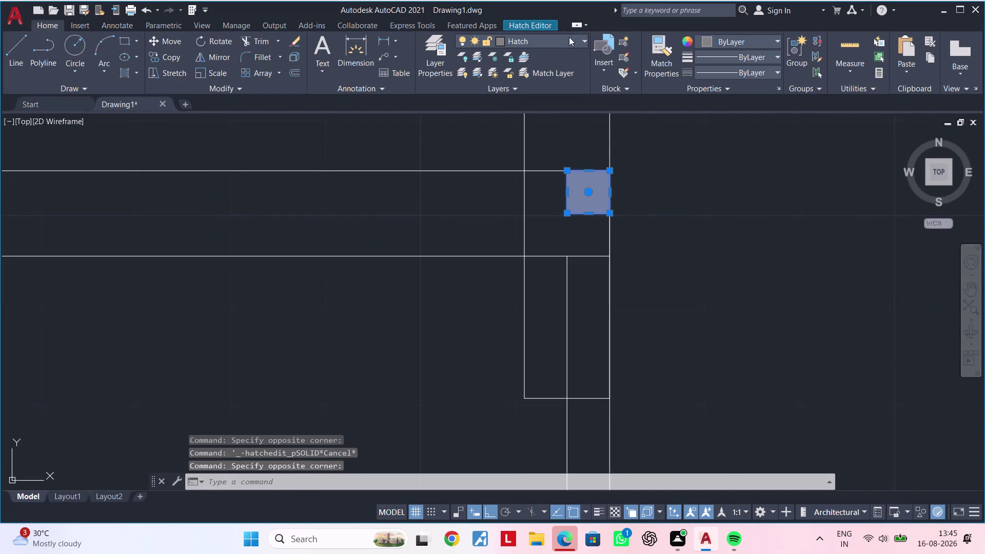
click(568, 42)
click(539, 118)
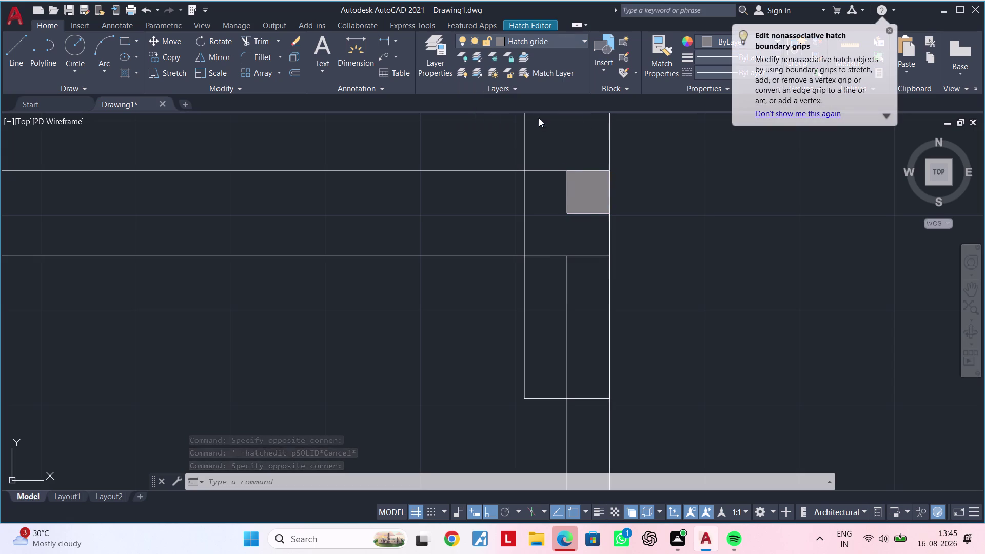
key(Escape)
middle_drag(646, 187, 614, 235)
click(560, 44)
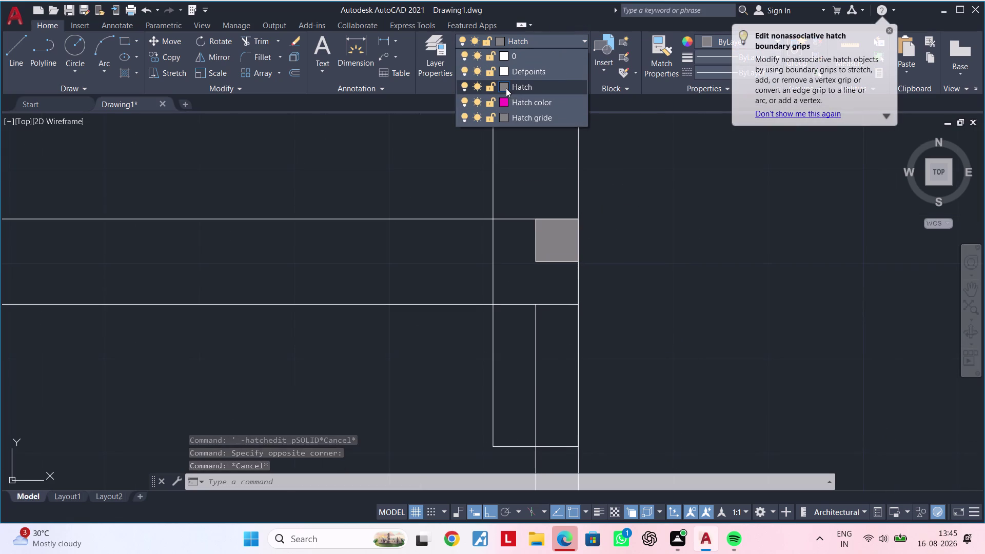
Change the Hatch layer's colour to green, index 94.
click(505, 88)
scroll(down, 3)
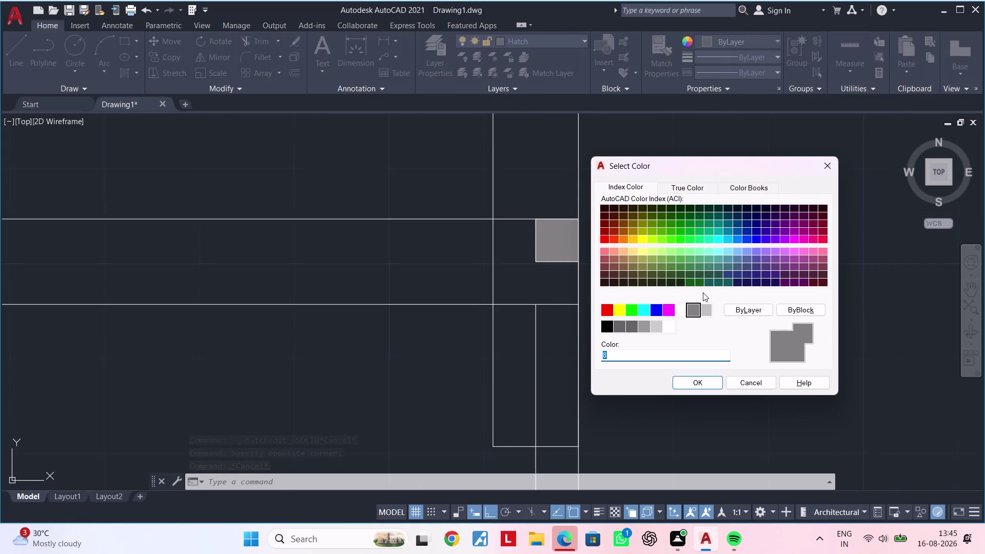
click(681, 226)
click(703, 379)
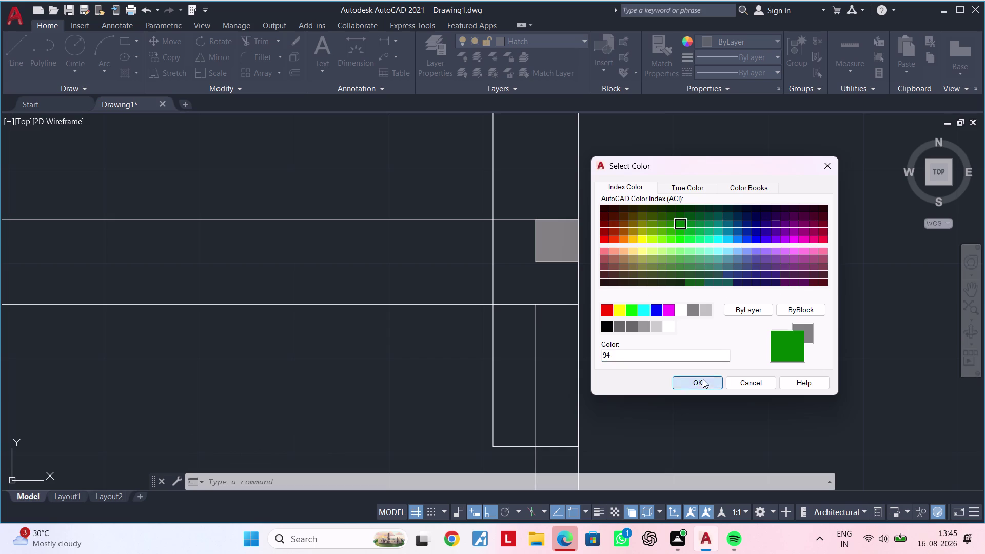
Zoom and pan onto the corner where the wall meets the grey column.
scroll(down, 3)
middle_drag(685, 305, 603, 278)
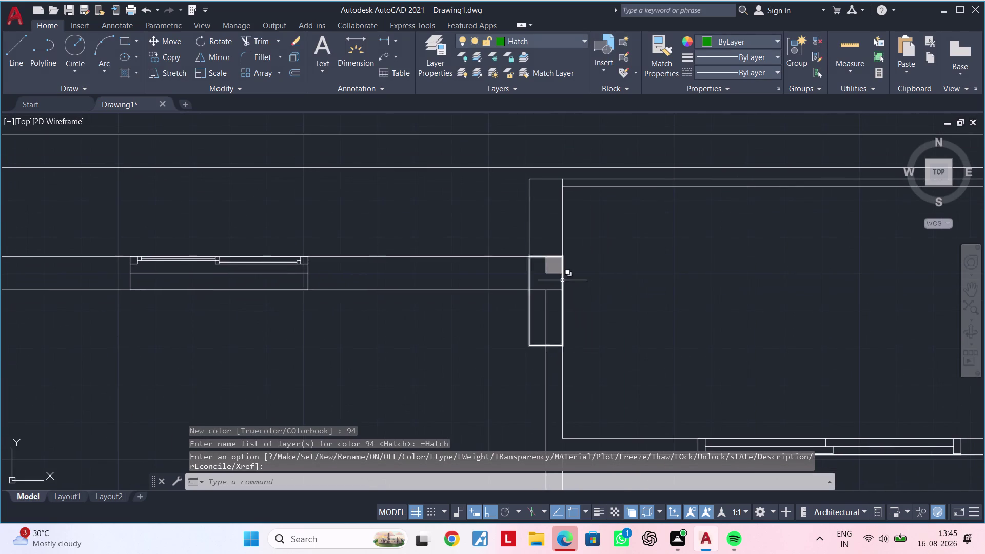
scroll(up, 3)
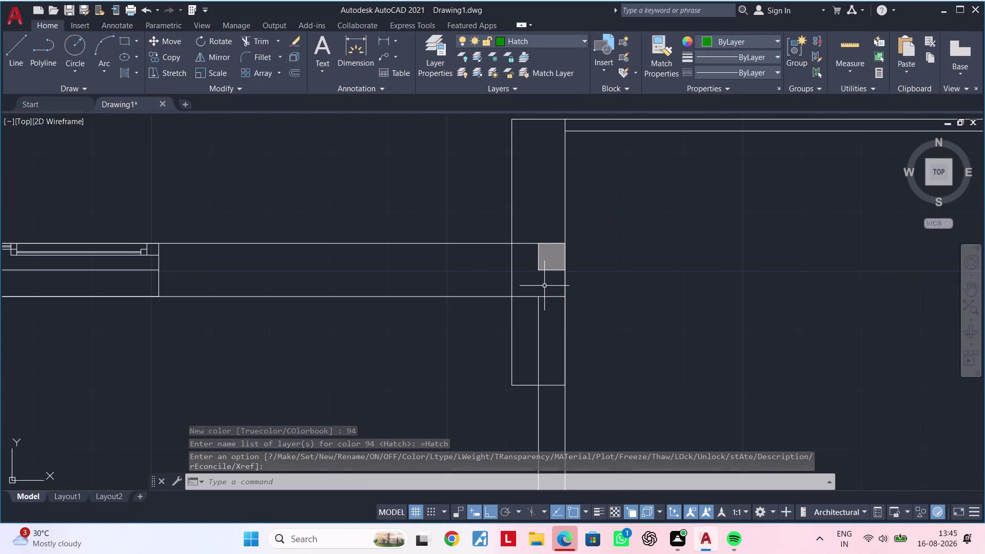
middle_drag(540, 285, 523, 252)
scroll(up, 3)
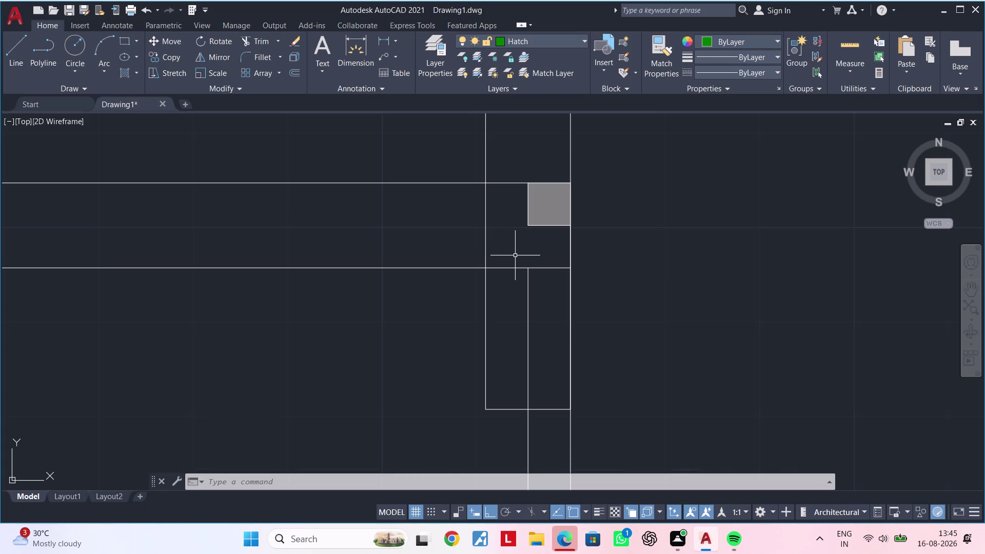
Pick the upper wall area and both lower wall strips for a hatch fill.
key(h)
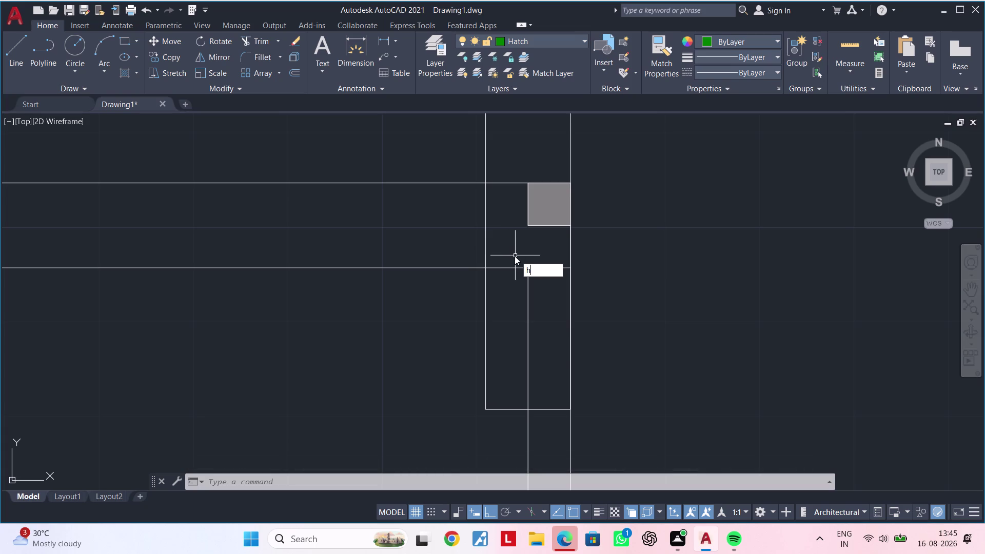
key(space)
click(514, 254)
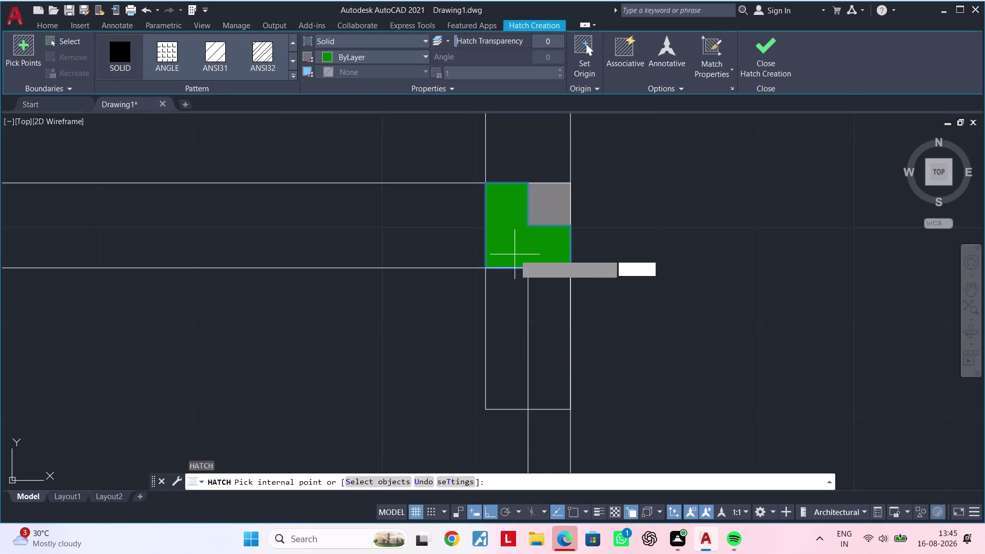
click(513, 312)
click(554, 313)
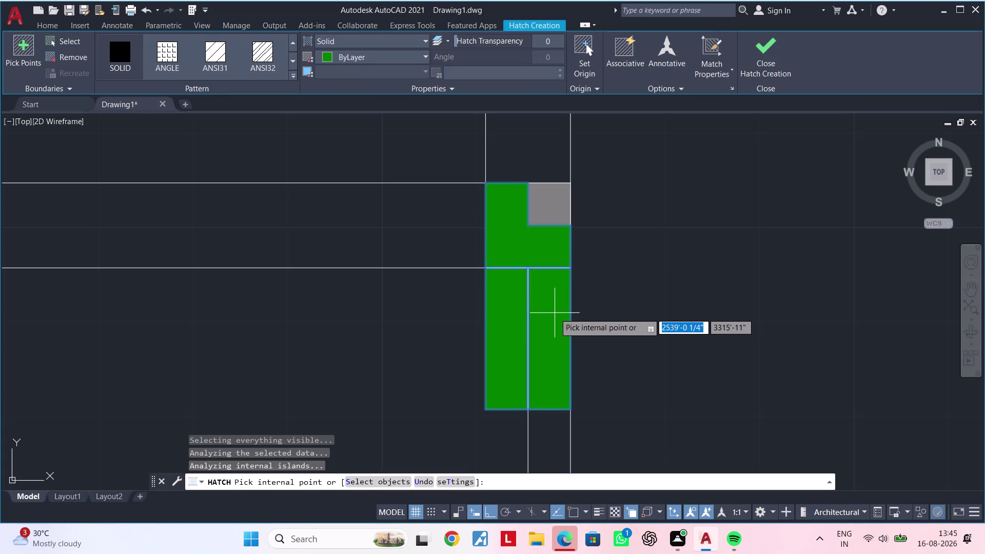
scroll(down, 3)
key(Escape)
key(Escape)
middle_drag(502, 312, 509, 312)
key(Escape)
key(Escape)
key(Escape)
Rerun Hatch with SOLID fill to complete the green wall fill.
text(h)
key(space)
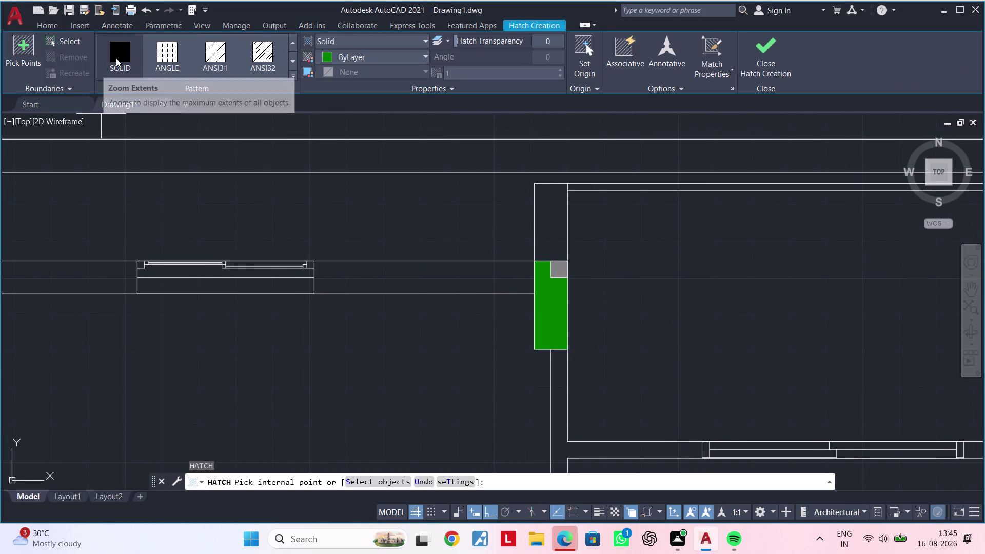
click(116, 58)
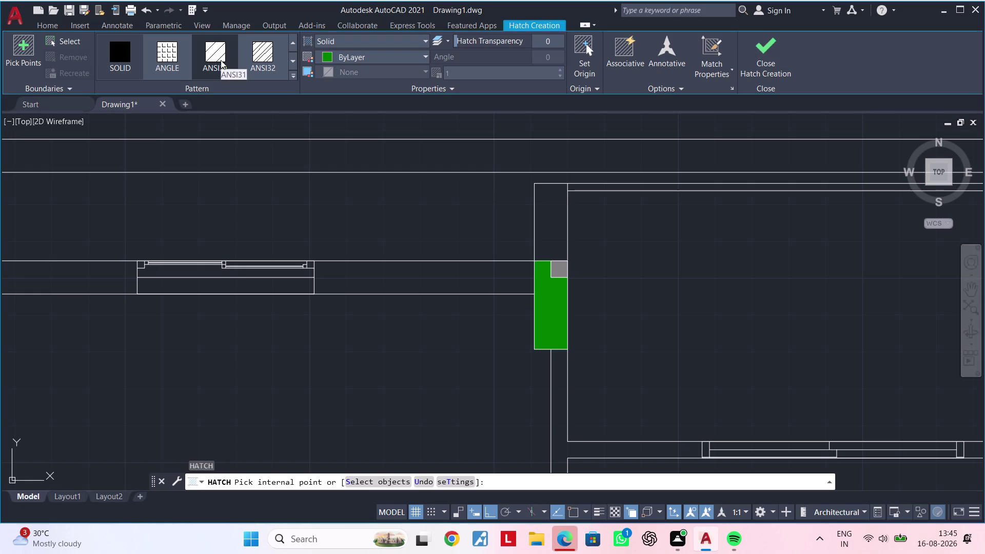
key(Escape)
key(Escape)
key(Escape)
key(Escape)
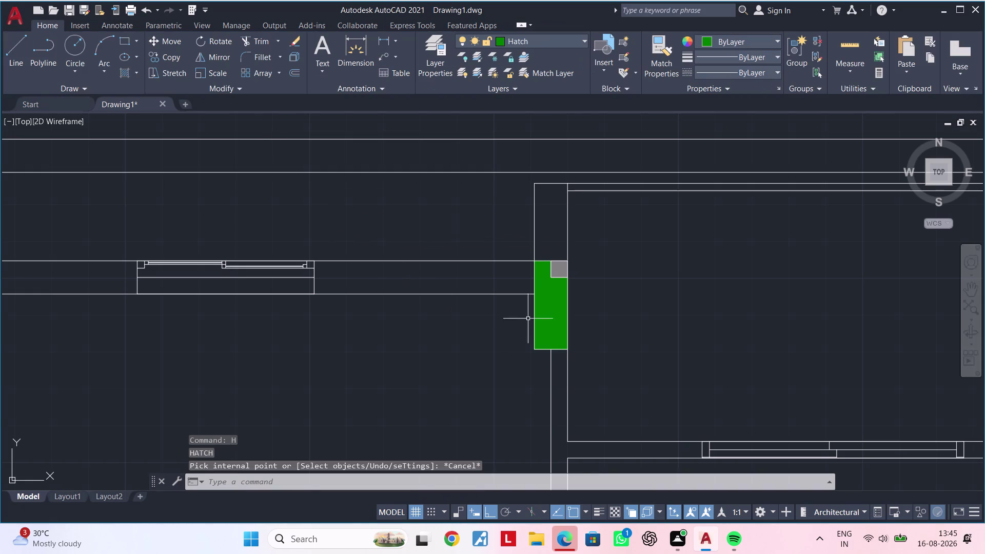
scroll(up, 3)
middle_drag(489, 312, 436, 342)
middle_drag(435, 338, 388, 371)
scroll(up, 3)
Start a line at the green wall's top-left corner.
key(Escape)
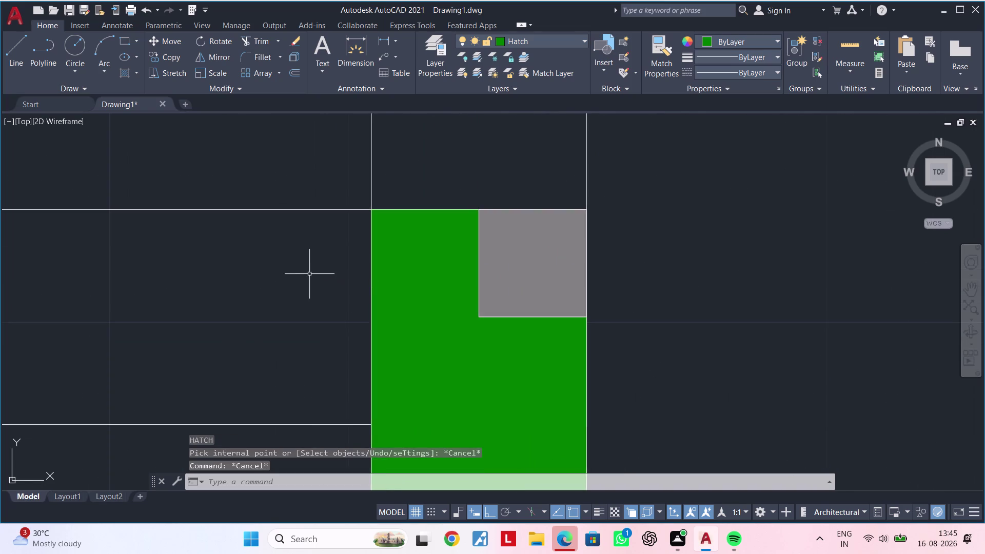
middle_drag(309, 274, 331, 260)
key(Escape)
key(Escape)
text(l)
key(space)
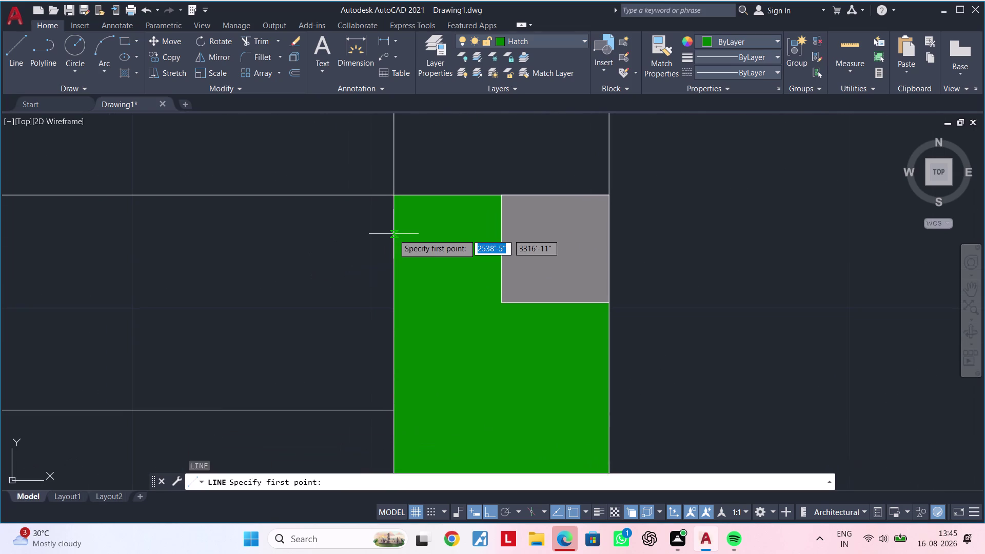
click(394, 234)
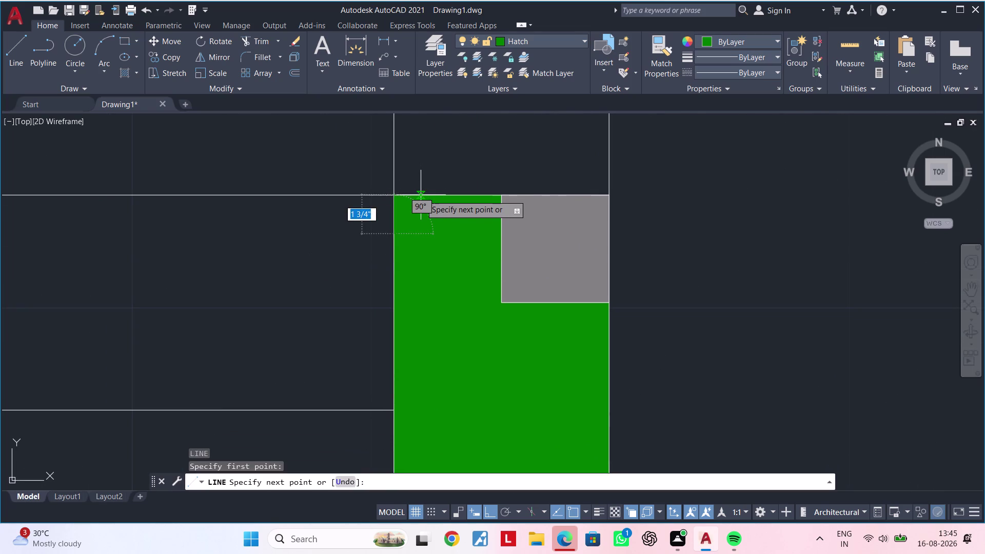
Make layer 0 current and draw a short line upward from the wall corner.
key(Escape)
click(539, 41)
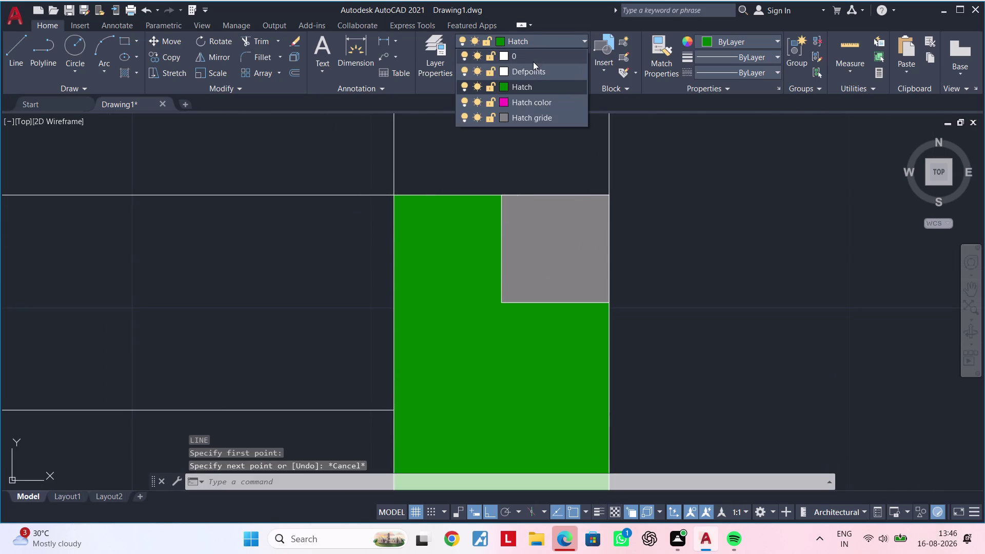
click(532, 55)
text(l)
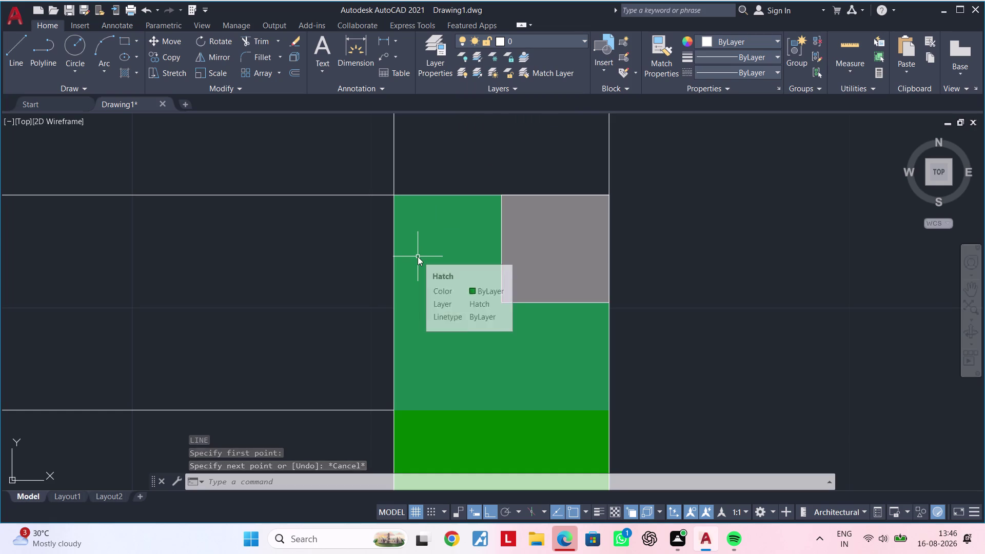
key(space)
click(393, 237)
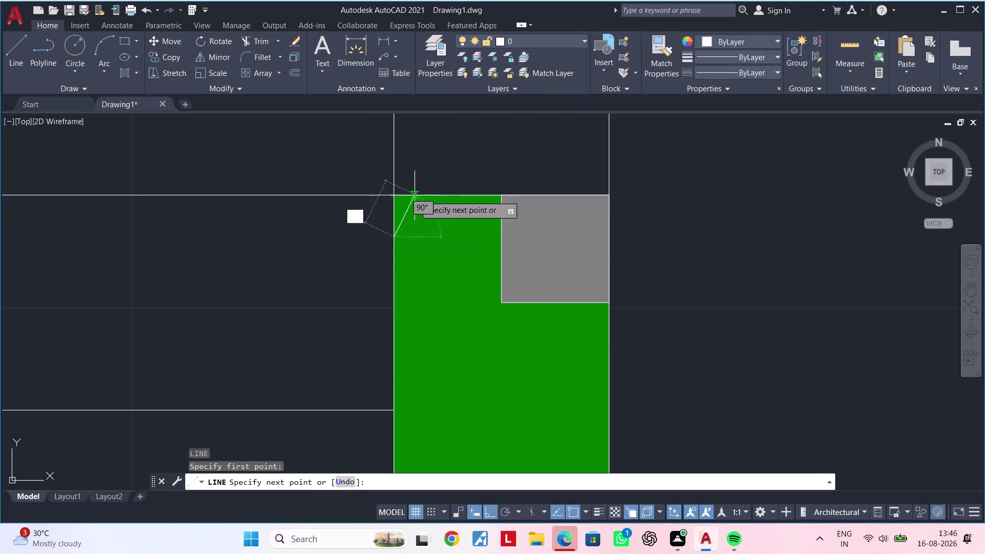
click(415, 193)
key(Escape)
key(Escape)
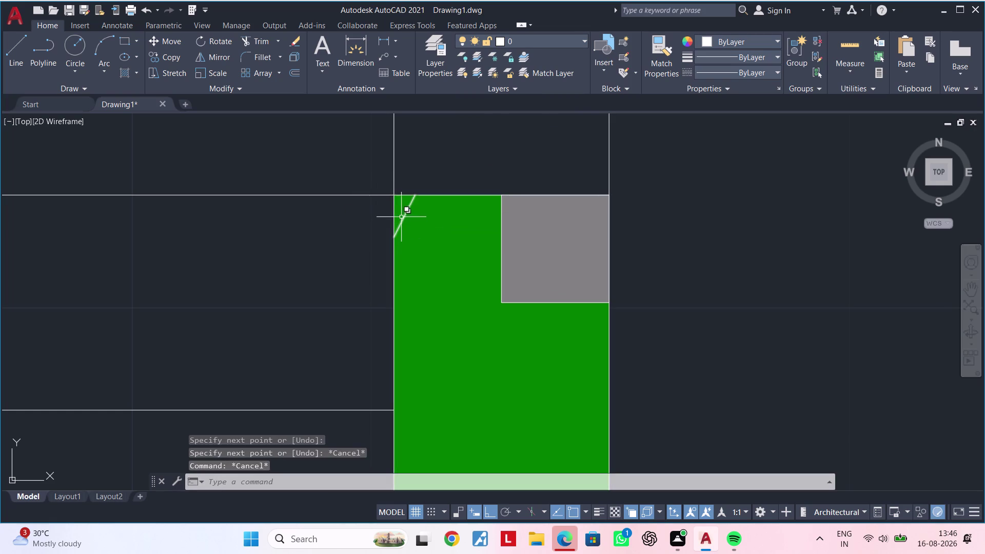
Select the stray diagonal line at the corner and delete it.
click(402, 216)
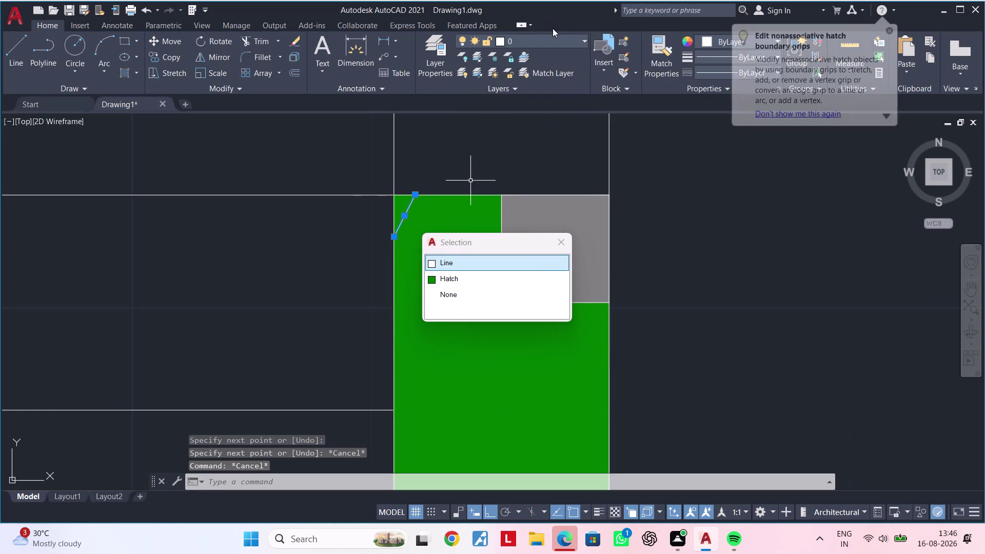
key(Escape)
key(Escape)
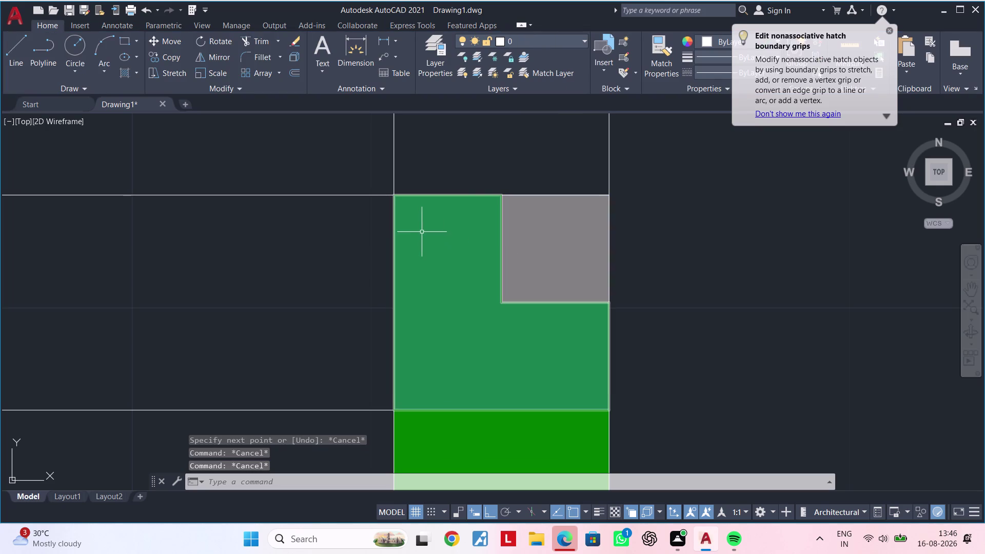
click(403, 214)
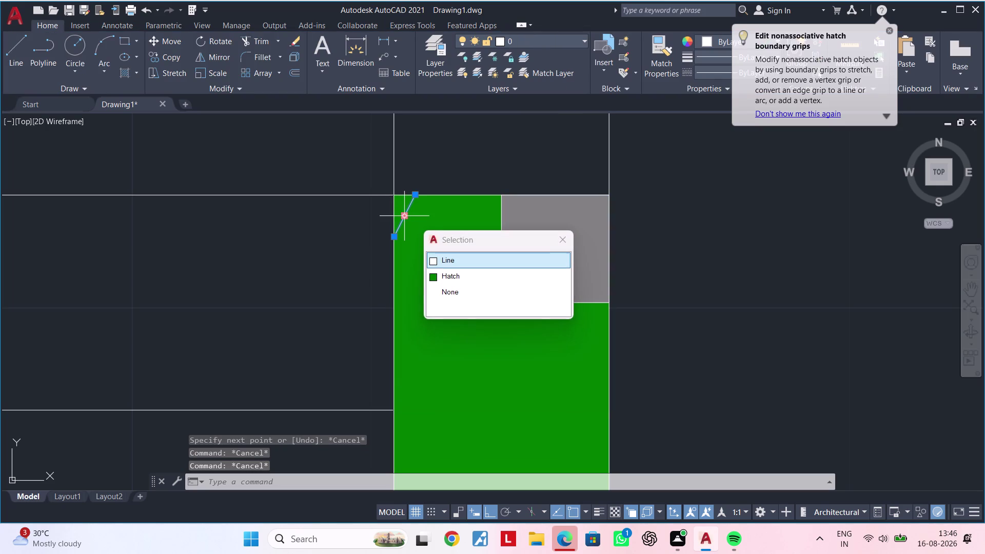
key(Delete)
scroll(down, 3)
middle_drag(455, 209, 455, 196)
key(Escape)
key(Escape)
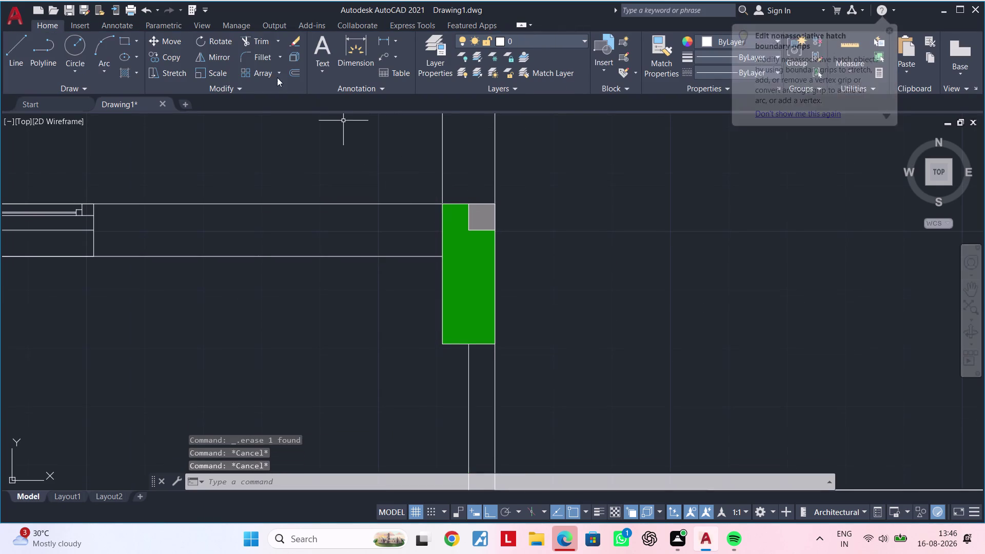
Start a hatch with the ANSI31 pattern and pick the upper wall area.
key(h)
key(space)
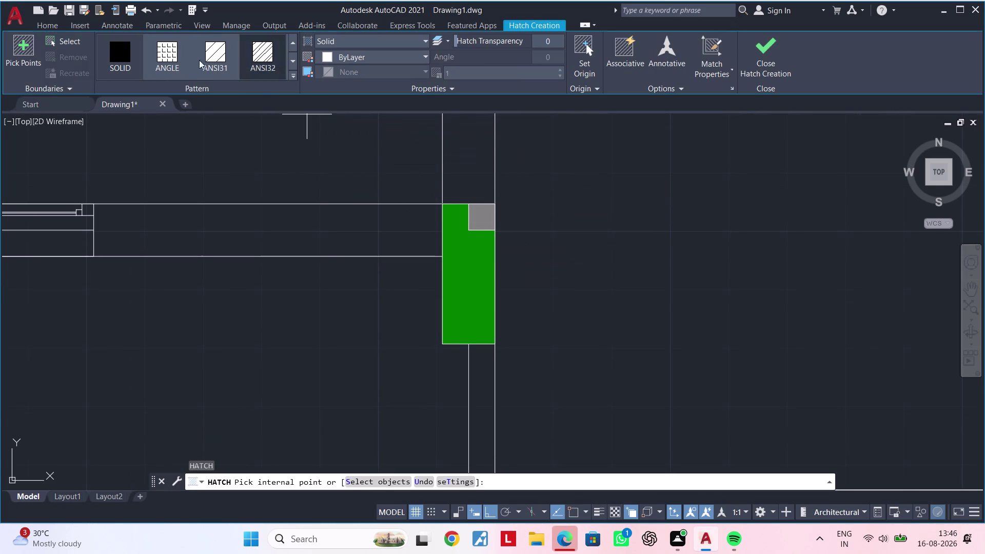
click(126, 58)
click(125, 58)
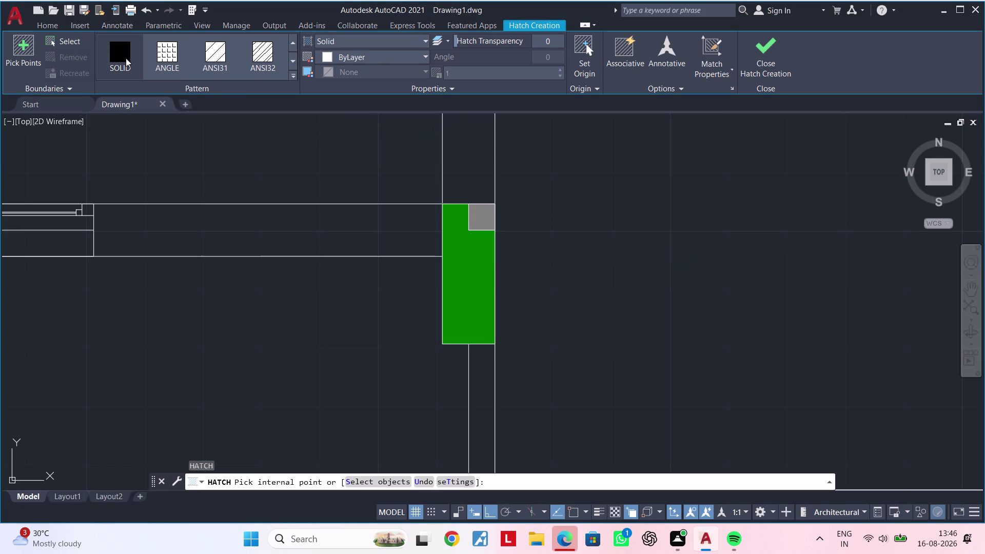
click(216, 59)
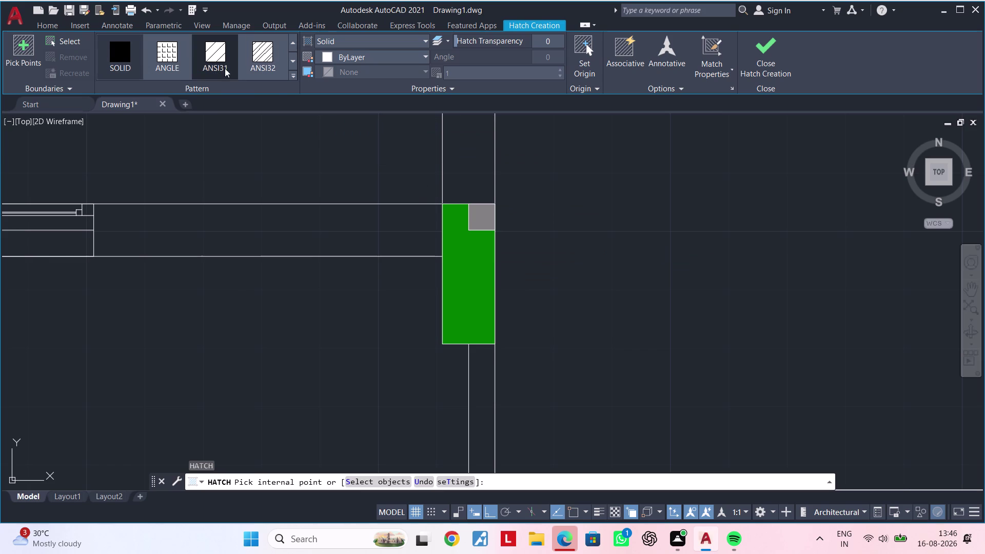
click(459, 222)
click(455, 232)
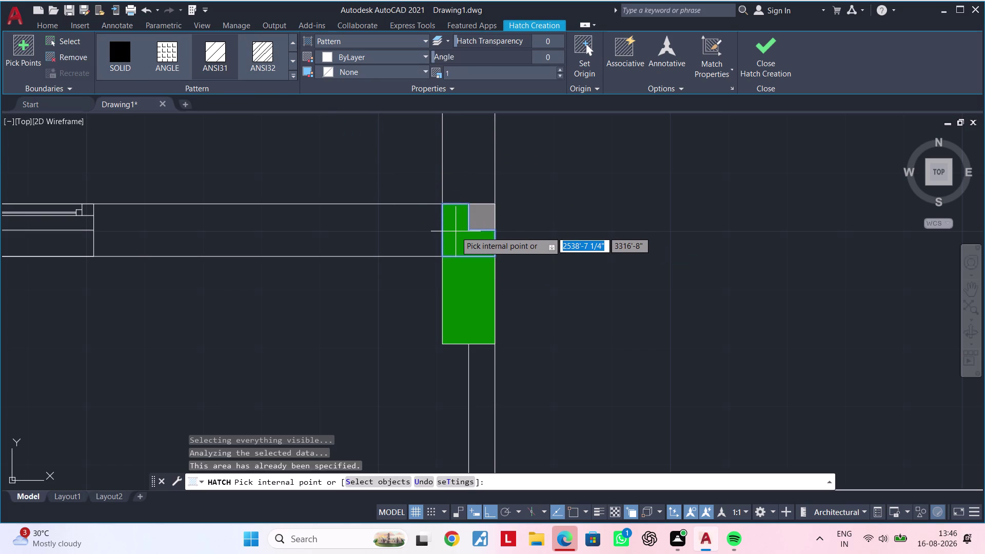
Set the hatch pattern scale to 340, then cancel the hatch.
scroll(up, 3)
scroll(down, 3)
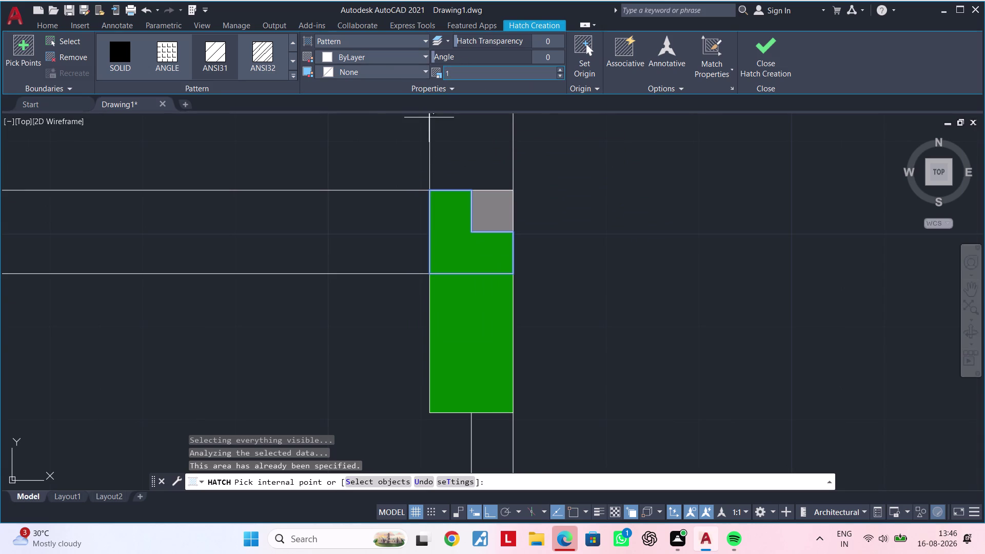
double_click(561, 69)
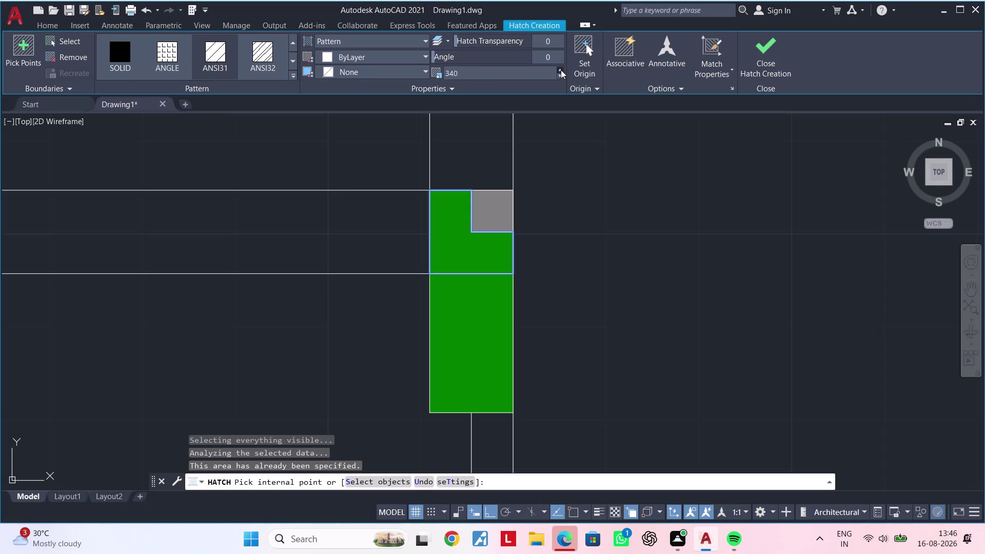
key(Escape)
key(Escape)
key(Escape)
key(Escape)
key(Escape)
key(Escape)
scroll(down, 3)
middle_drag(551, 163, 559, 151)
scroll(up, 3)
key(Escape)
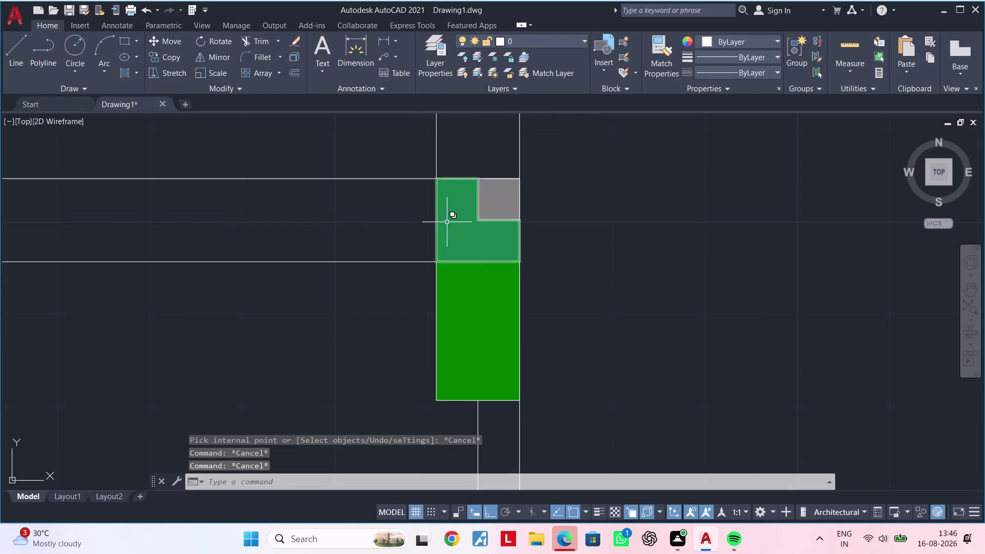
Select and delete the overlapping hatch on the column's upper wall area.
click(456, 220)
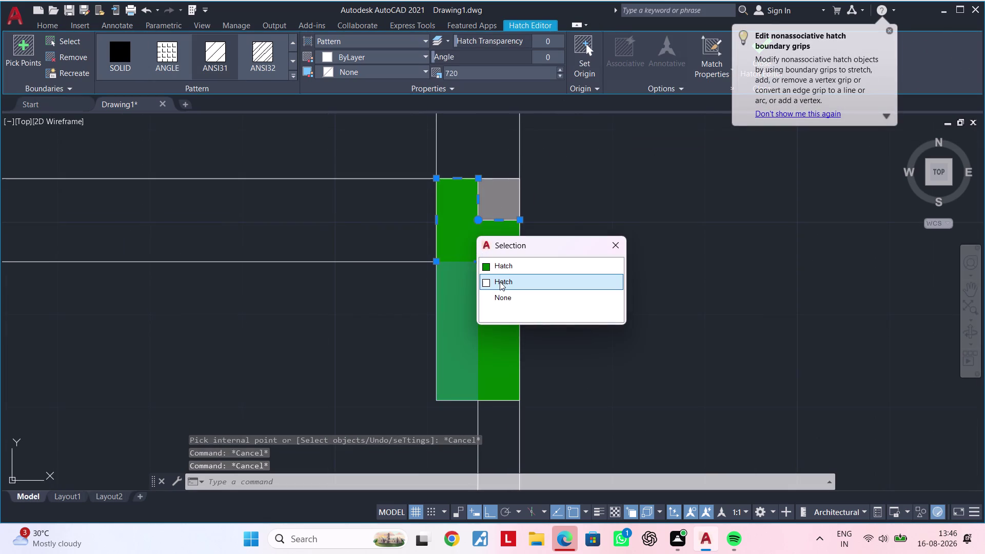
click(499, 282)
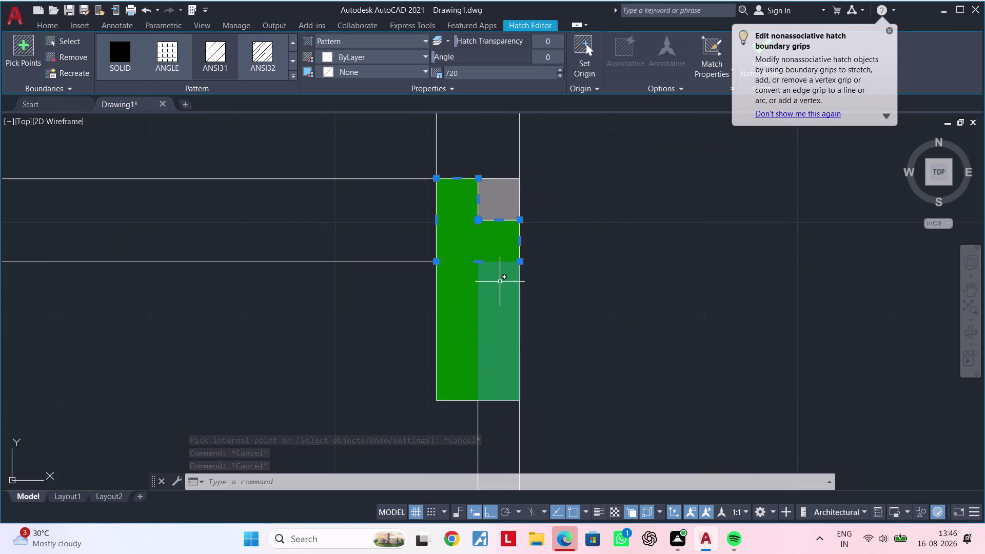
key(Escape)
key(Escape)
click(466, 235)
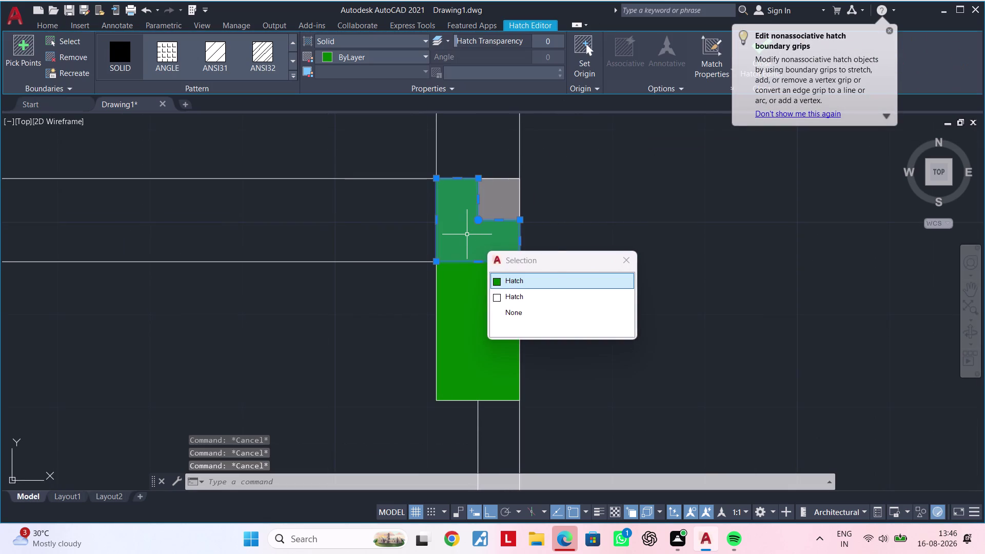
key(Delete)
click(468, 237)
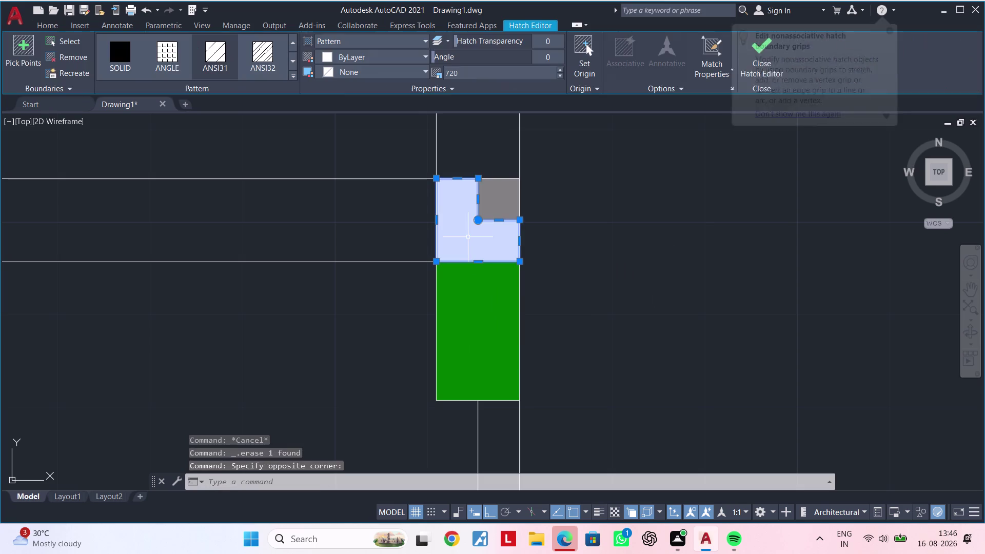
key(Delete)
key(Escape)
key(Escape)
Make Hatch the current layer, then cancel the hatch fill without adding anything.
text(h)
key(space)
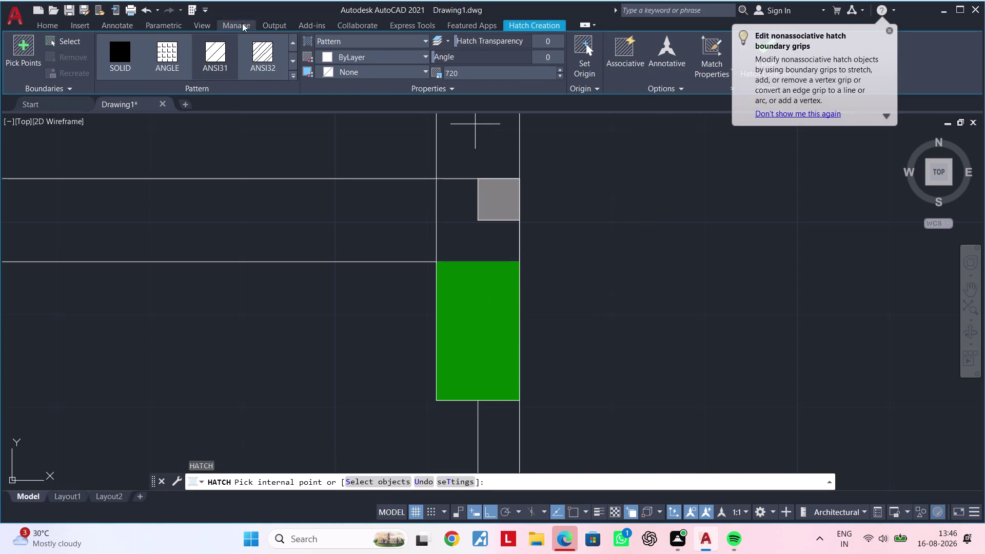
click(56, 26)
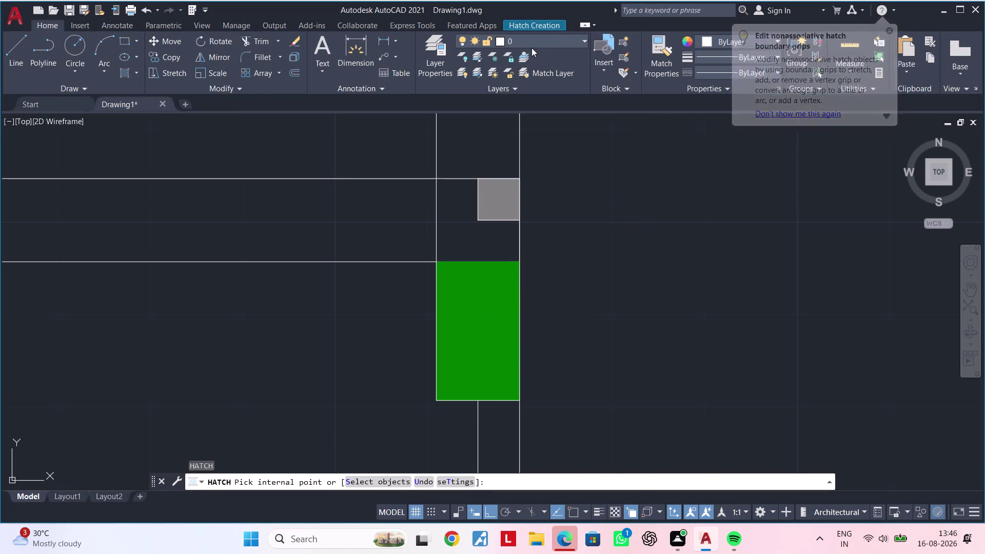
click(531, 47)
click(537, 93)
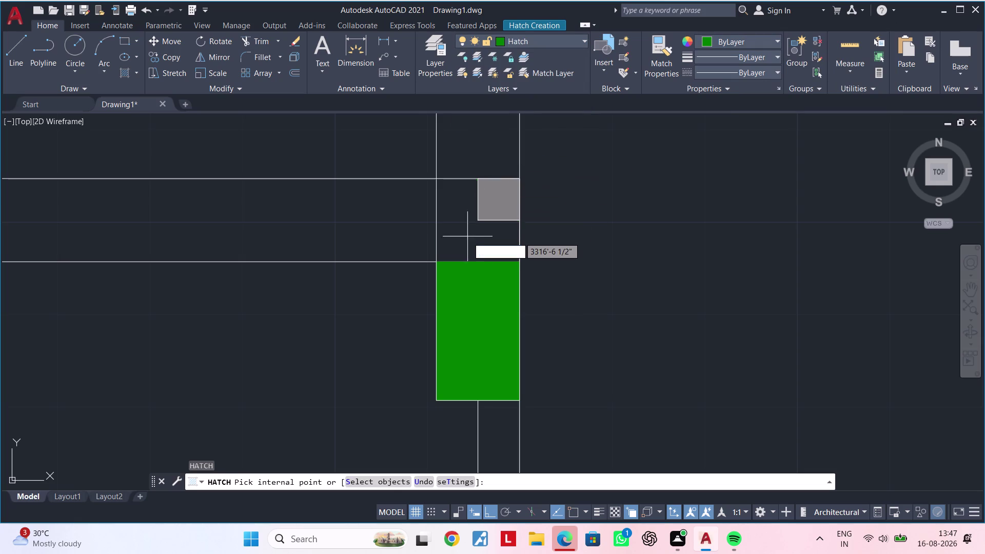
click(467, 237)
key(Escape)
key(Escape)
Zoom out and pan sideways to show more of the floor plan.
scroll(down, 3)
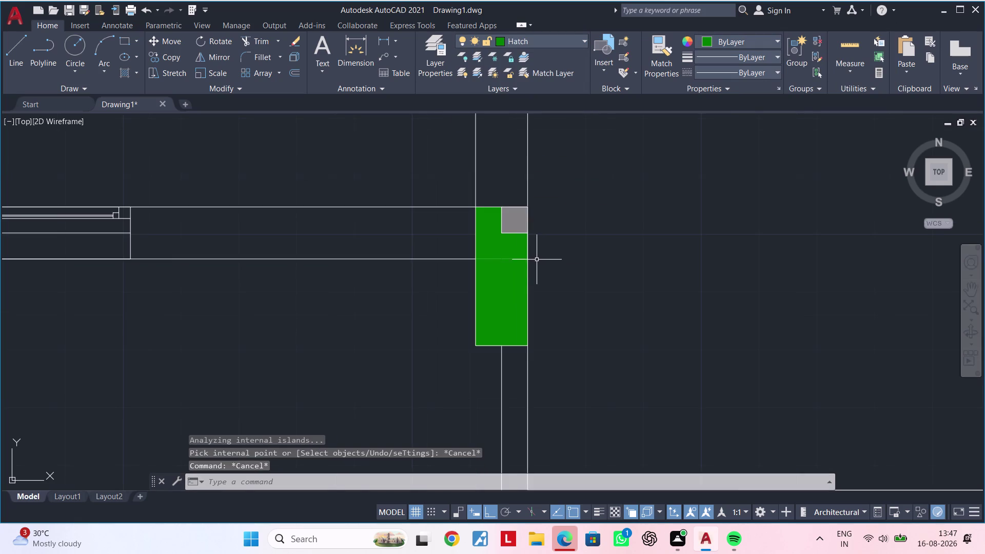
middle_drag(520, 269, 618, 271)
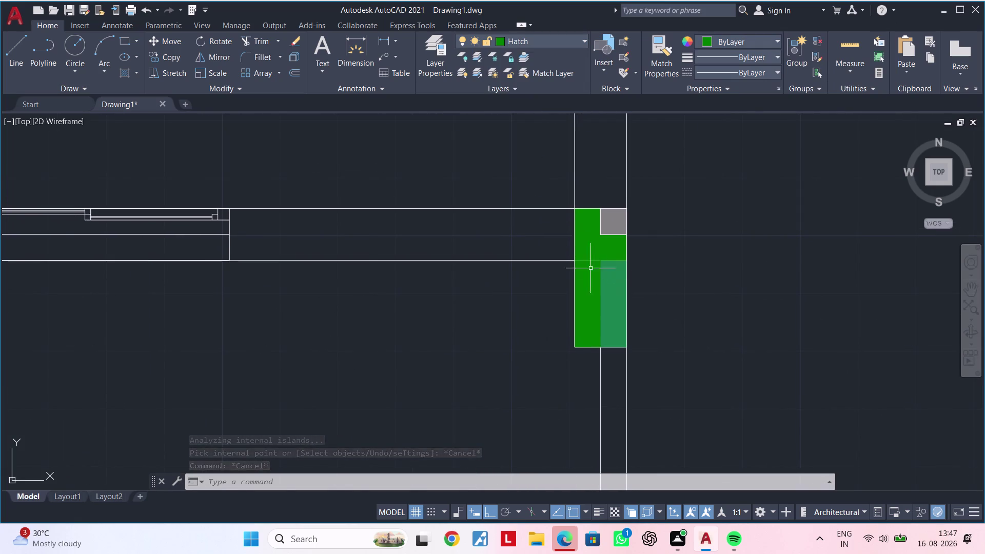
scroll(down, 3)
key(Escape)
key(Escape)
key(Escape)
key(Escape)
key(Escape)
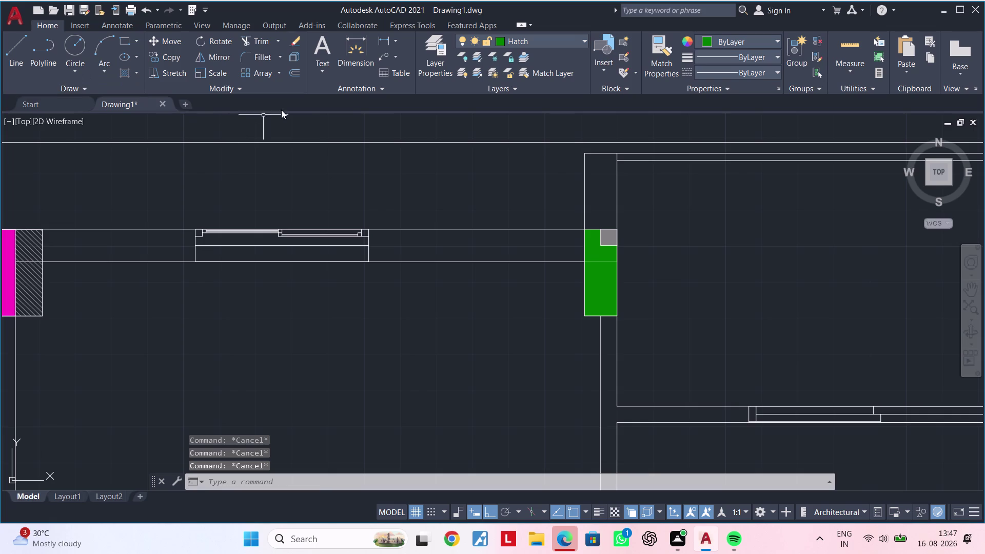
Start a hatch beside the grey column, pick the area, then cancel it.
key(Escape)
key(Escape)
key(h)
key(space)
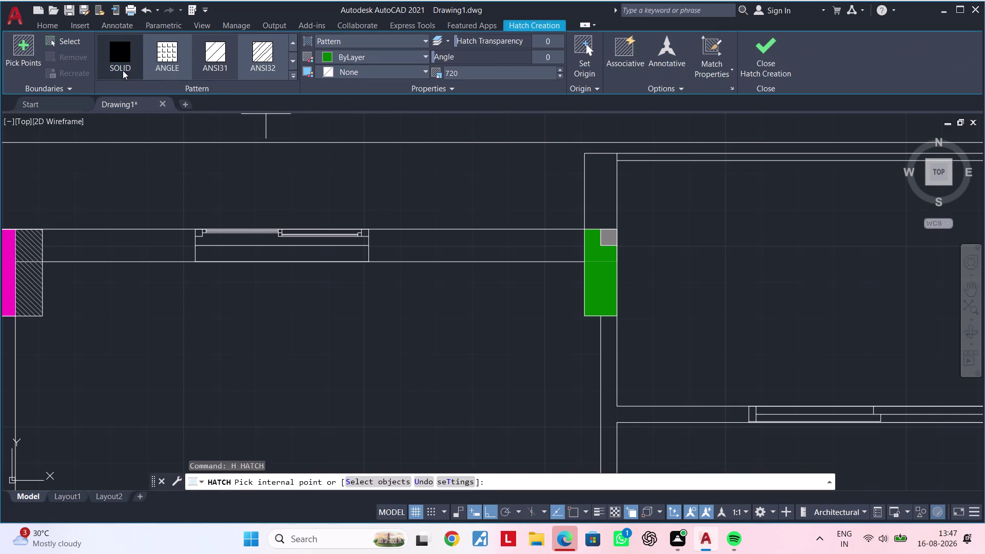
click(123, 62)
click(220, 57)
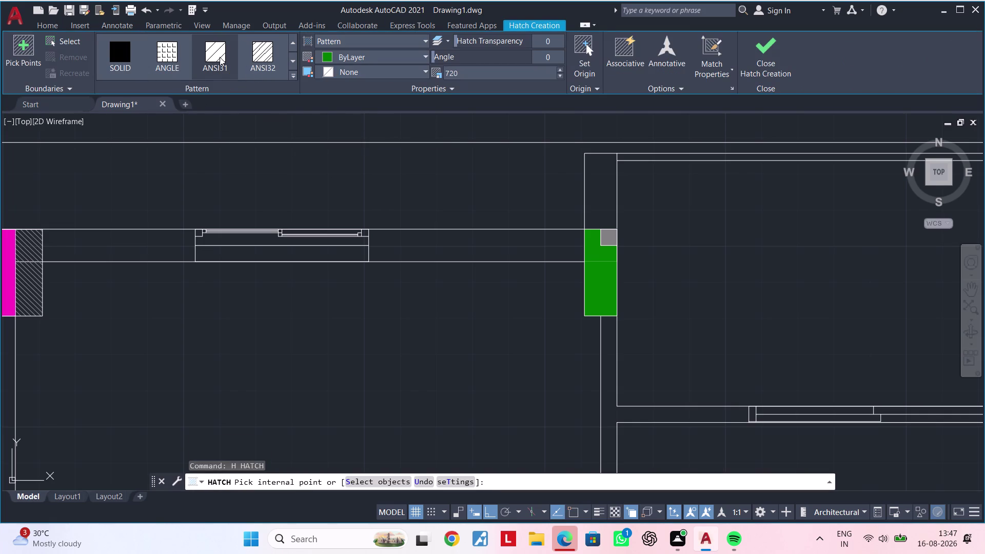
click(596, 252)
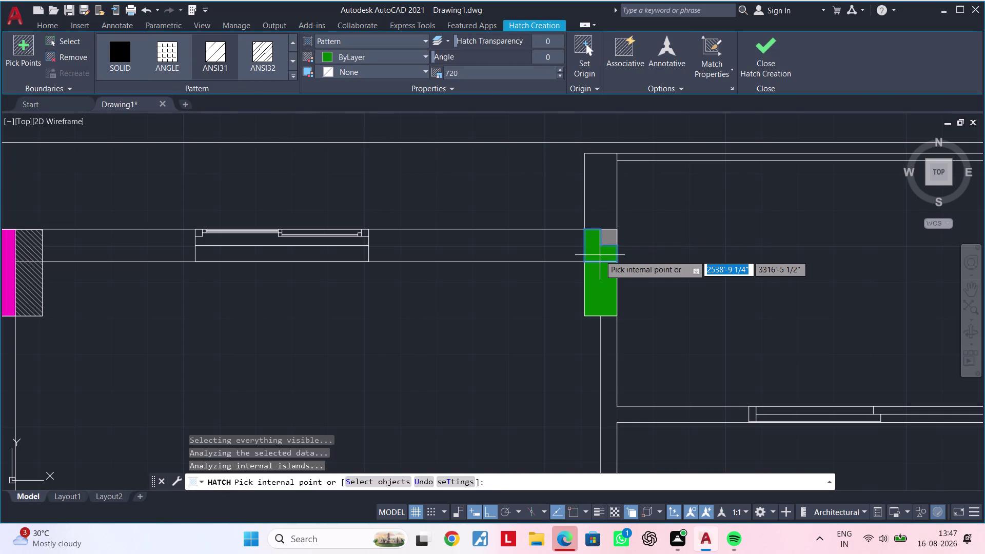
scroll(up, 3)
key(Escape)
key(Escape)
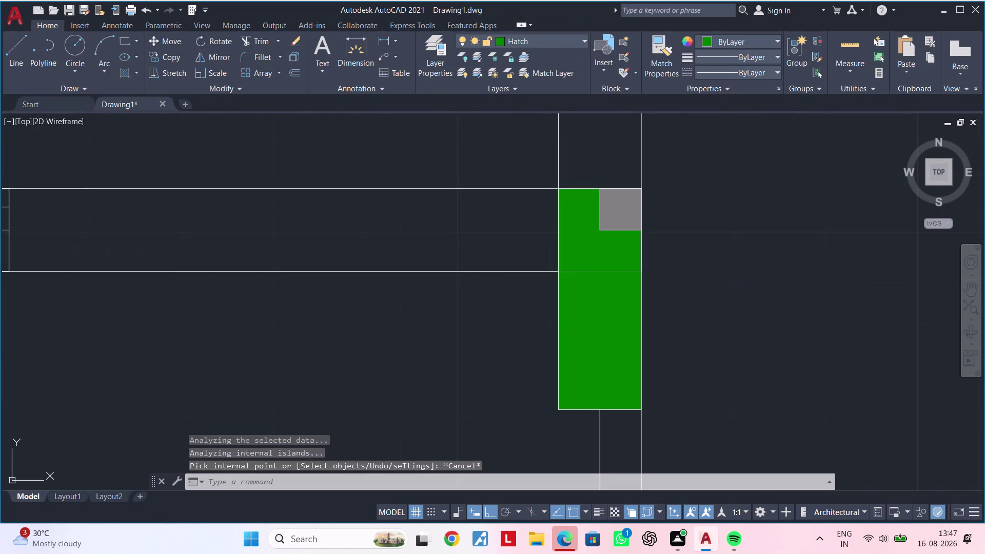
Pick the L-shaped fill from the overlapping objects and delete it.
click(592, 257)
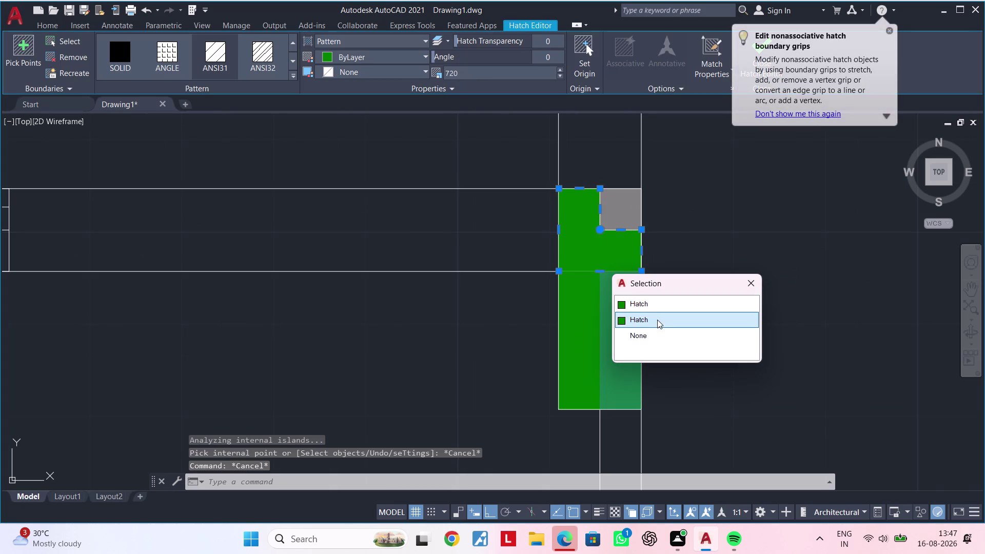
click(654, 303)
key(Delete)
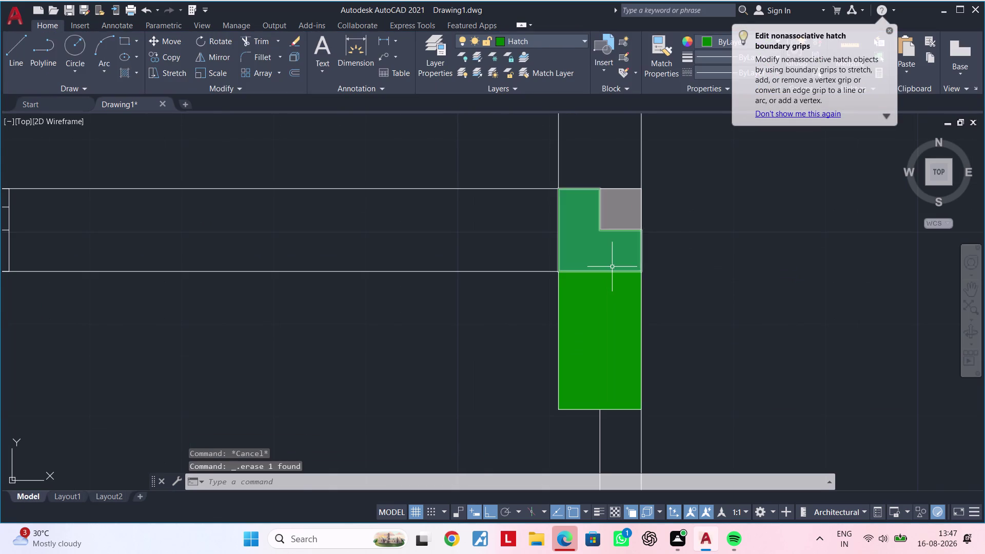
click(612, 266)
key(Delete)
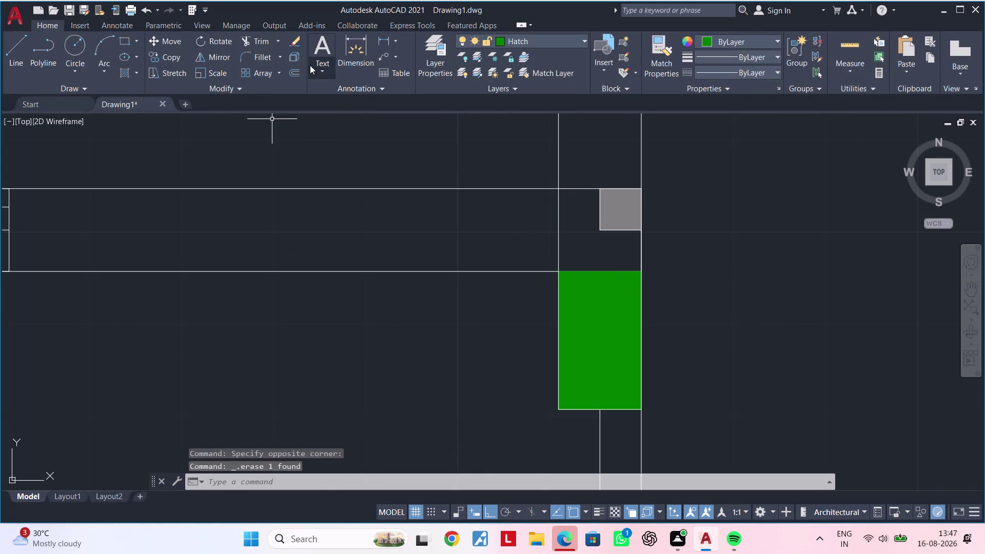
Start a hatch and try ByBlock, then the current colour, for the hatch colour.
key(h)
key(space)
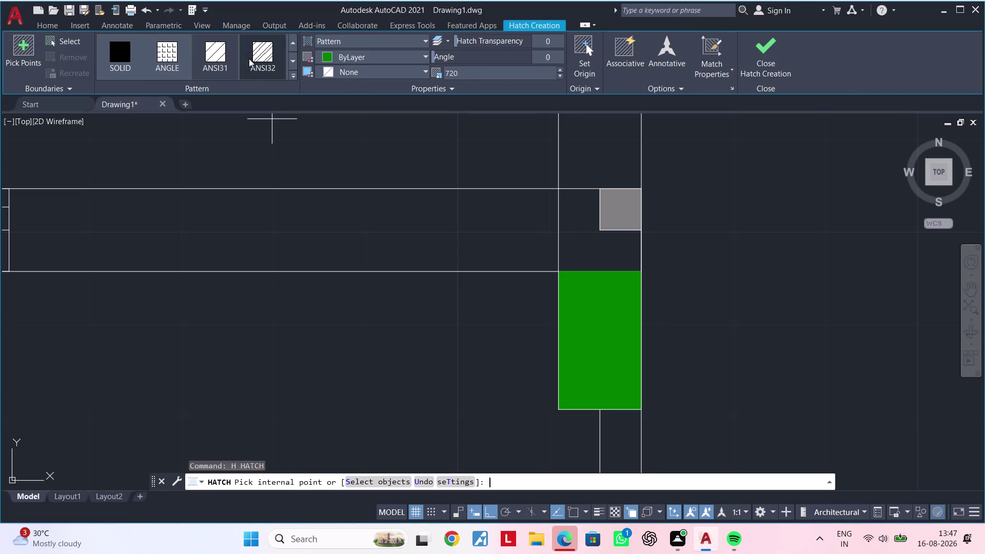
click(213, 58)
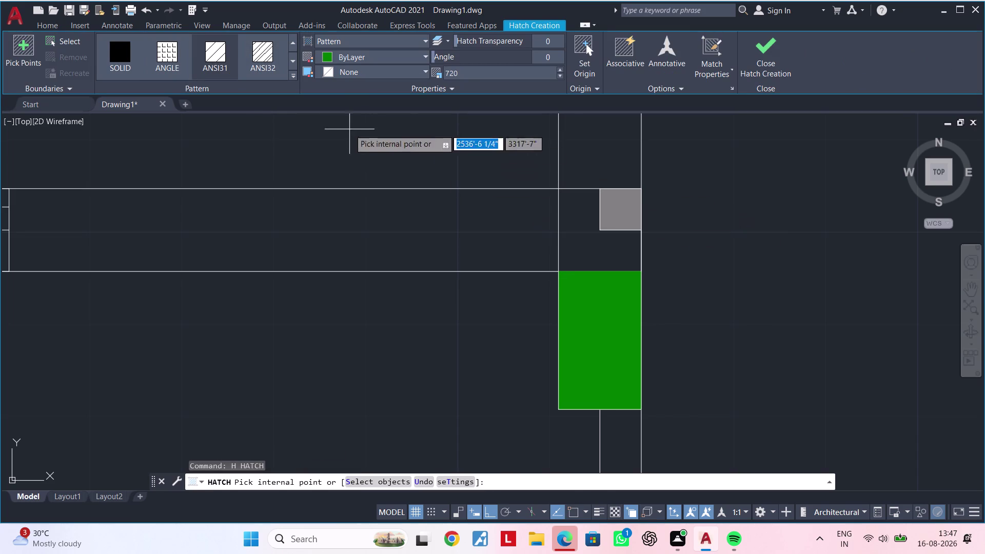
click(327, 59)
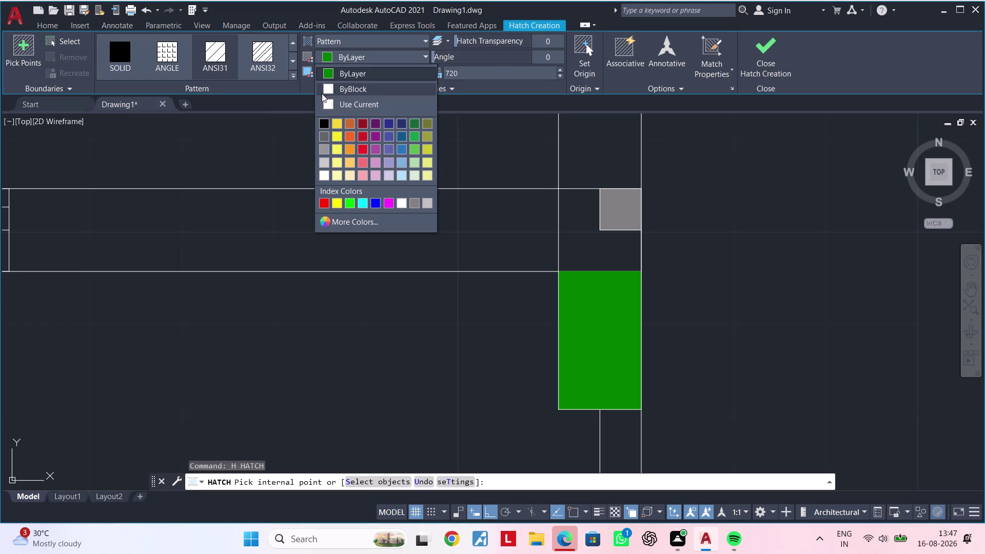
click(328, 91)
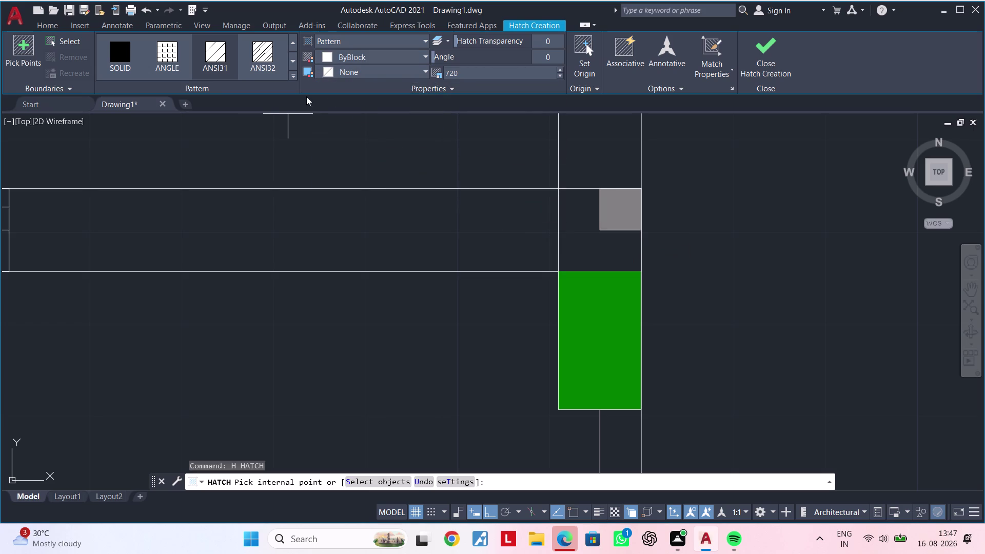
click(126, 53)
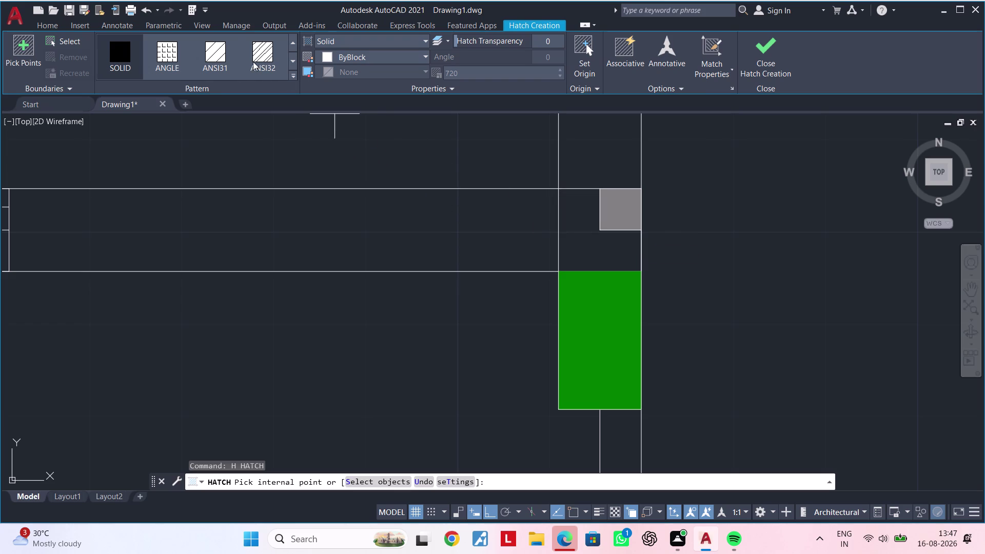
click(225, 58)
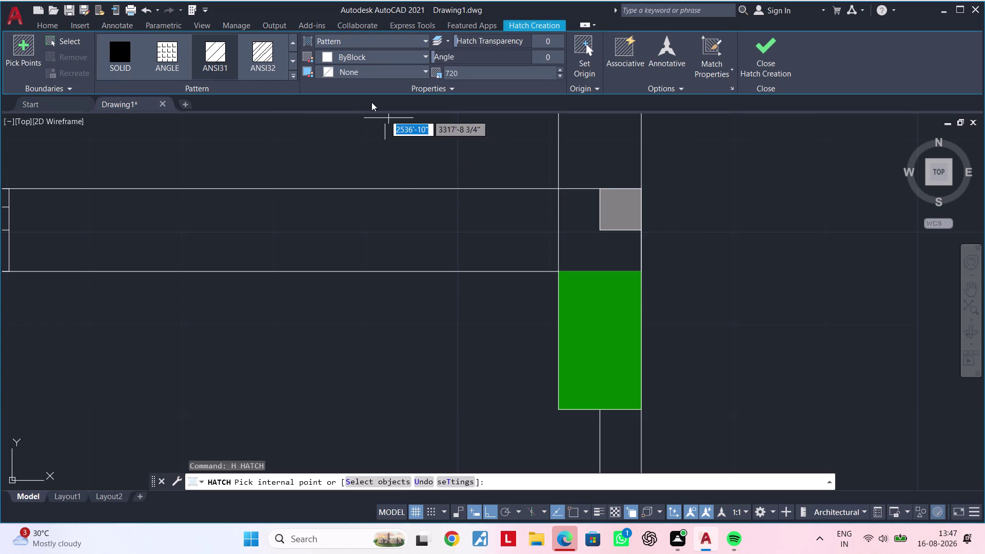
click(359, 58)
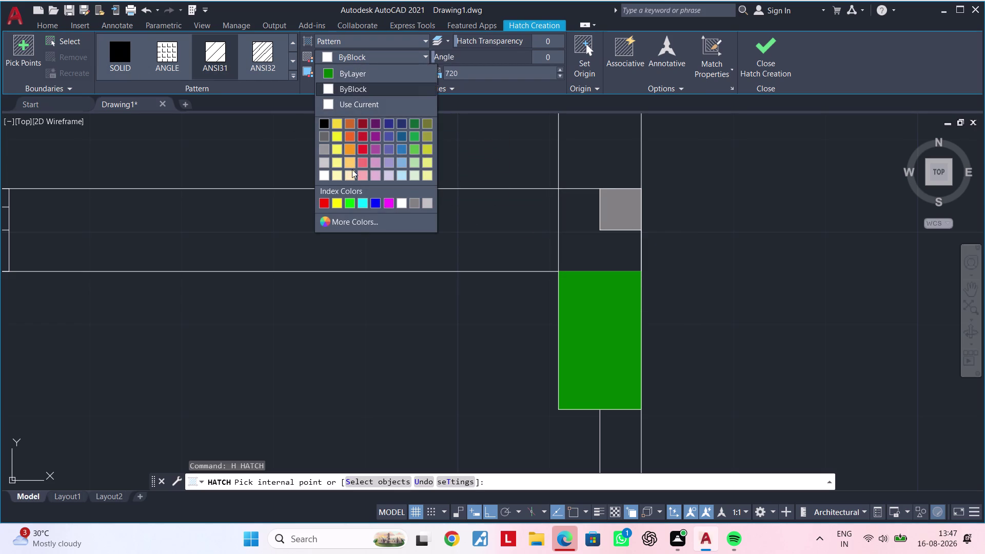
click(346, 102)
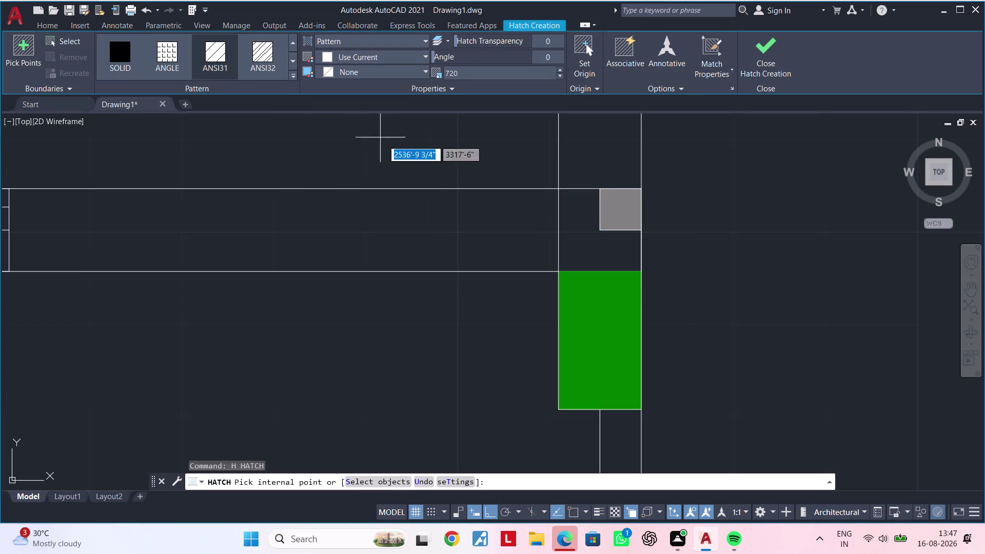
click(363, 60)
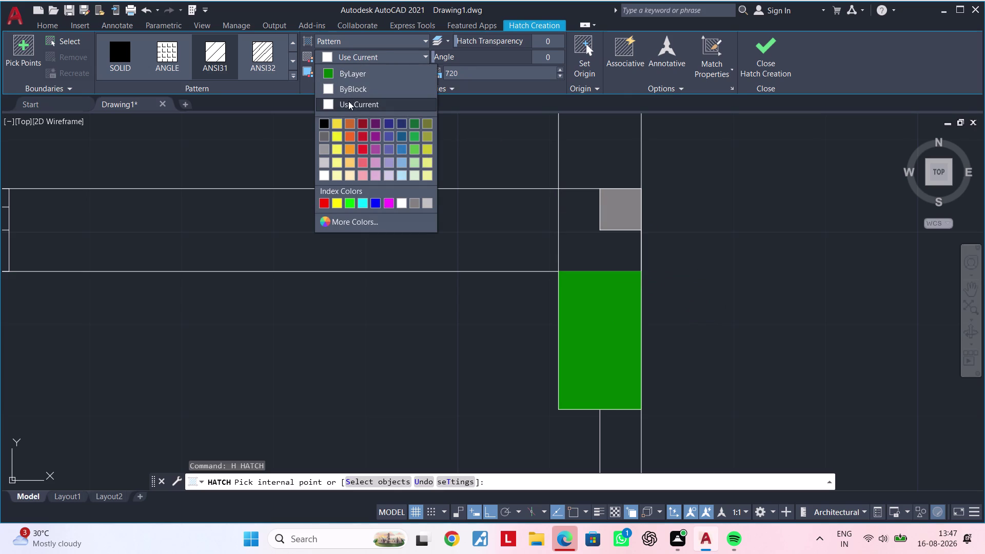
click(348, 101)
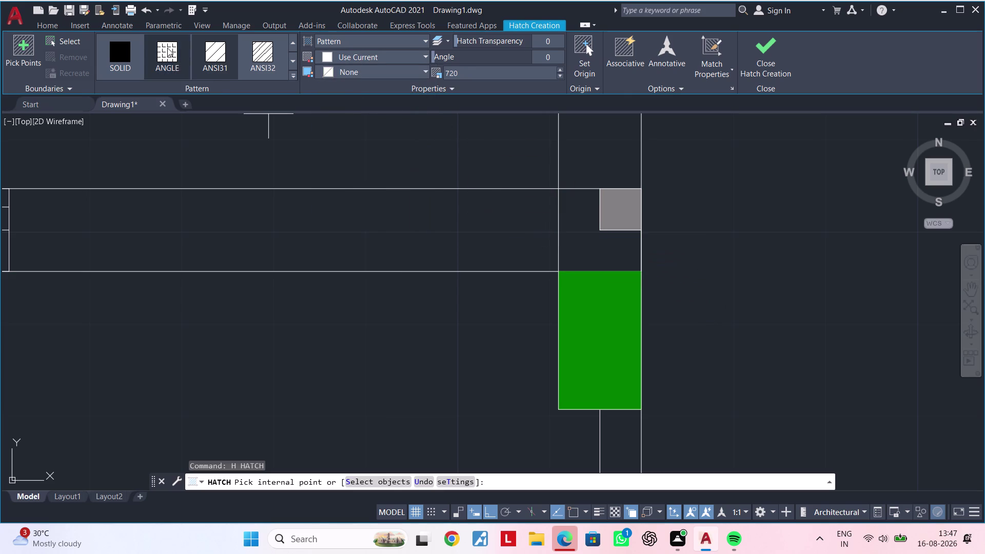
Switch the fill to solid and back to diagonal lines, then cancel the hatch.
double_click(128, 52)
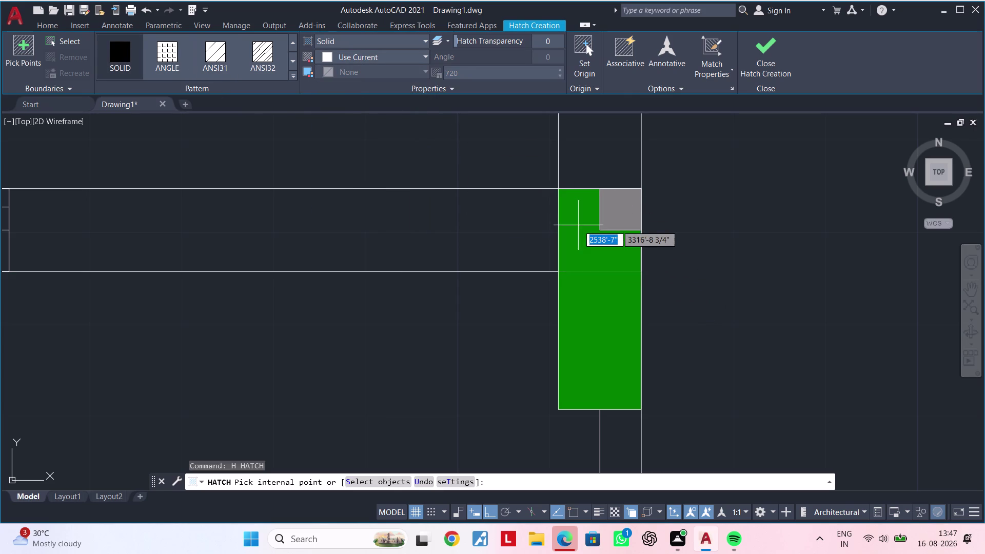
click(126, 47)
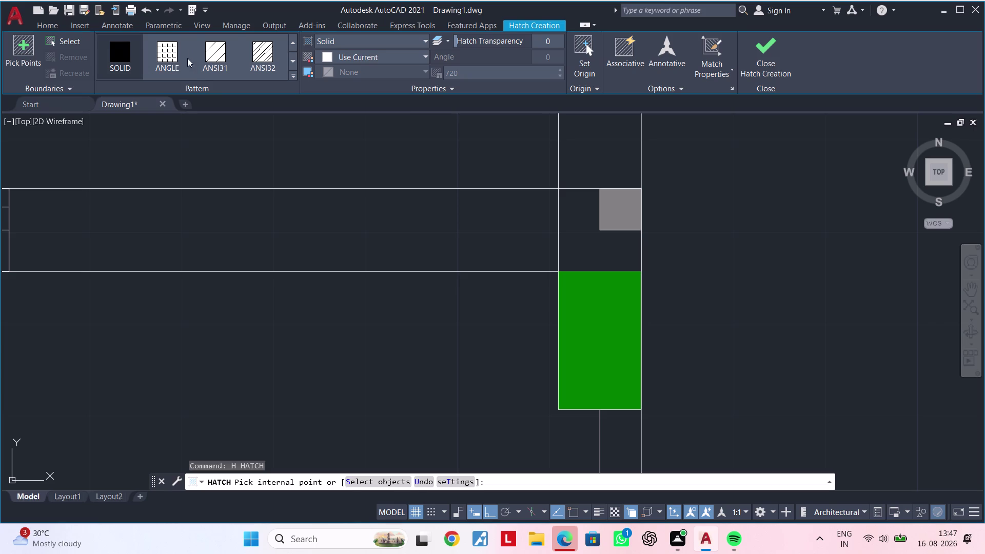
click(179, 56)
click(210, 59)
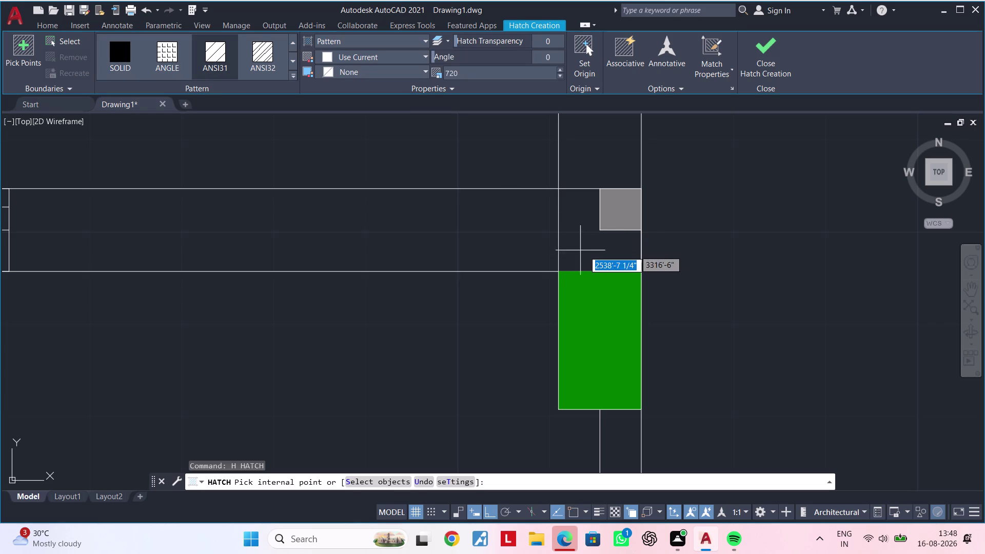
key(Escape)
key(Escape)
key(Escape)
key(Escape)
Pan and zoom around the floor plan, bringing the green wall back to centre.
scroll(down, 3)
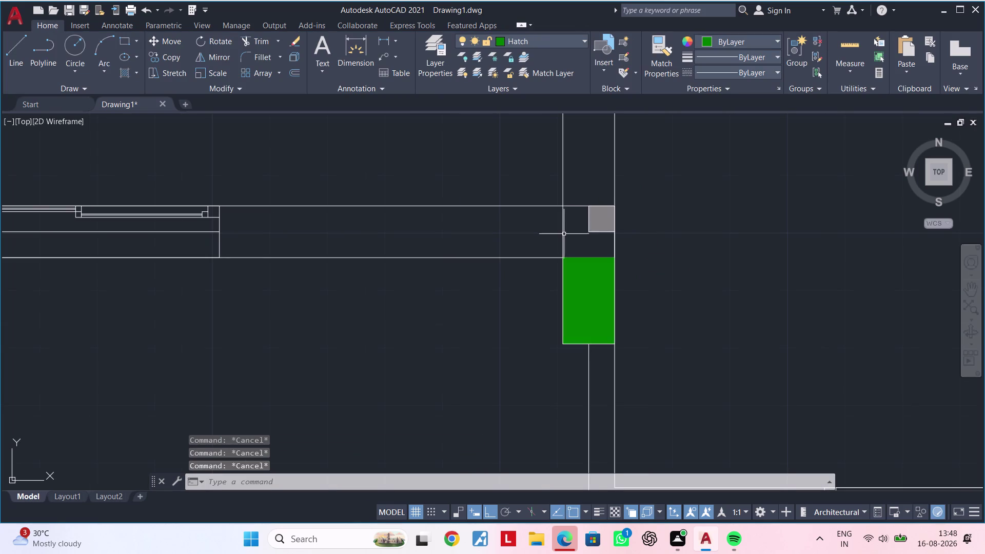
middle_drag(582, 238, 413, 262)
scroll(down, 3)
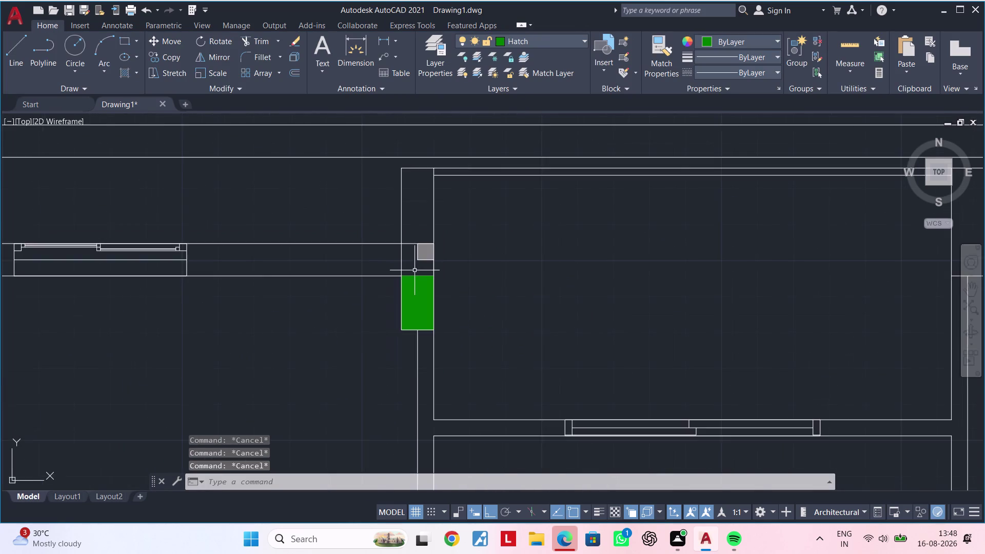
middle_drag(415, 274, 543, 255)
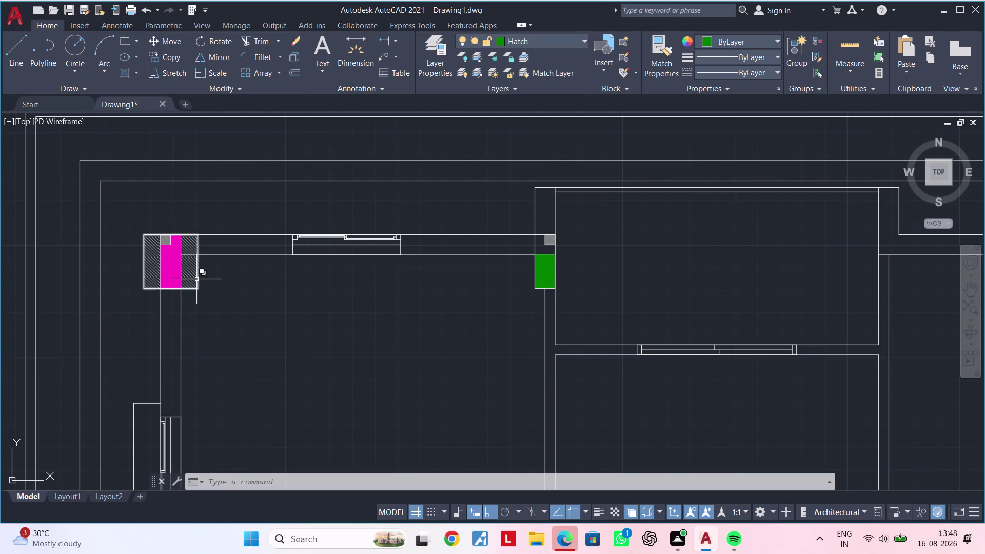
middle_drag(329, 313, 267, 314)
scroll(up, 3)
key(Escape)
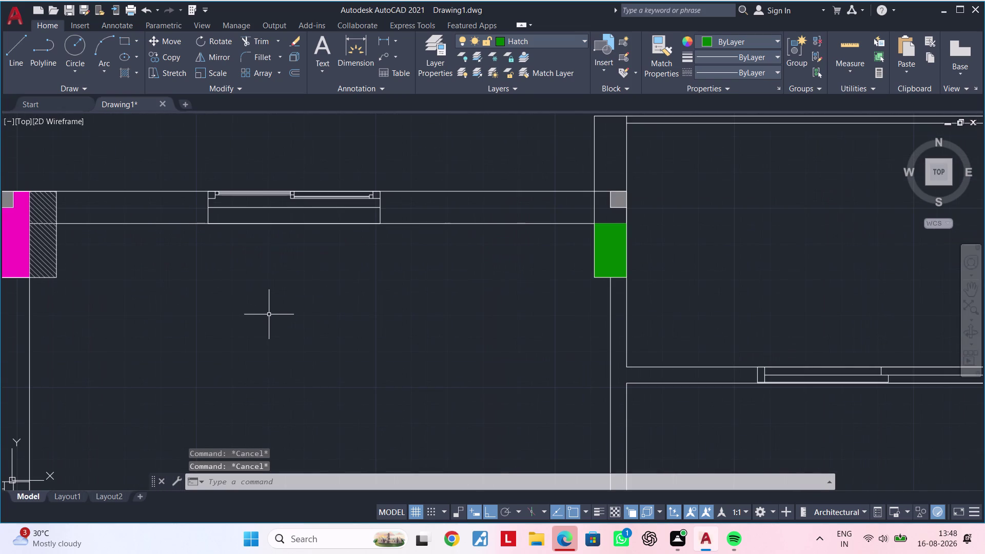
middle_drag(531, 327, 558, 320)
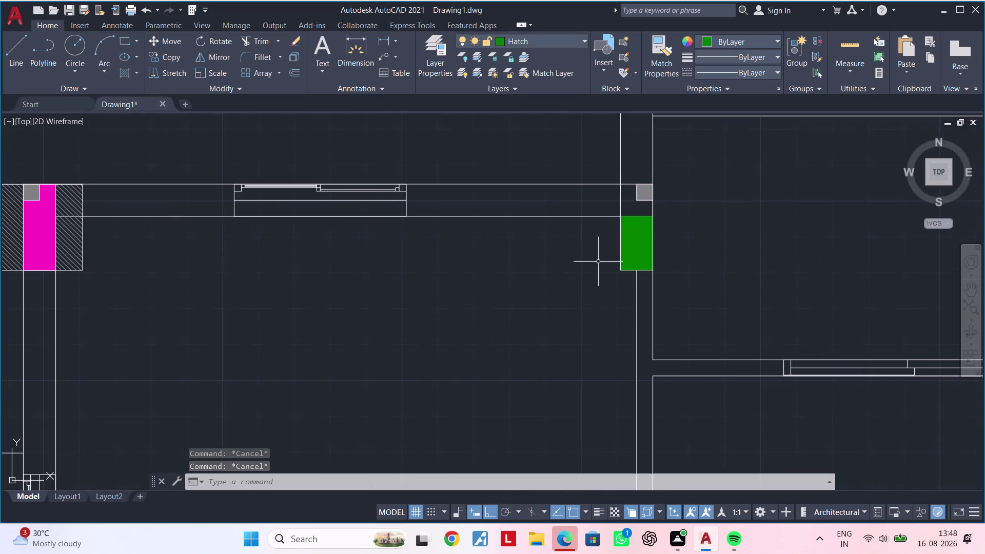
scroll(up, 3)
middle_drag(578, 236, 483, 240)
key(Escape)
key(Escape)
key(Escape)
key(Escape)
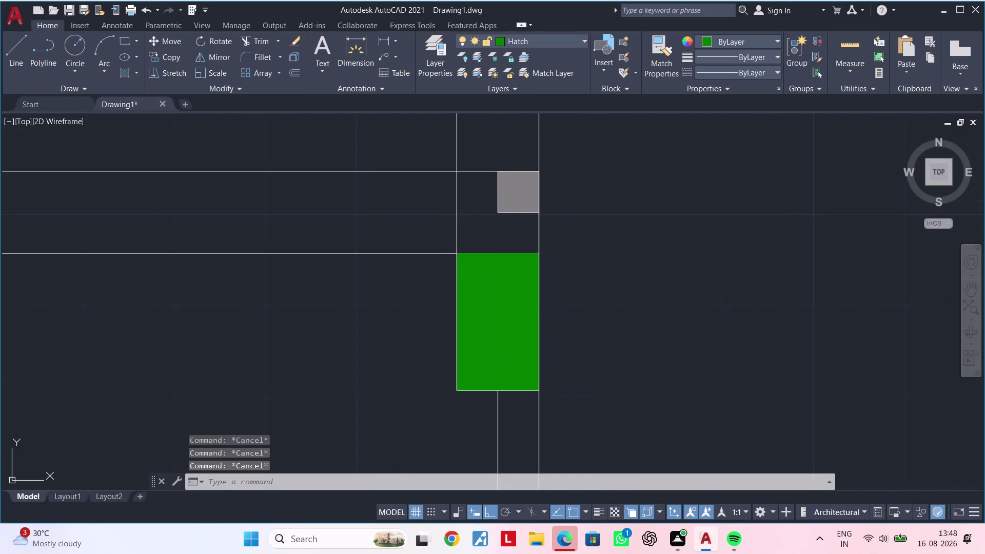
key(Escape)
key(Escape)
key(Escape)
Set layer 0 as current from the layer list and pan the view.
click(535, 36)
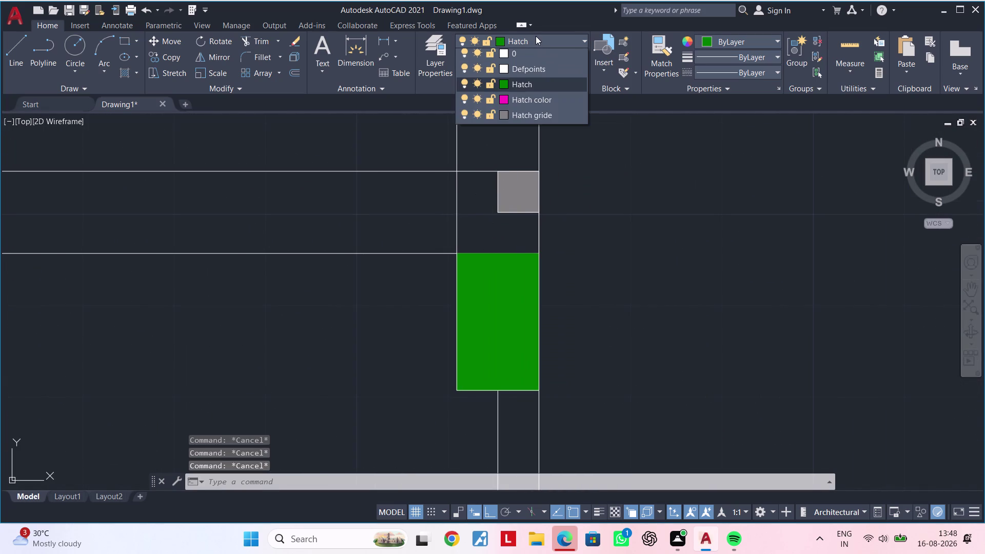
click(531, 52)
scroll(down, 3)
middle_drag(424, 163, 502, 164)
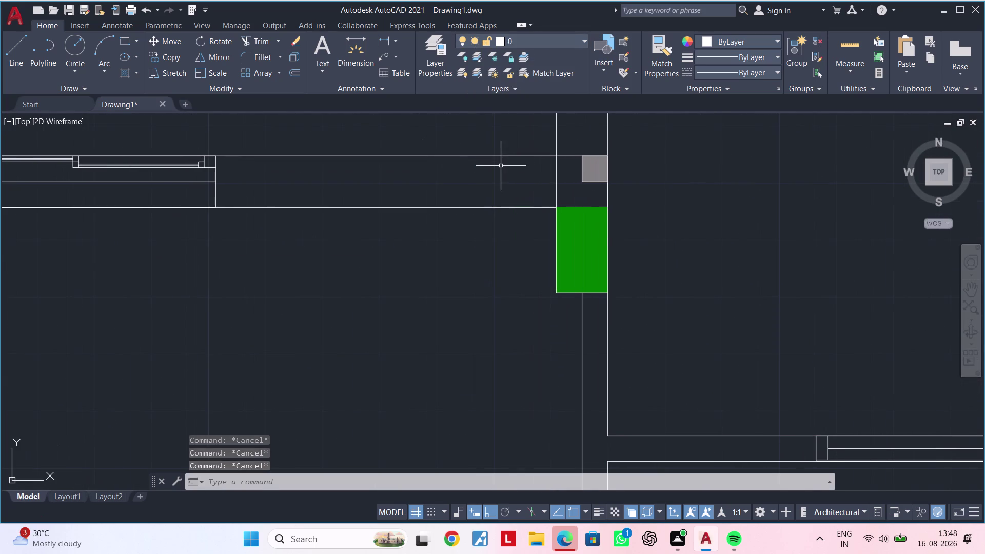
text(h)
key(space)
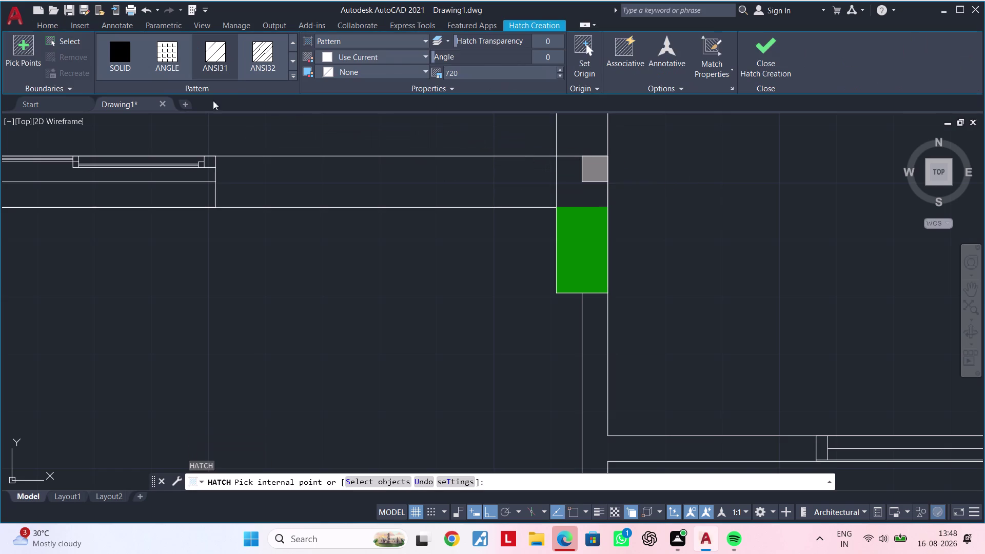
click(264, 56)
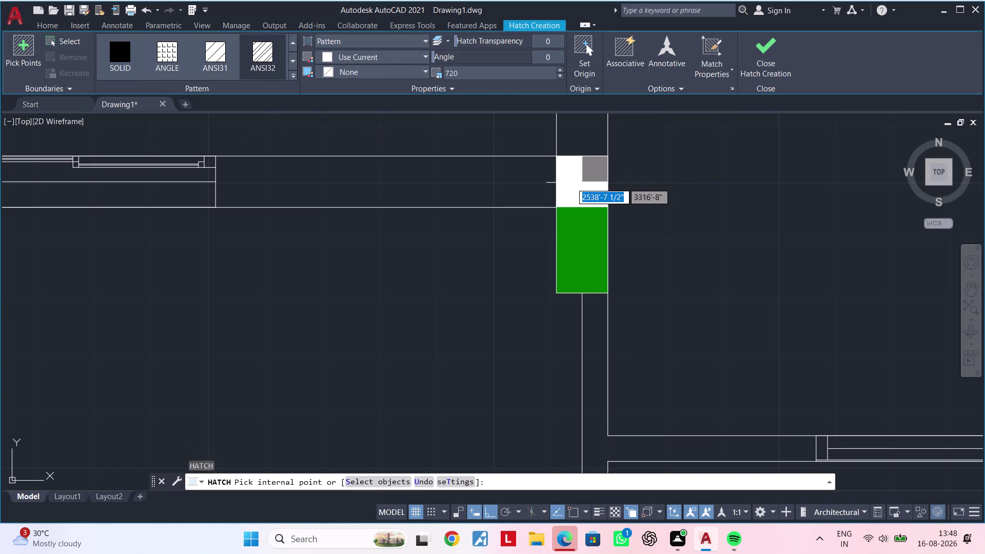
click(218, 60)
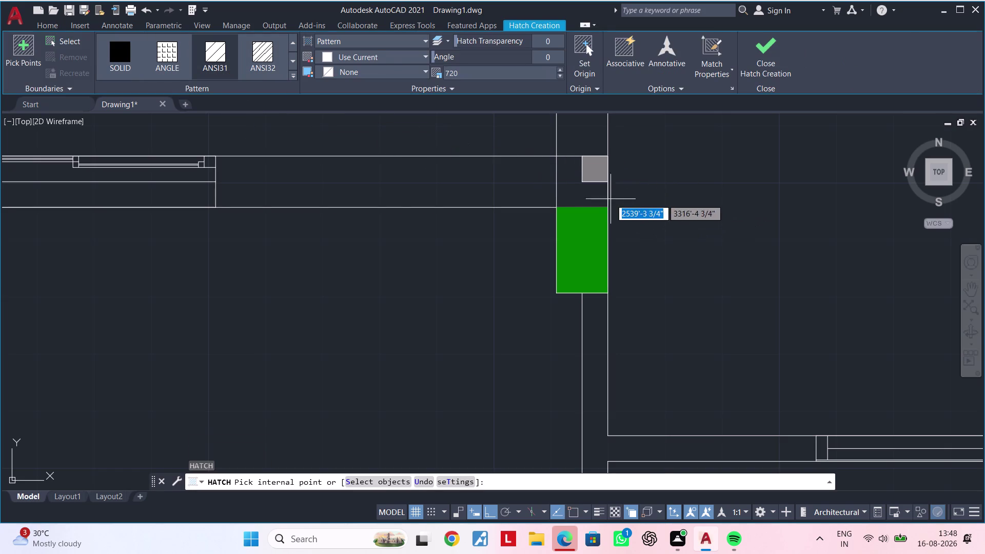
click(381, 60)
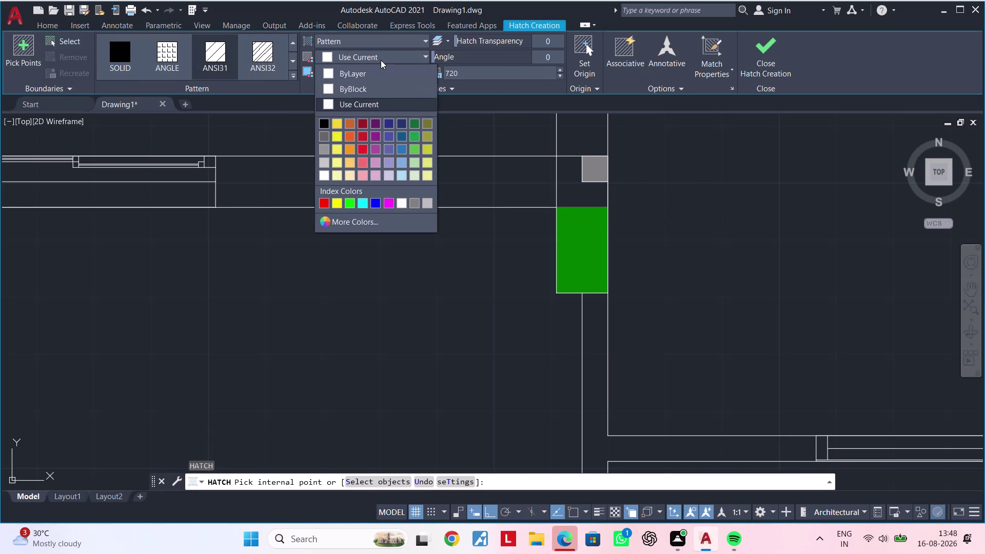
click(379, 60)
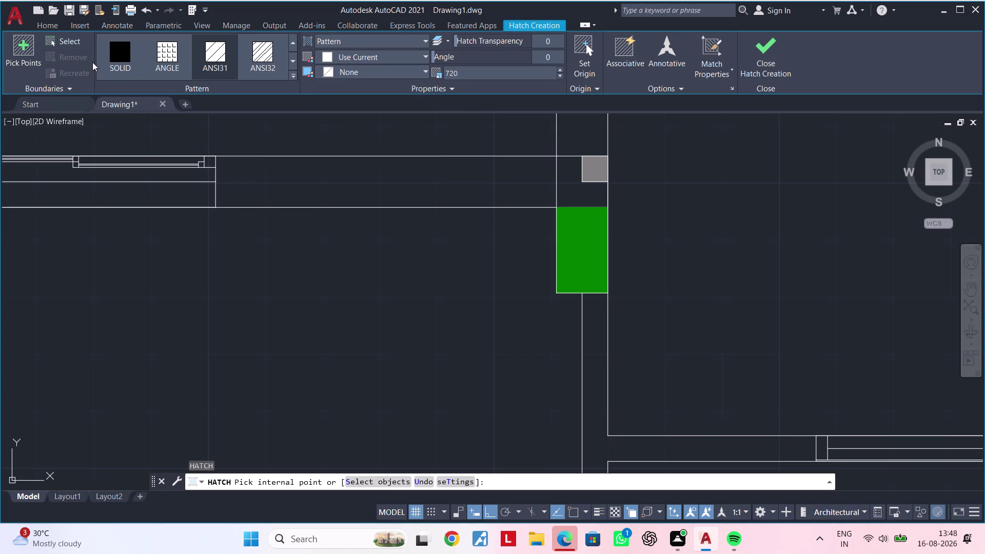
click(113, 57)
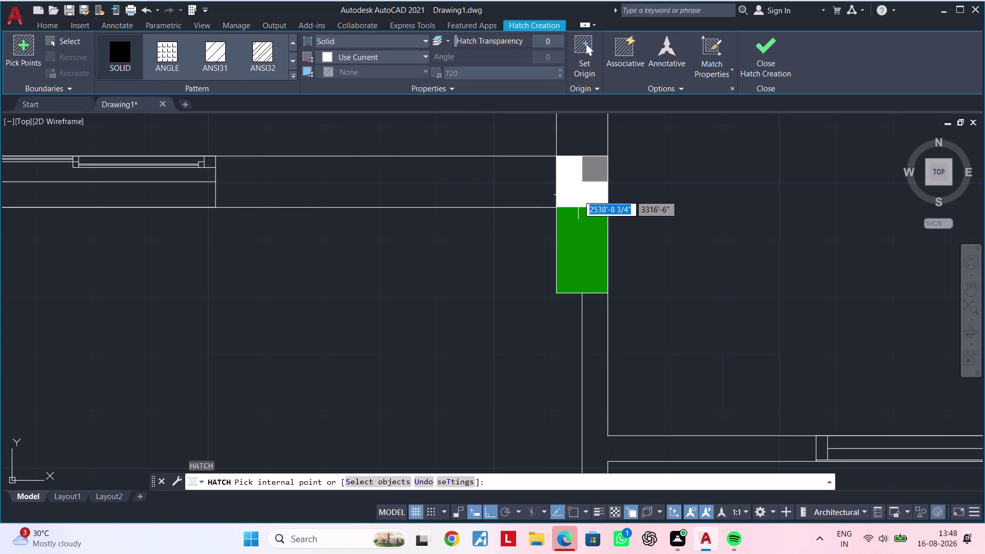
click(127, 47)
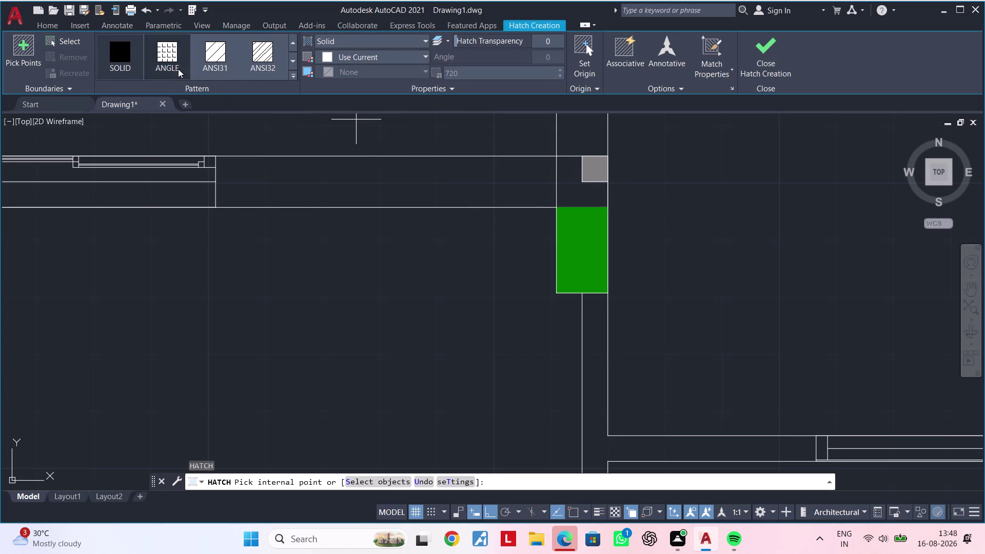
click(176, 63)
click(202, 62)
triple_click(252, 62)
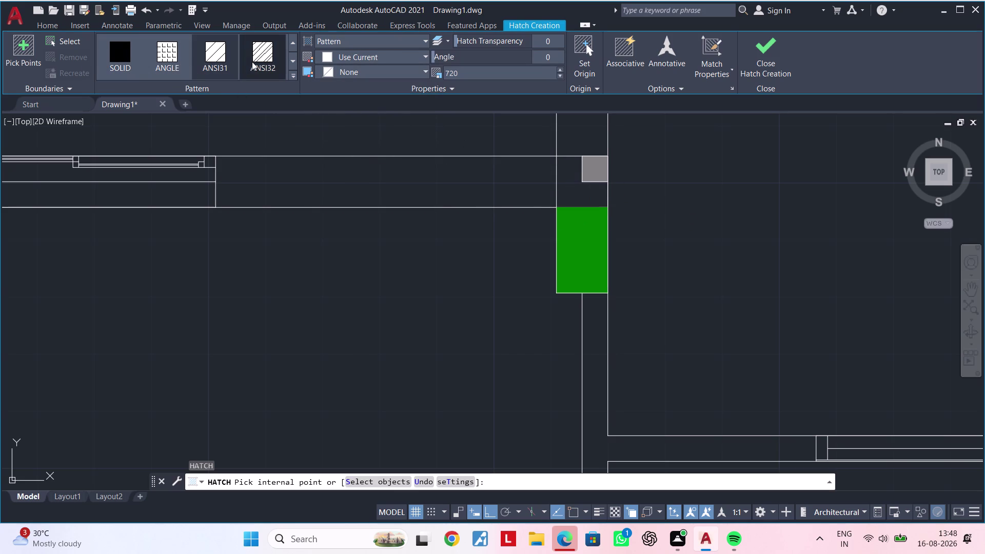
key(Escape)
key(Escape)
key(Escape)
scroll(down, 3)
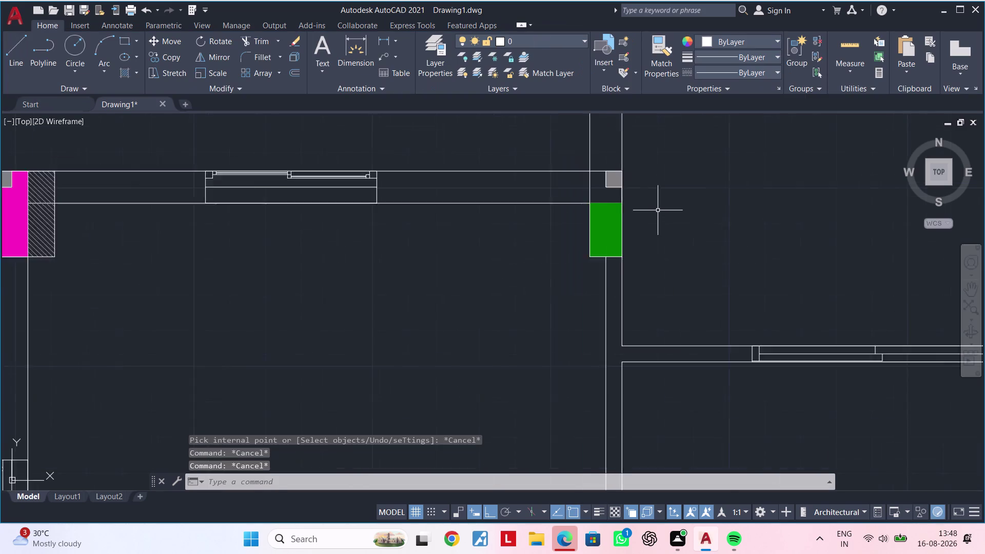
Pan and zoom to the green wall and grey column, clearing any command.
scroll(down, 3)
middle_drag(659, 216, 527, 252)
key(Escape)
key(Escape)
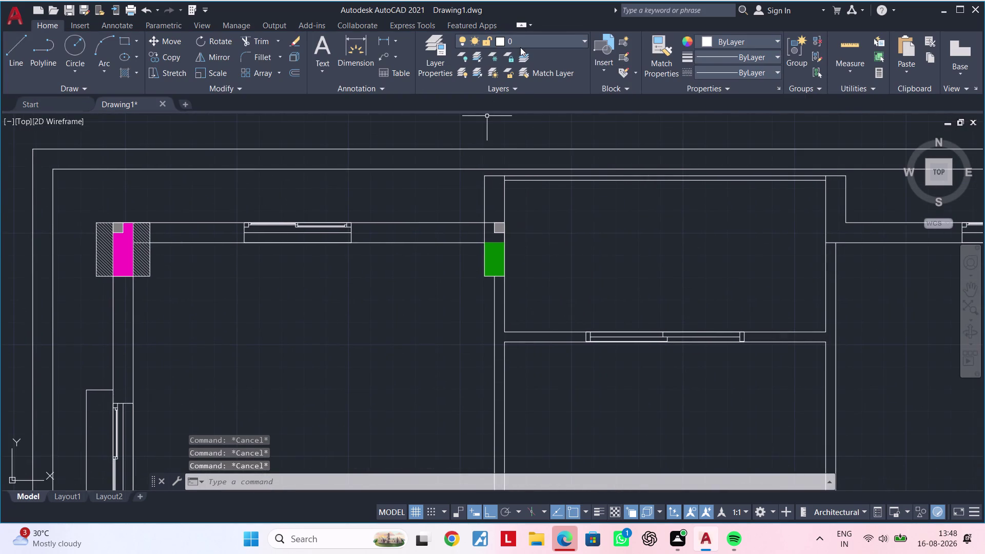
scroll(up, 3)
scroll(up, 3)
middle_drag(498, 239, 465, 239)
key(Escape)
key(Escape)
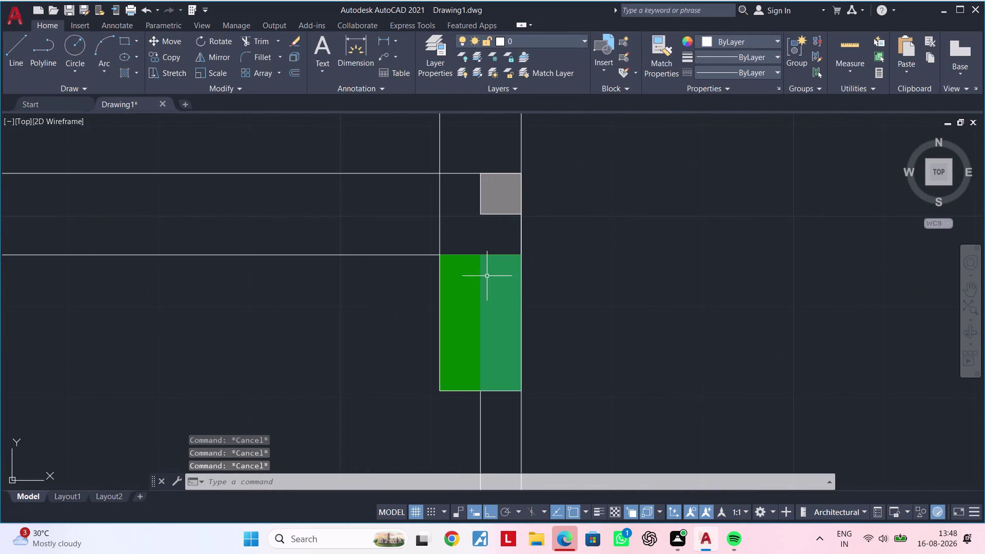
key(Escape)
key(Escape)
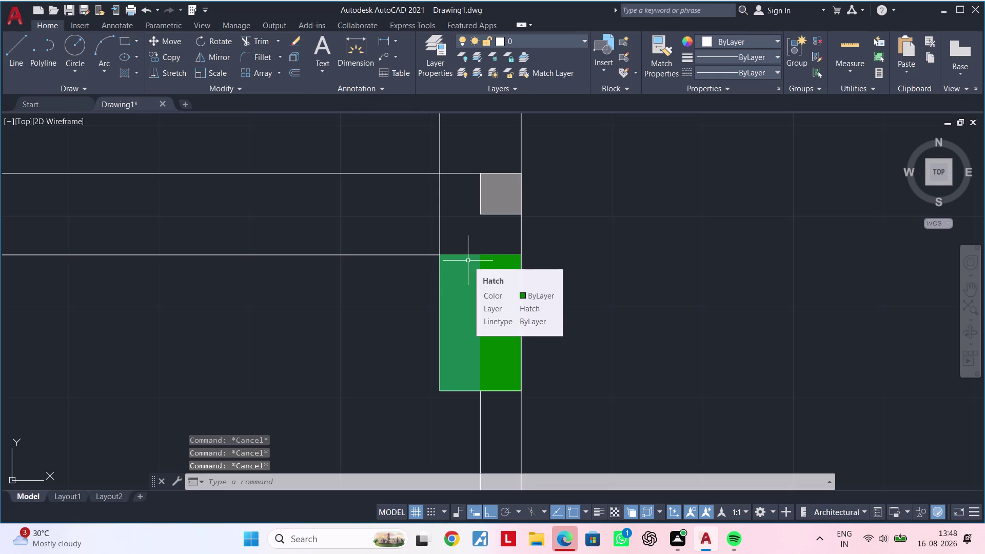
key(Escape)
key(Escape)
key(Escape)
key(Escape)
key(Escape)
key(Escape)
key(Escape)
key(Escape)
key(Escape)
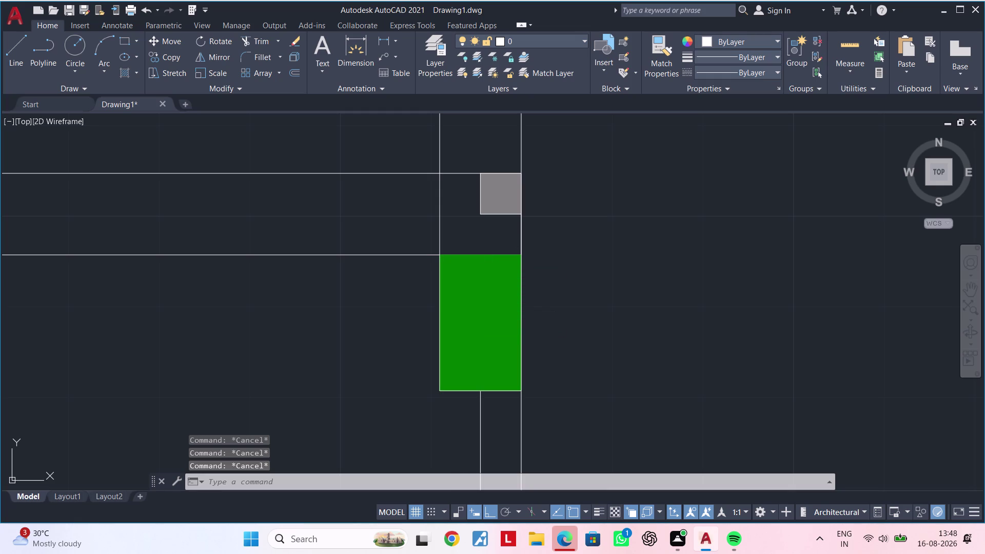
Draw a line (L) from the corner left of the column diagonally to a second point.
text(l)
key(space)
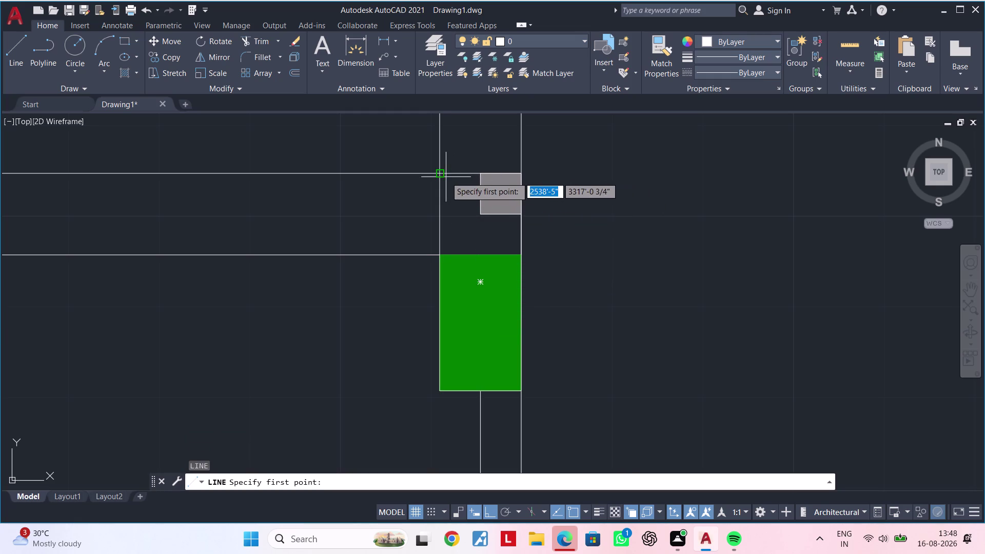
scroll(up, 3)
click(410, 210)
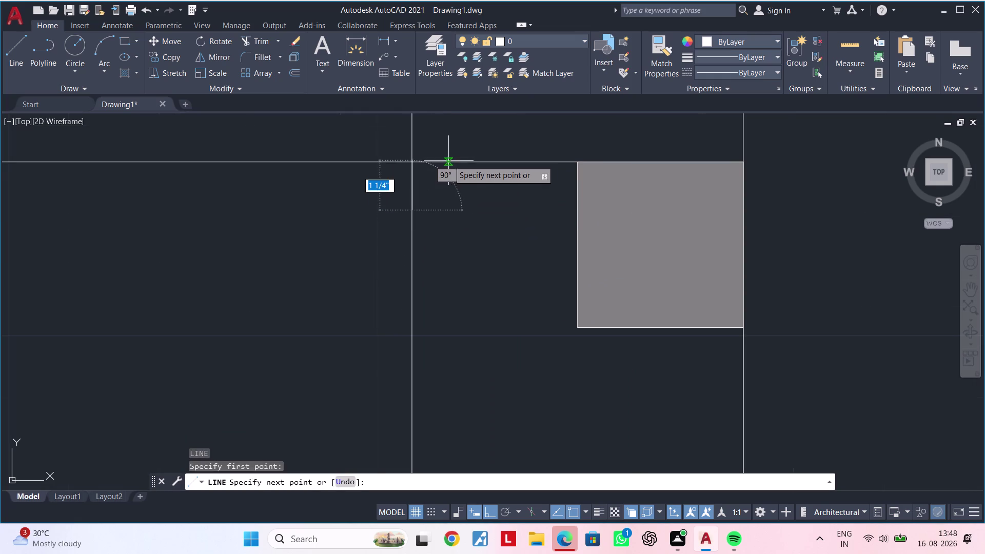
click(449, 160)
key(Escape)
Zoom and pan around the new diagonal line to inspect it.
scroll(down, 3)
middle_click(458, 227)
key(Escape)
key(Escape)
scroll(up, 3)
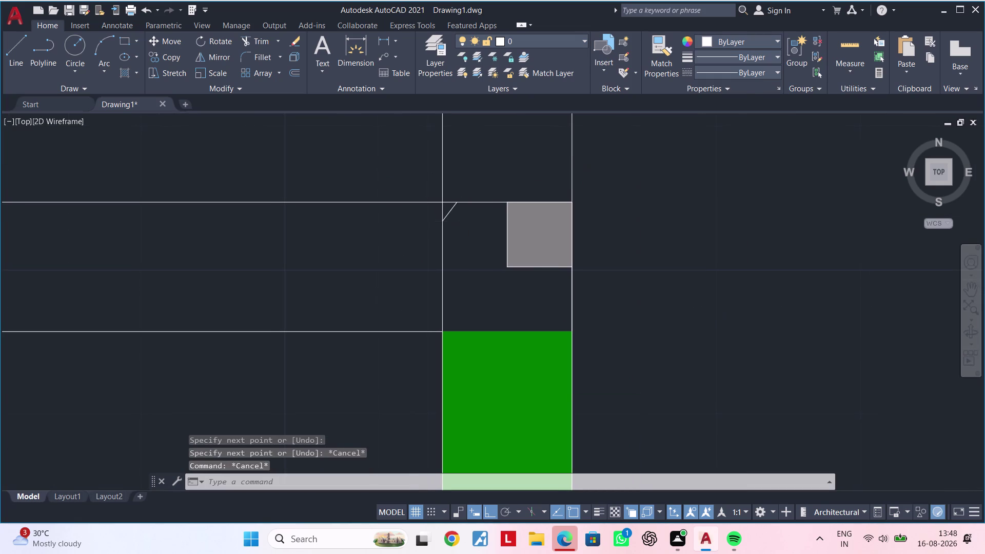
middle_click(459, 222)
key(Escape)
key(Escape)
key(Escape)
key(Escape)
key(Escape)
middle_drag(456, 215, 455, 210)
key(Escape)
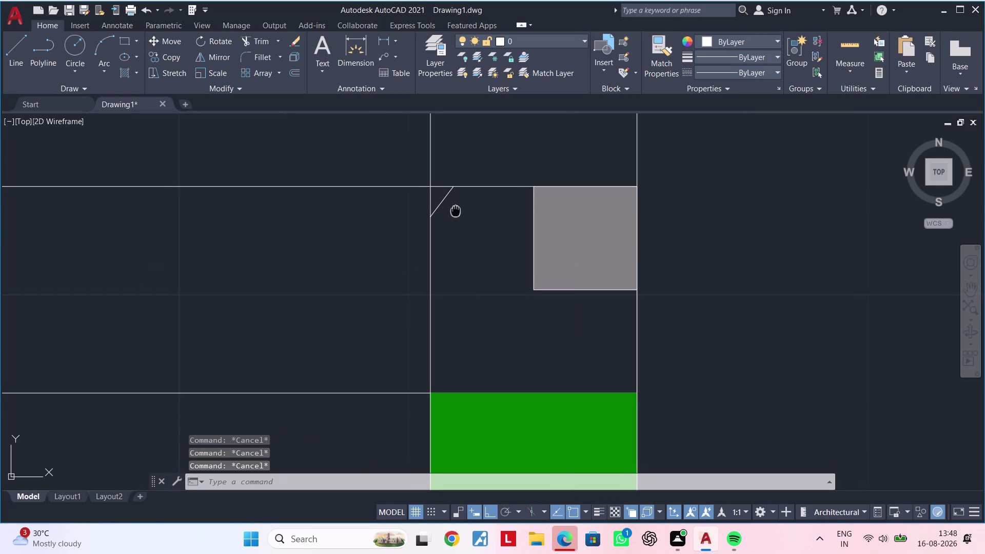
middle_drag(455, 210, 454, 210)
key(Escape)
key(Escape)
Start a 2-inch offset of the diagonal line, then cancel it.
text(of)
key(space)
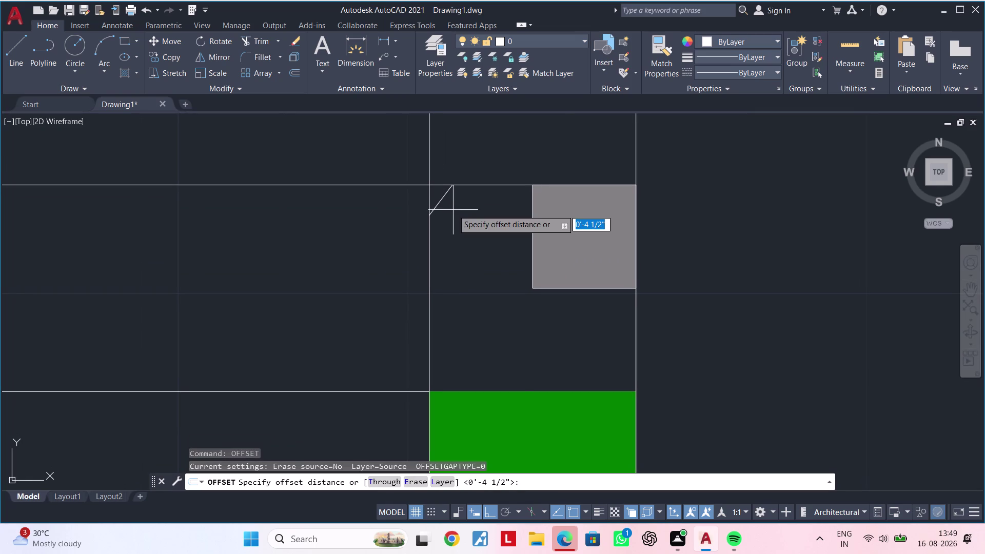
text(2")
key(Return)
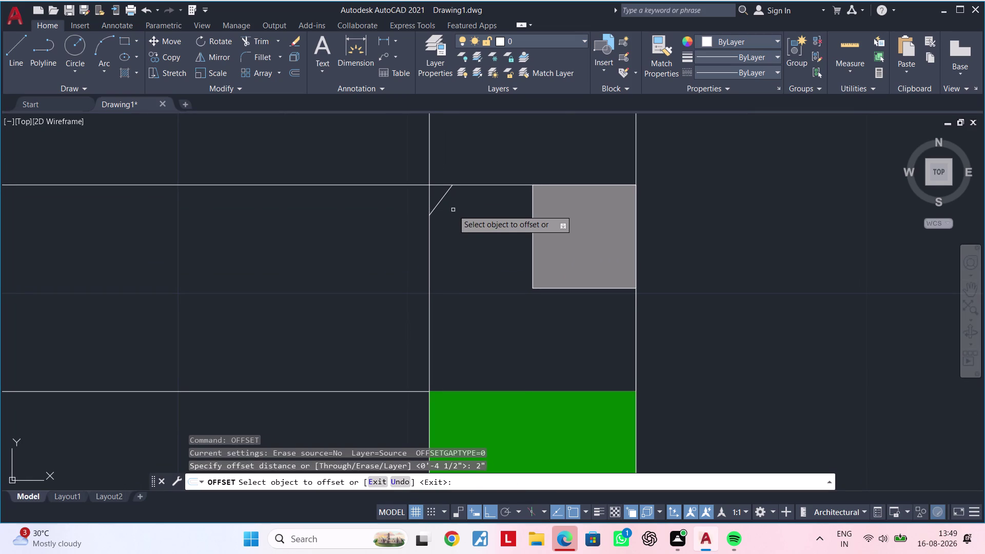
click(440, 198)
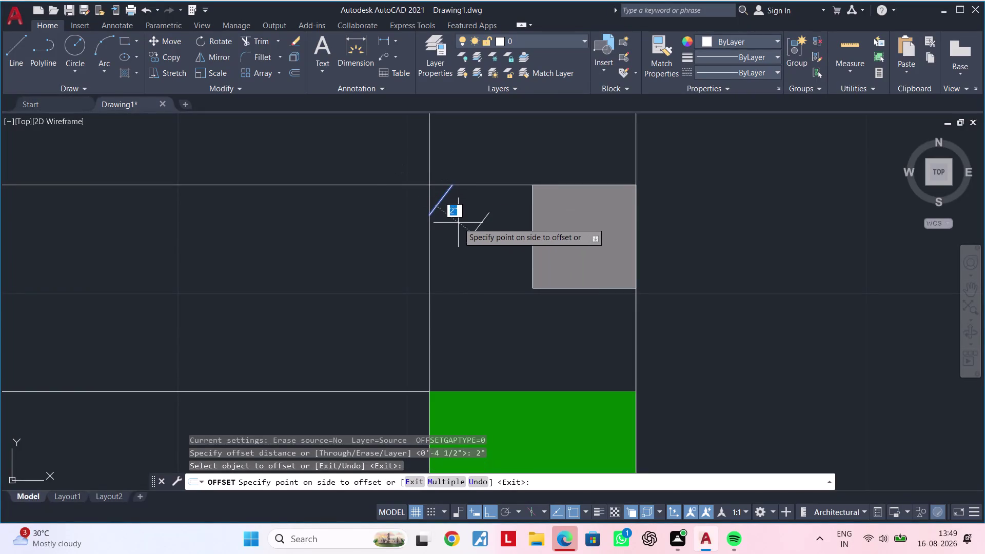
key(Escape)
key(Escape)
key(Escape)
Offset the diagonal line 1 inch five times, each copy stepping toward the grey column.
key(o)
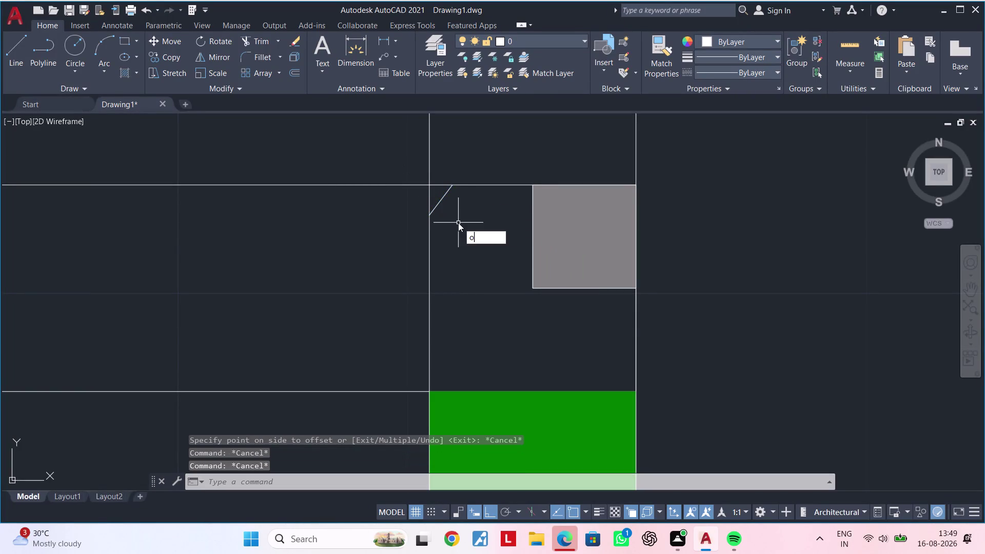
text(f 1)
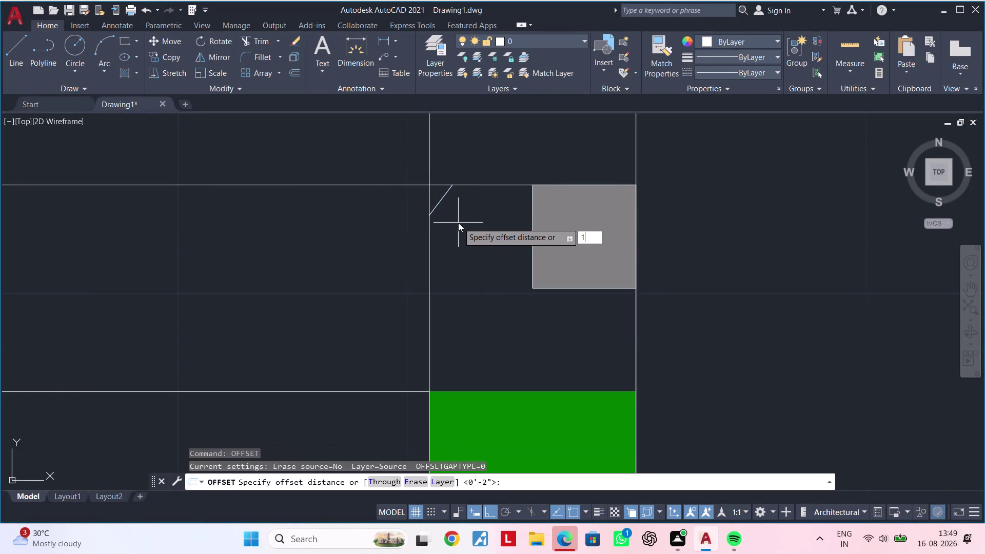
text(")
key(Return)
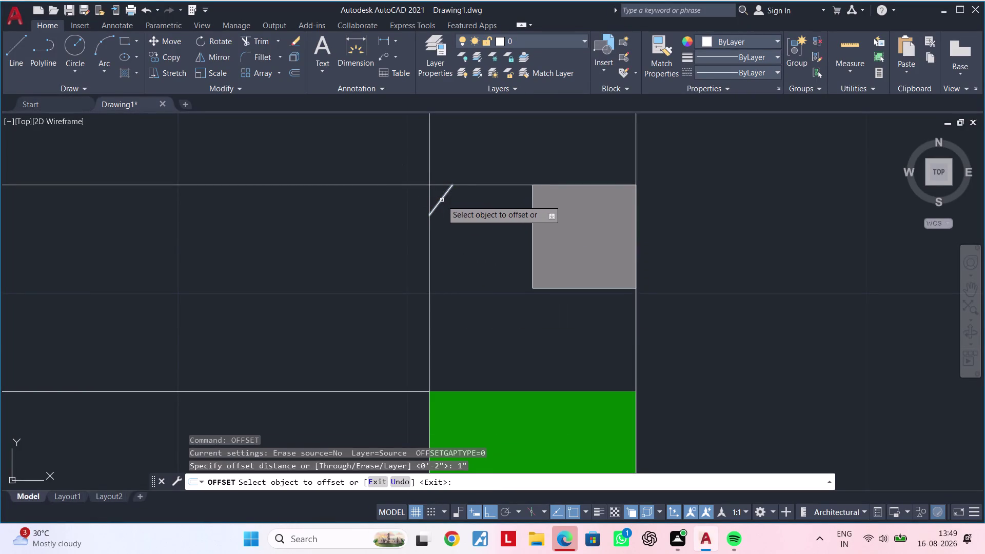
click(442, 200)
click(464, 227)
click(456, 216)
click(480, 243)
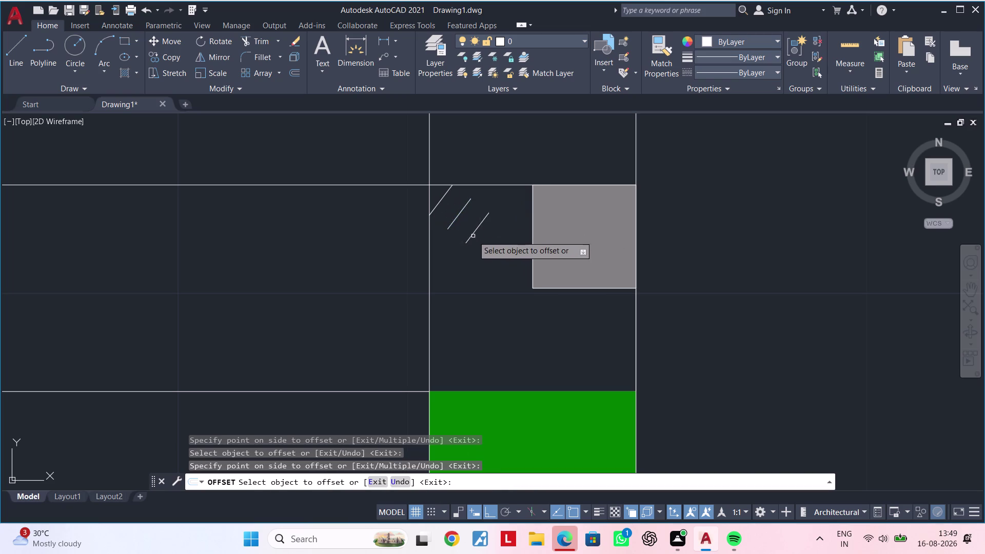
click(472, 233)
click(507, 253)
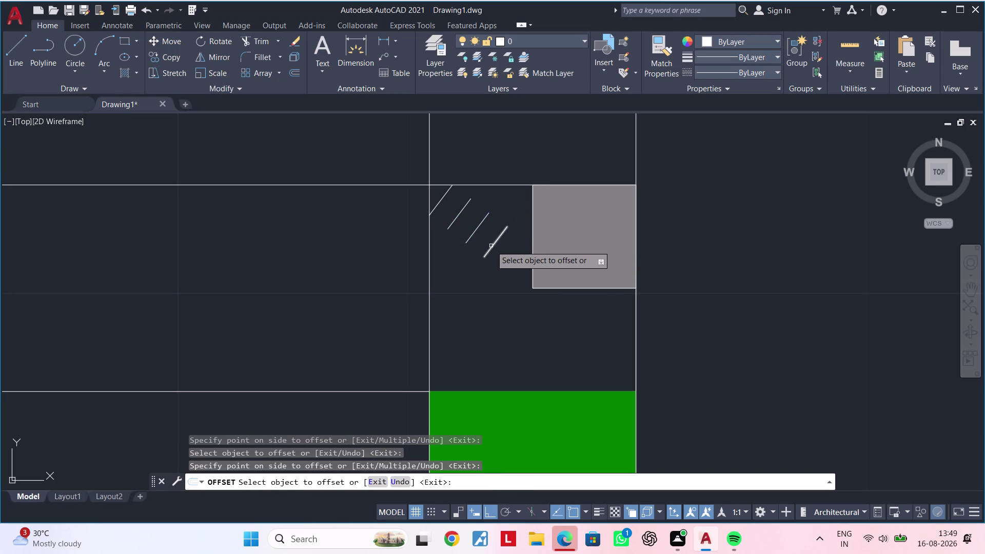
click(491, 246)
click(524, 262)
click(515, 257)
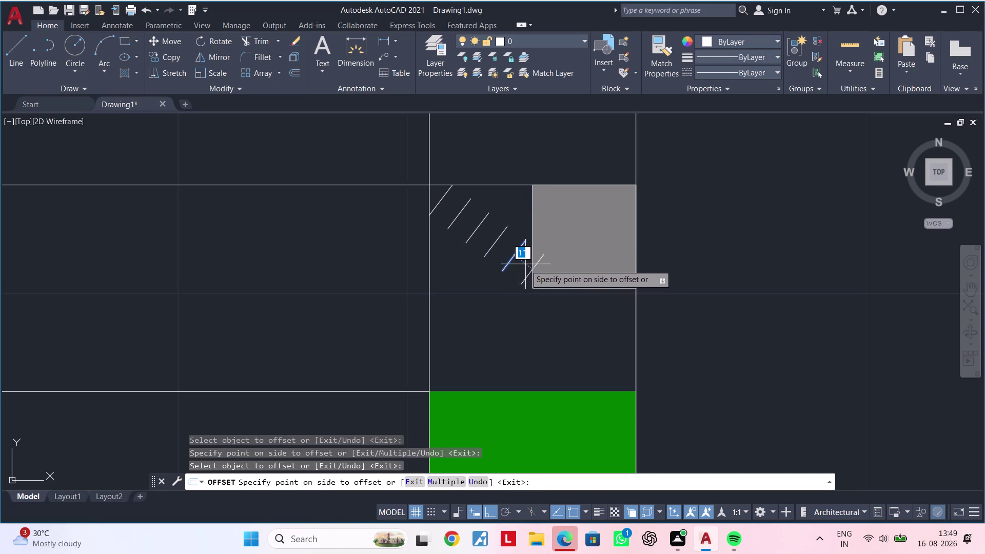
click(526, 265)
key(Escape)
key(Escape)
Try trimming the lowest diagonal line, then cancel the Trim command.
key(Escape)
text(tr)
key(space)
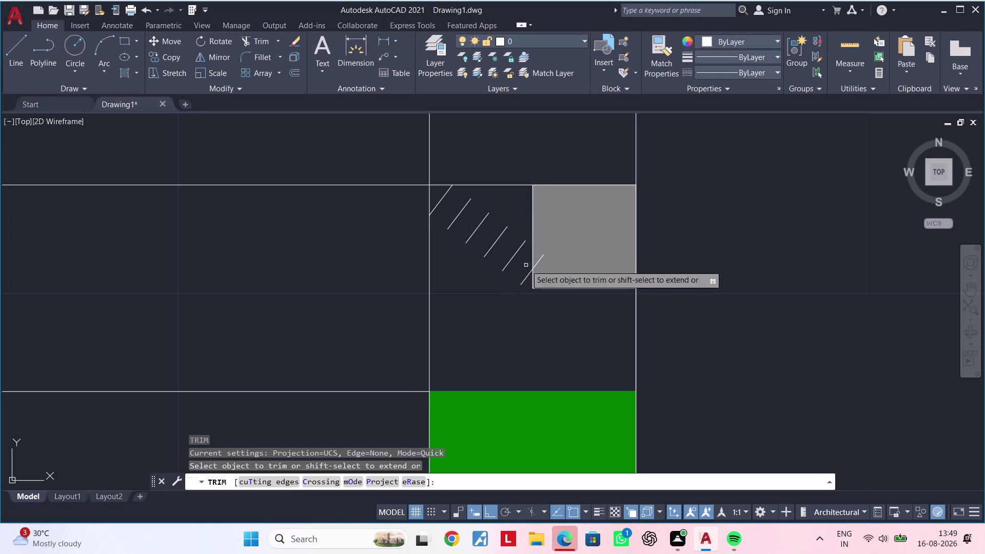
click(541, 259)
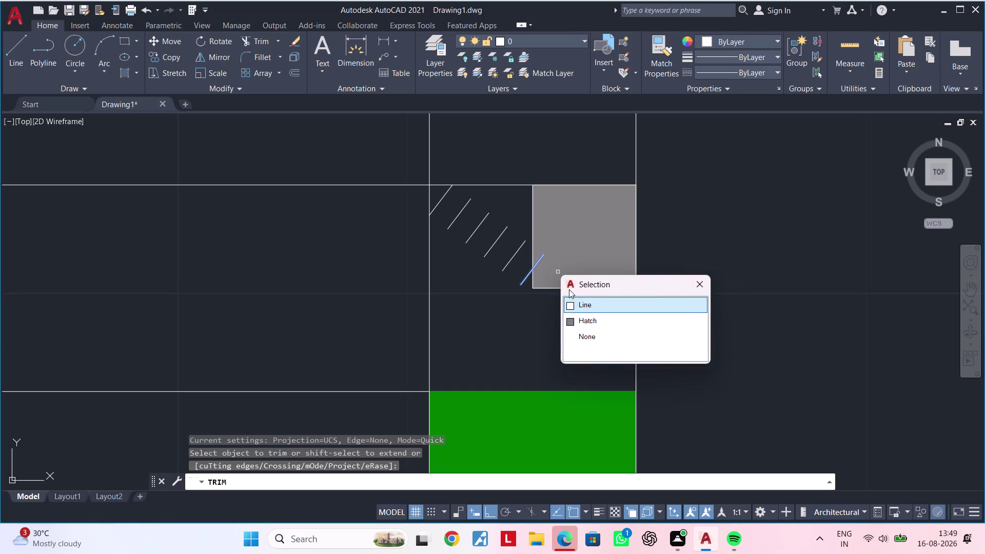
click(575, 302)
key(Escape)
key(Escape)
key(Escape)
Extend the lower diagonal lines to the strip edges and grey column.
text(e)
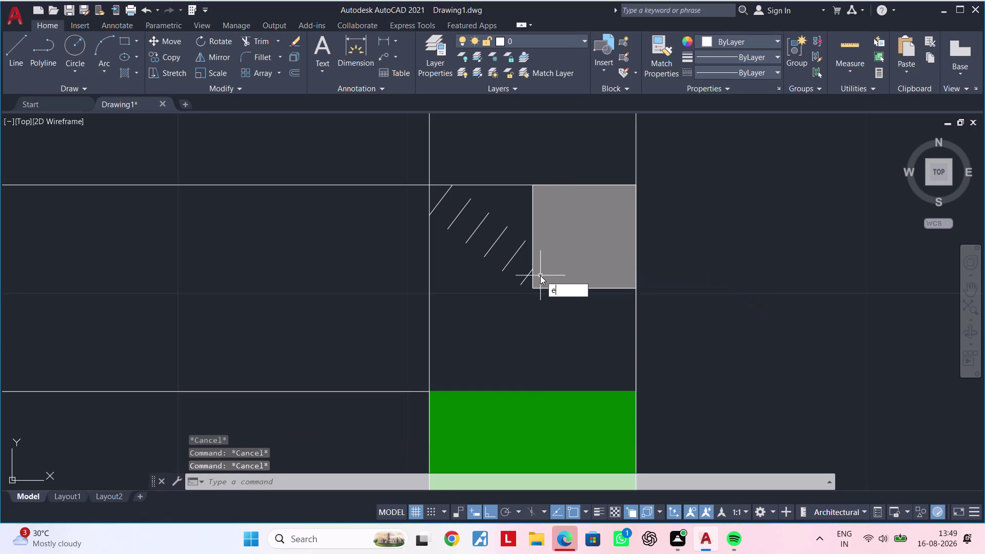
text(x)
key(space)
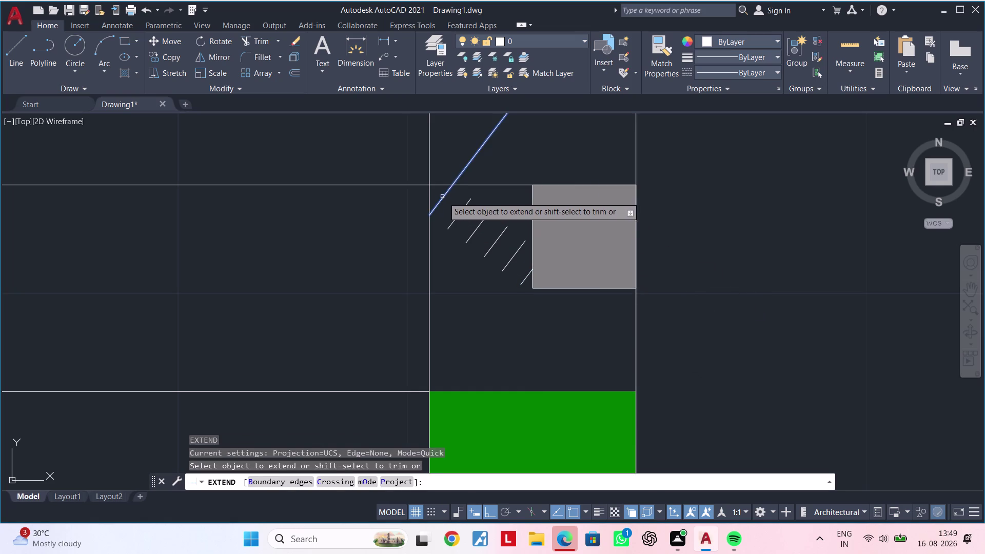
drag(459, 205, 512, 261)
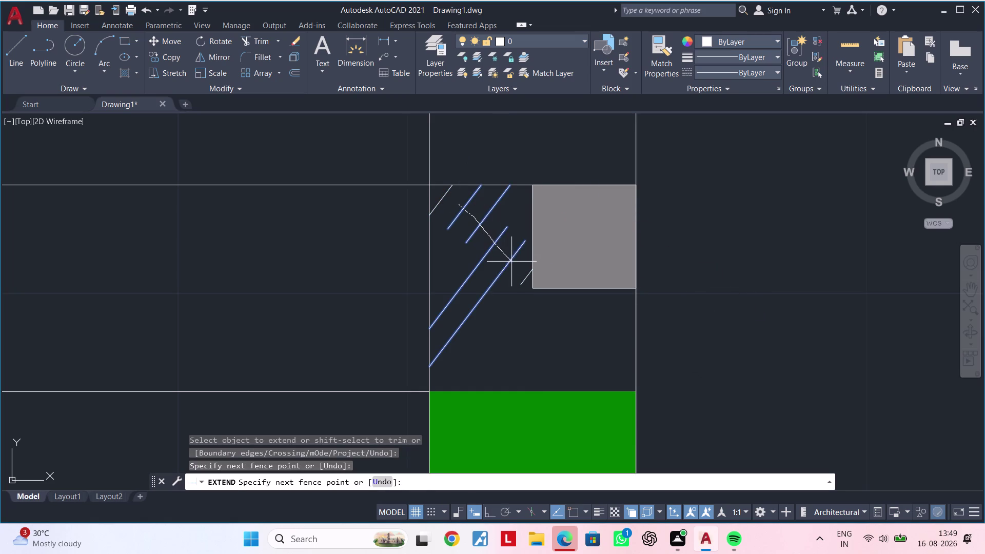
drag(511, 261, 524, 275)
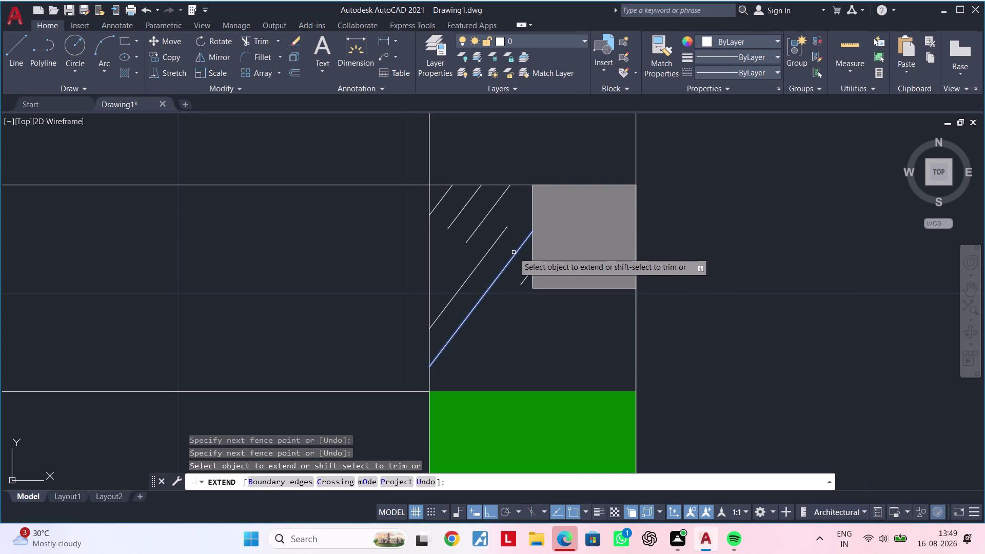
click(514, 253)
click(499, 238)
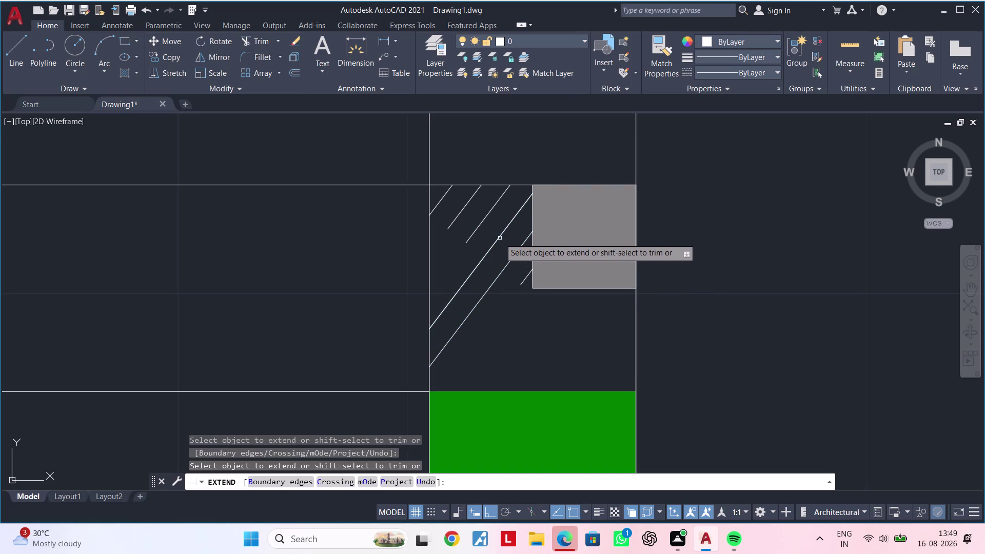
Extend the remaining upper diagonal lines fully across the wall strip.
drag(490, 228, 455, 220)
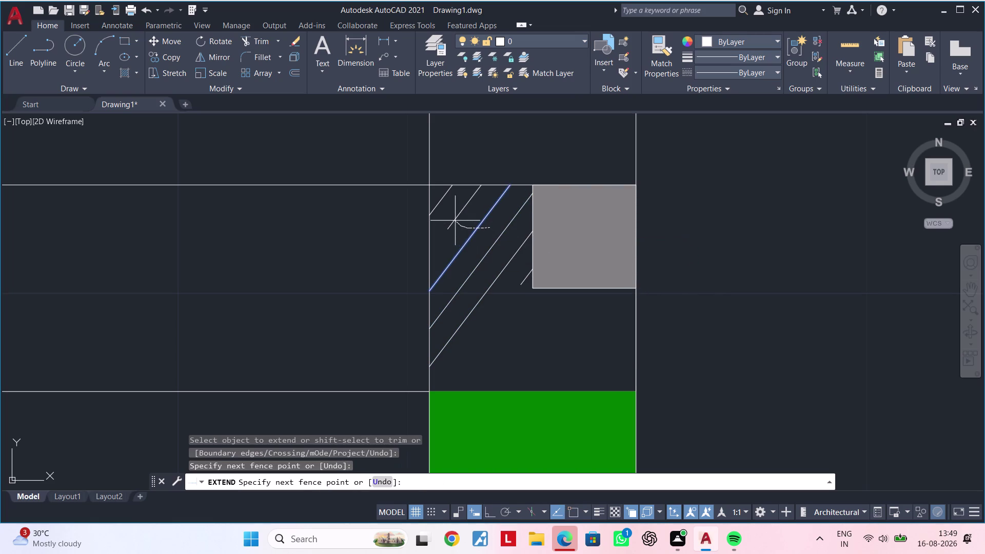
drag(455, 221, 452, 217)
middle_drag(486, 303, 426, 185)
middle_drag(467, 225, 451, 263)
click(448, 201)
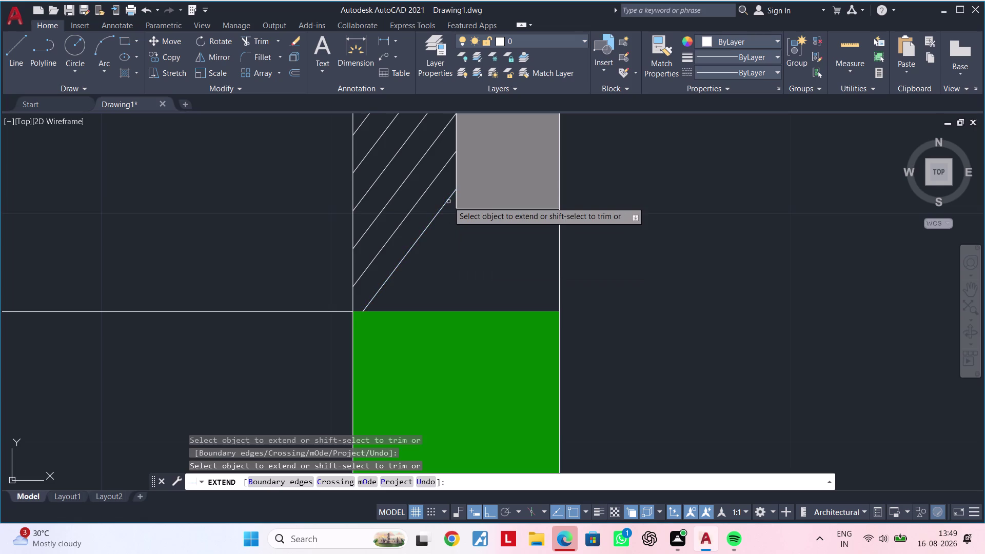
scroll(down, 3)
middle_drag(440, 253, 428, 235)
key(Escape)
key(Escape)
key(Escape)
key(Escape)
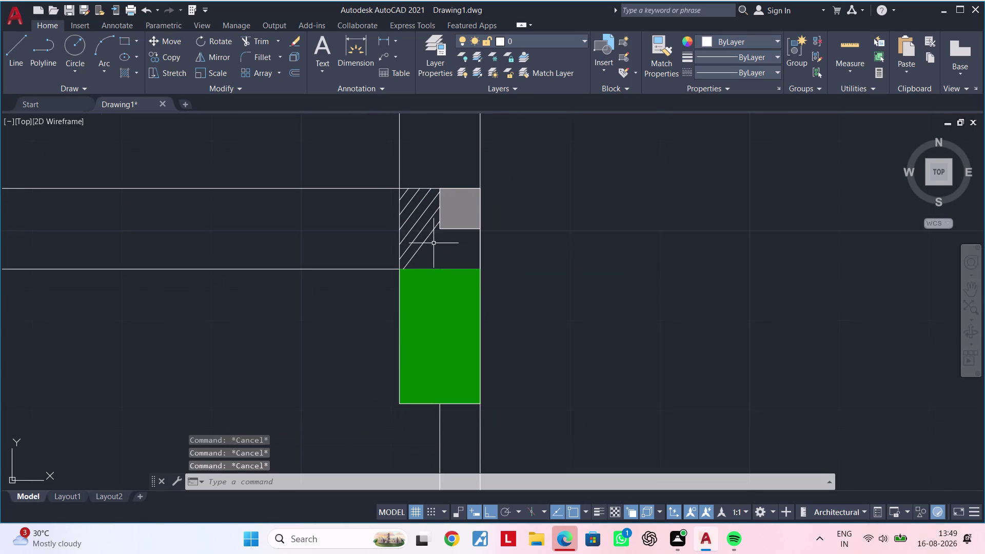
click(433, 250)
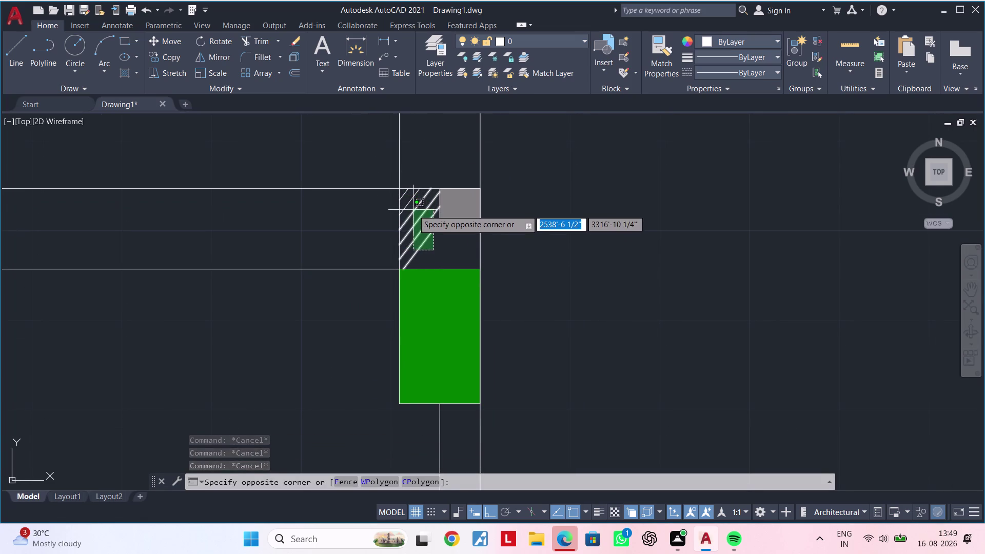
Select the strip's diagonal lines and begin copying them, then abandon the copy.
click(413, 210)
scroll(up, 3)
click(414, 206)
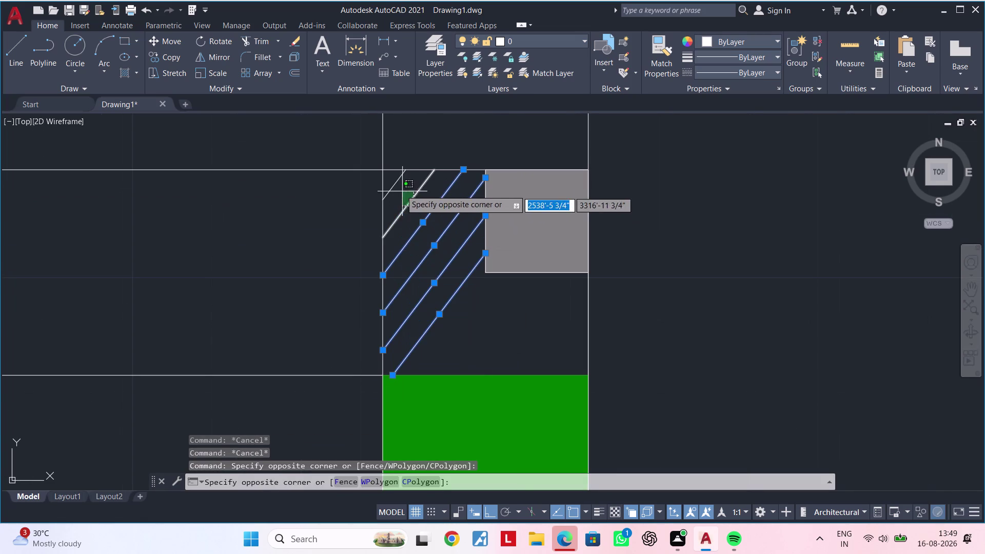
click(396, 185)
click(402, 192)
click(391, 182)
scroll(down, 3)
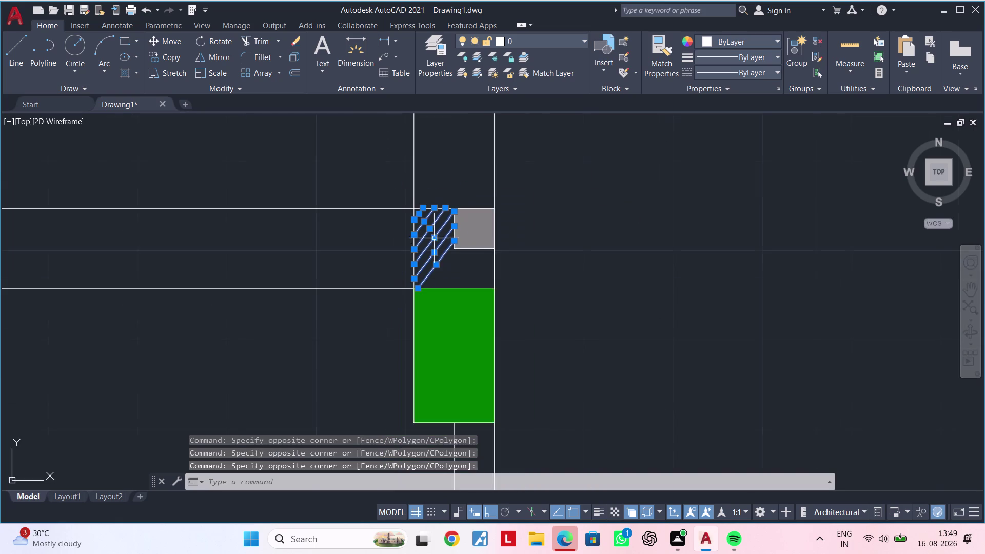
middle_drag(437, 245, 396, 230)
text(co)
key(space)
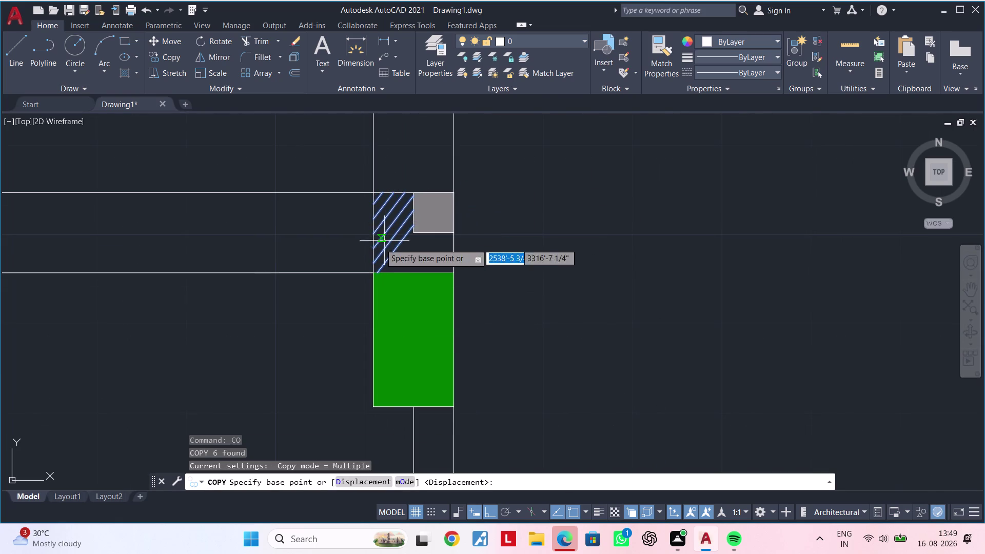
scroll(up, 3)
click(367, 227)
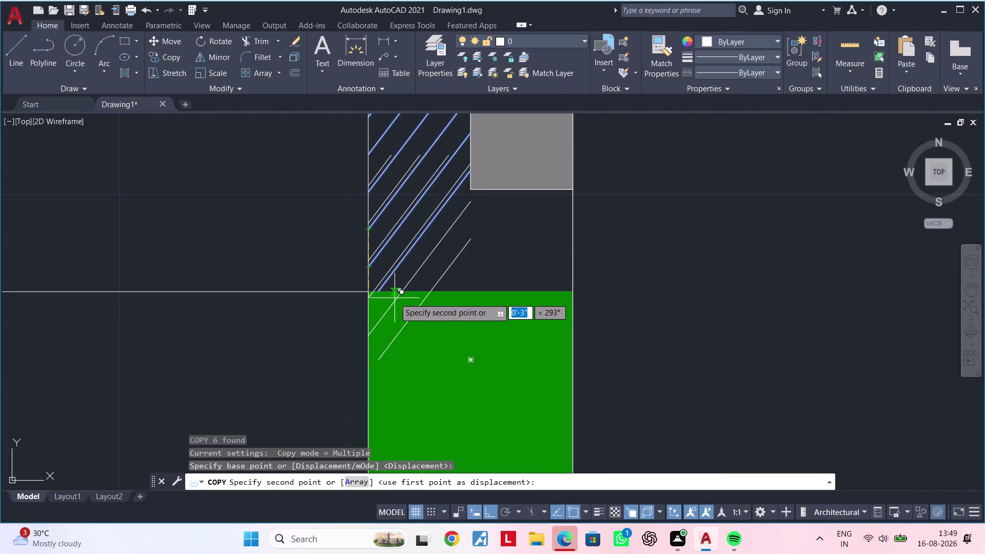
scroll(up, 3)
scroll(down, 3)
scroll(up, 3)
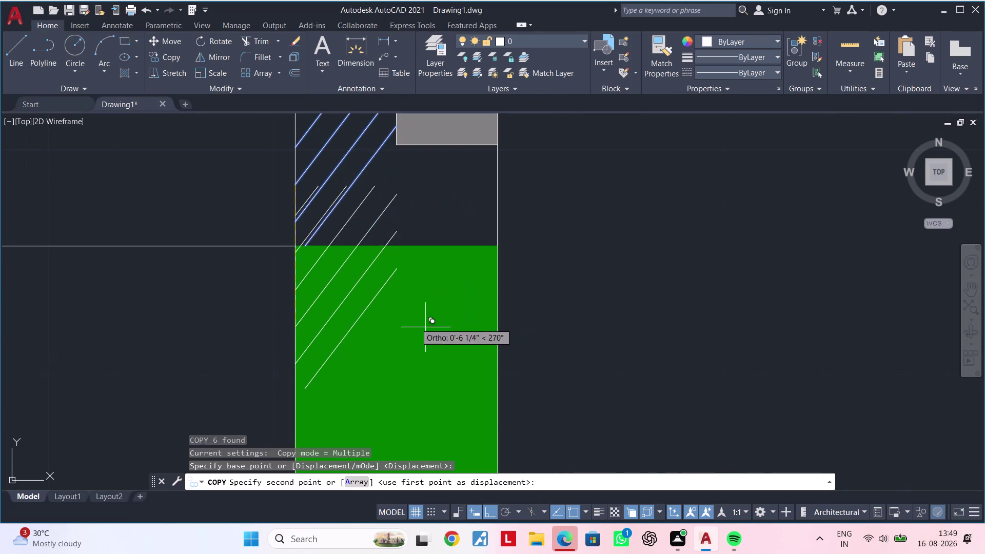
key(Escape)
Reselect the diagonal lines in the strip, then clear the selection.
scroll(down, 3)
middle_drag(392, 276, 417, 296)
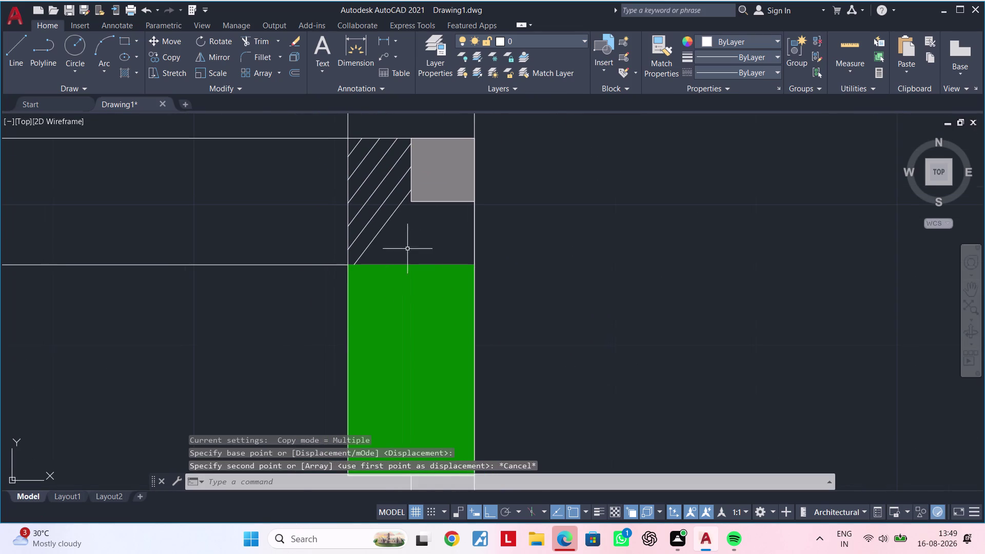
click(400, 240)
middle_drag(359, 167, 378, 235)
scroll(up, 3)
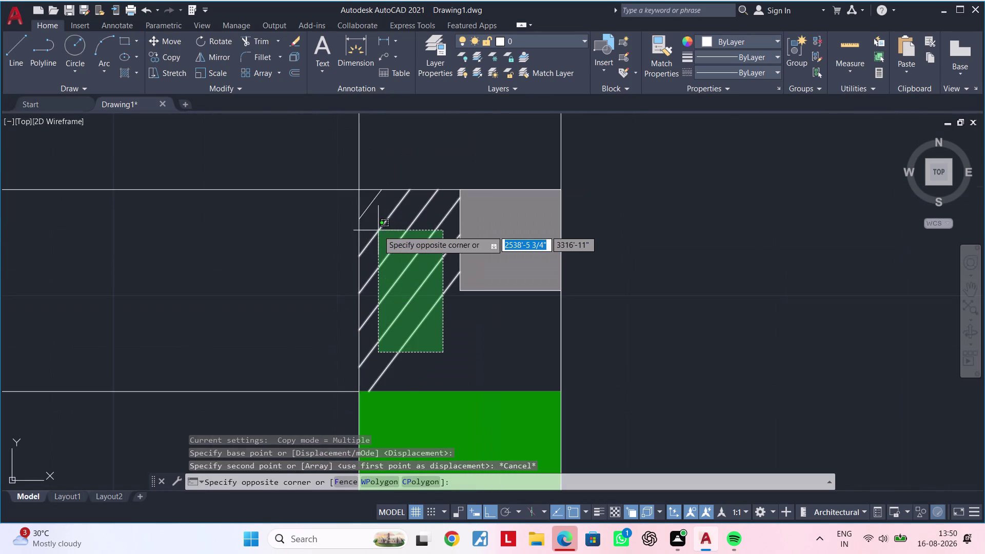
click(369, 204)
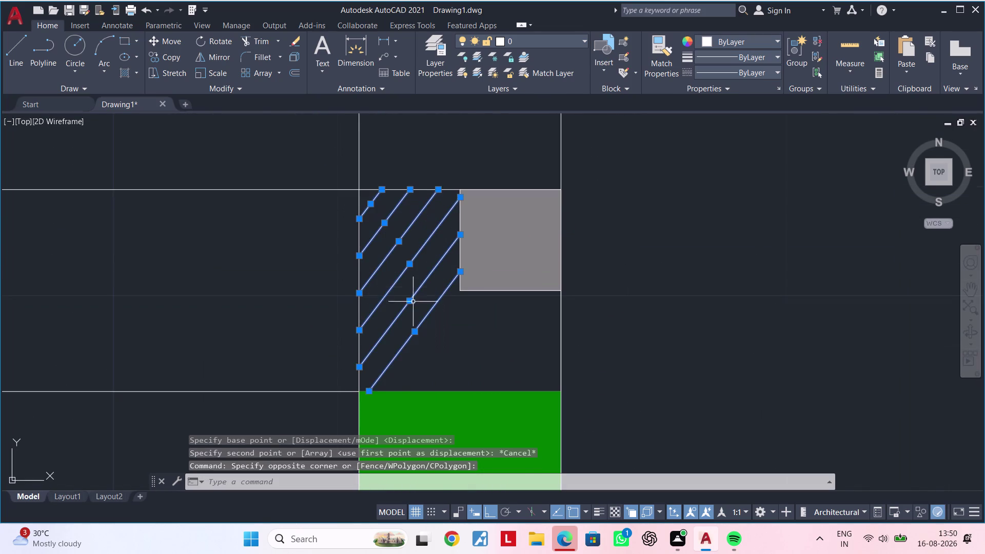
key(Escape)
Select the lower three diagonal lines in the strip.
click(430, 333)
click(394, 285)
scroll(down, 3)
middle_drag(431, 327, 431, 325)
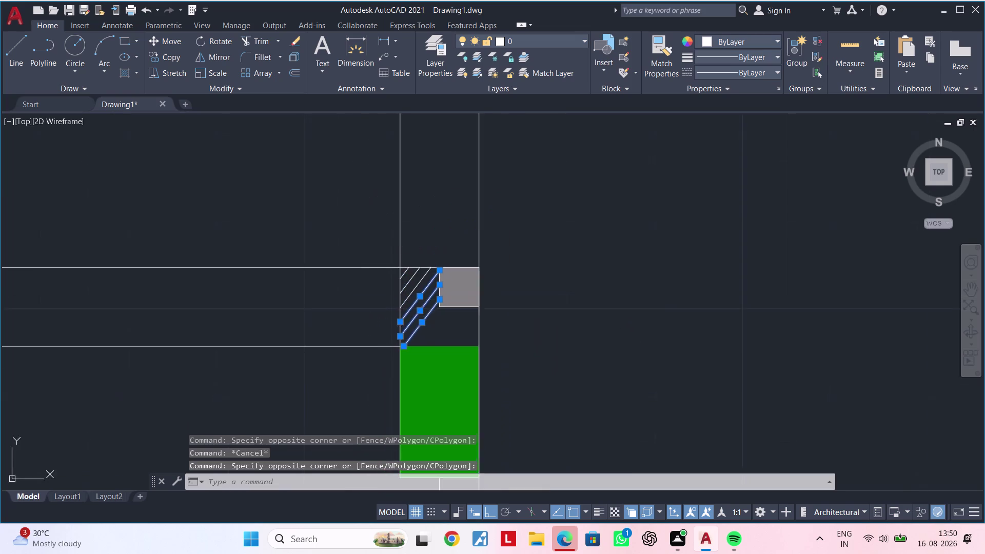
middle_drag(431, 325, 420, 291)
scroll(up, 3)
Copy the selected lines to three positions further down the green block.
text(co)
key(space)
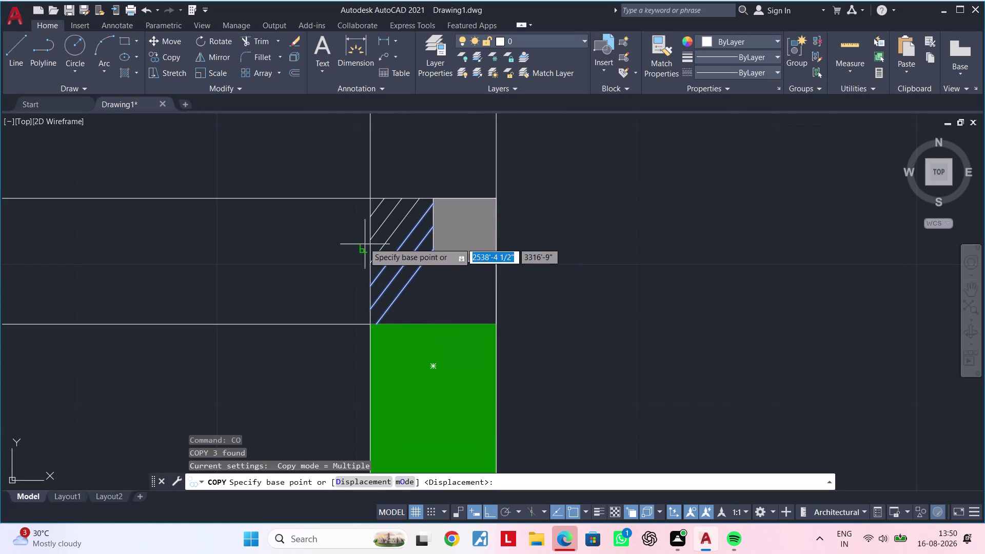
click(371, 216)
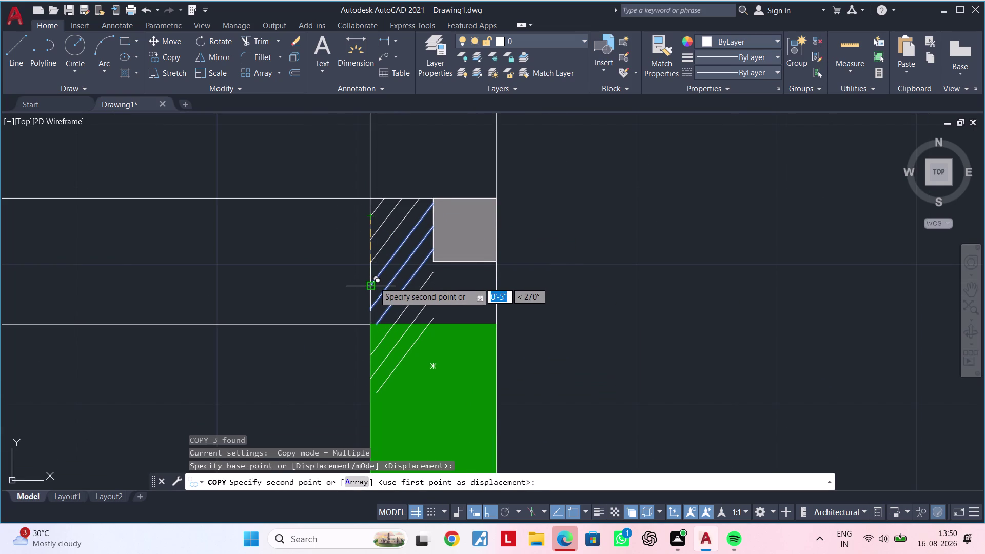
scroll(up, 3)
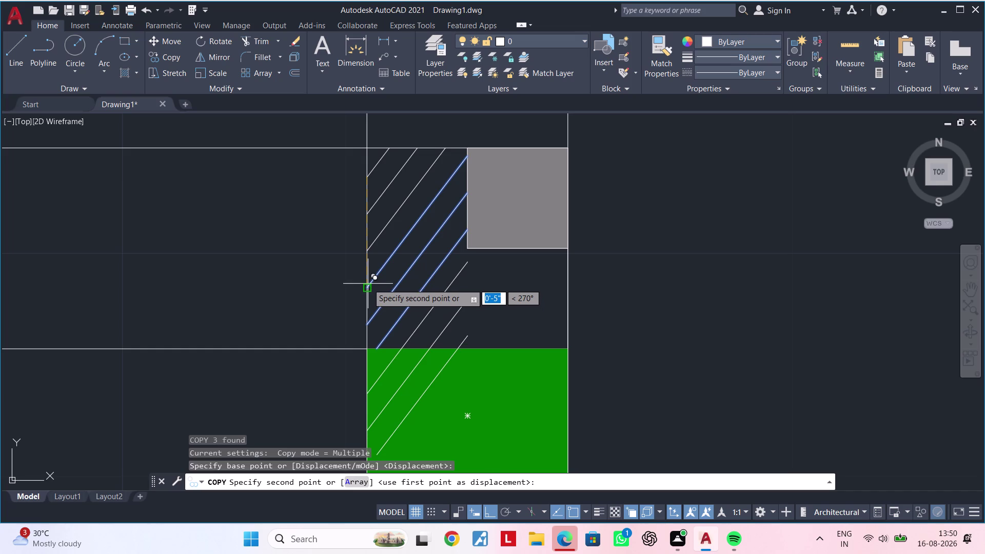
click(368, 283)
middle_drag(404, 321, 398, 198)
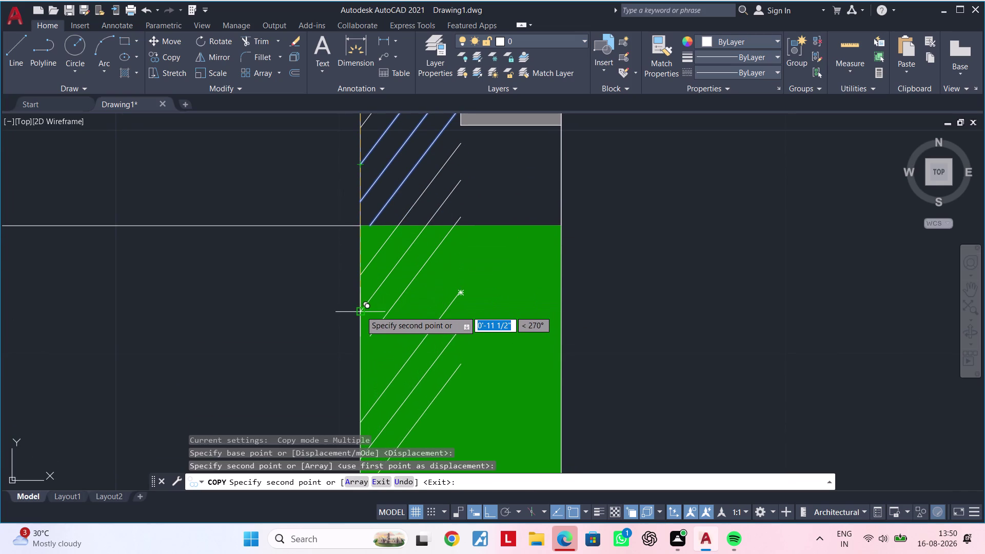
click(361, 274)
middle_drag(403, 319, 408, 189)
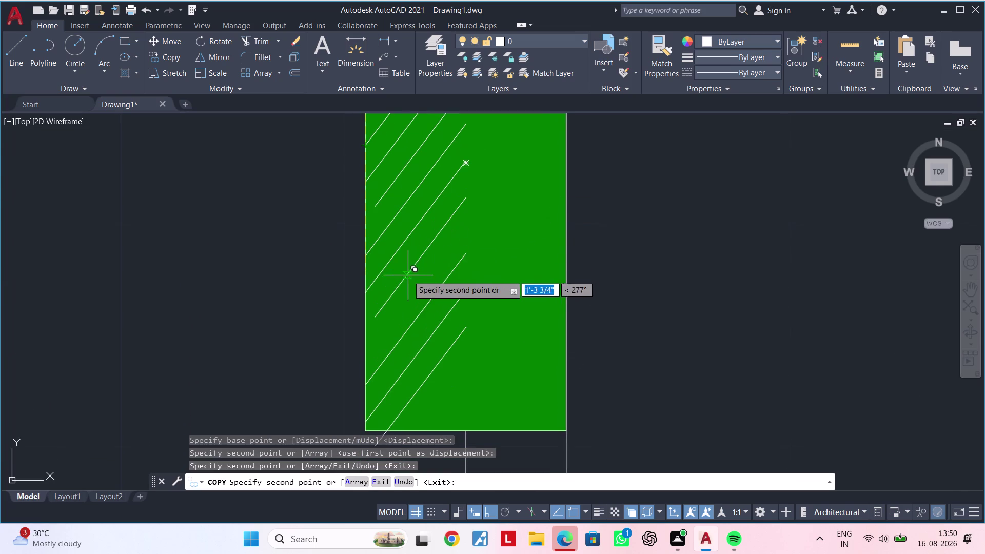
click(365, 254)
middle_drag(409, 299, 395, 201)
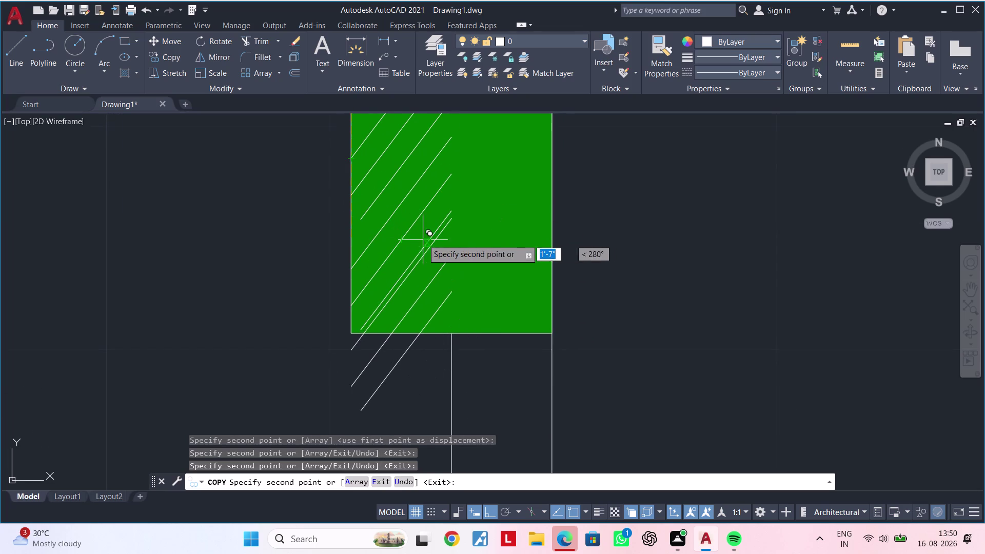
End copying and review the copied lines across the green block.
key(Escape)
key(Escape)
key(Escape)
scroll(down, 3)
middle_drag(436, 266, 445, 357)
scroll(up, 3)
key(Escape)
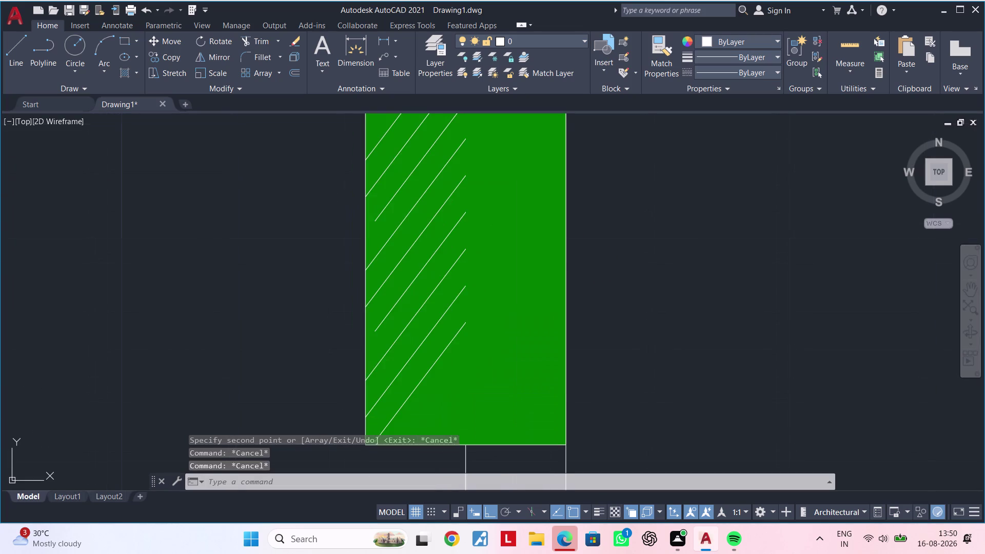
key(Escape)
text(ex)
key(space)
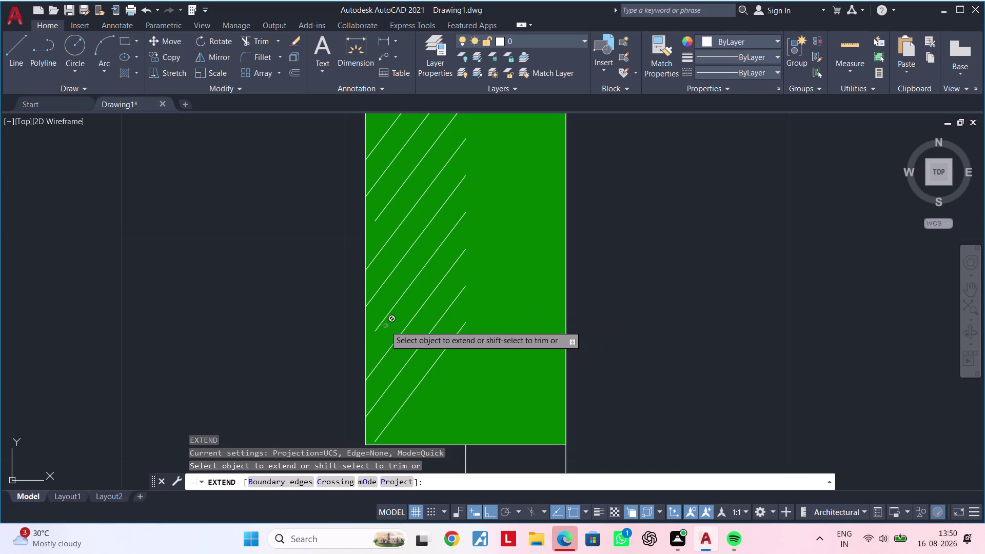
click(382, 321)
click(427, 365)
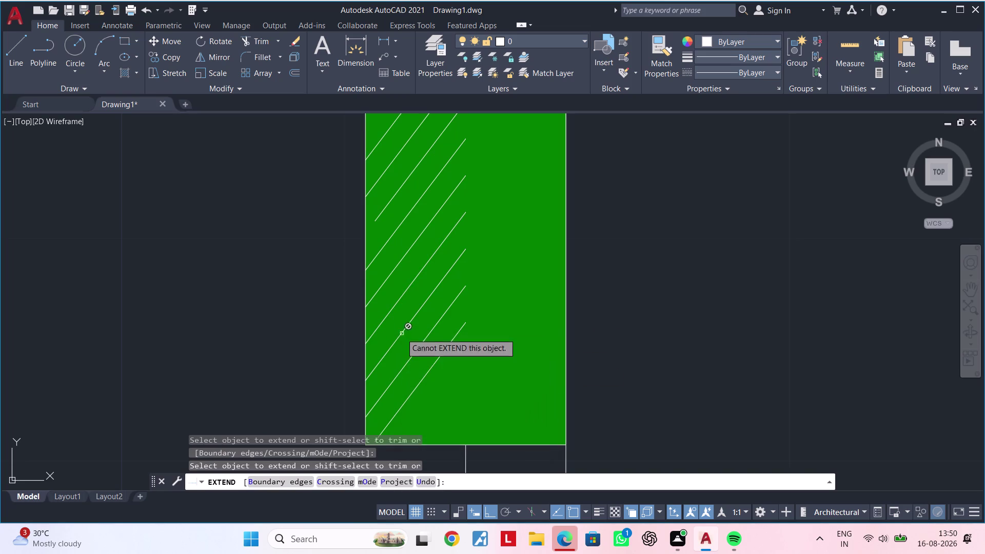
middle_drag(408, 323, 411, 356)
drag(443, 323, 433, 285)
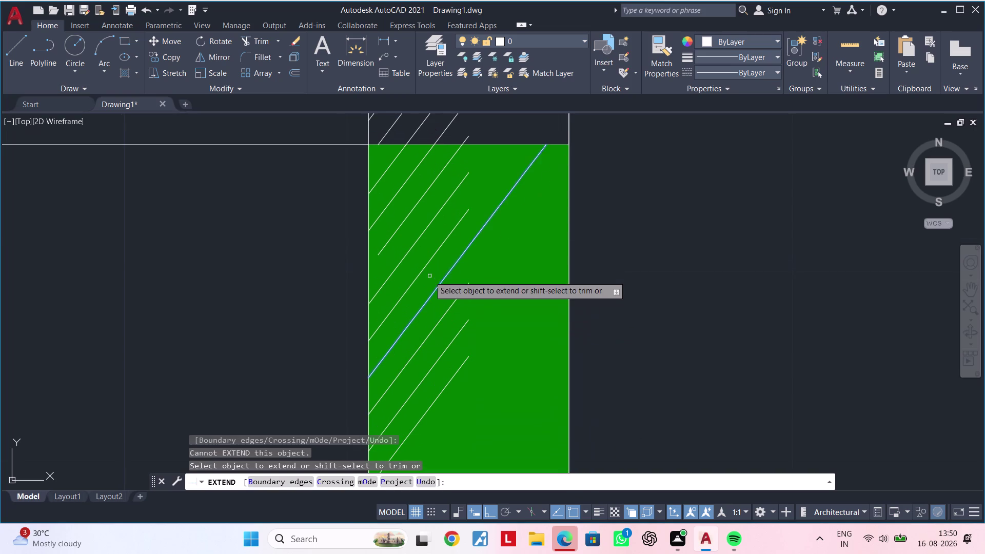
drag(418, 257, 410, 242)
drag(407, 240, 400, 228)
drag(399, 225, 386, 202)
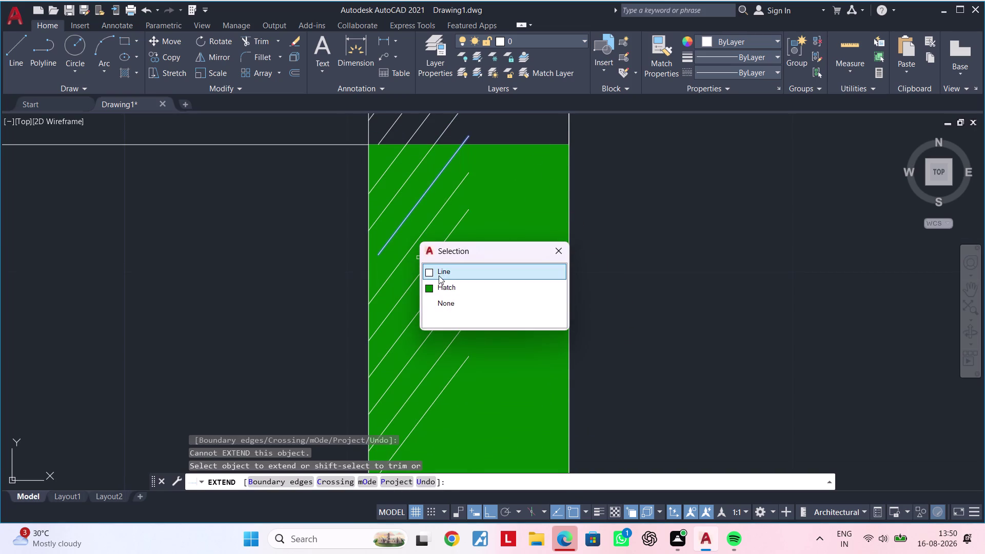
click(438, 276)
middle_drag(411, 235, 413, 290)
scroll(down, 3)
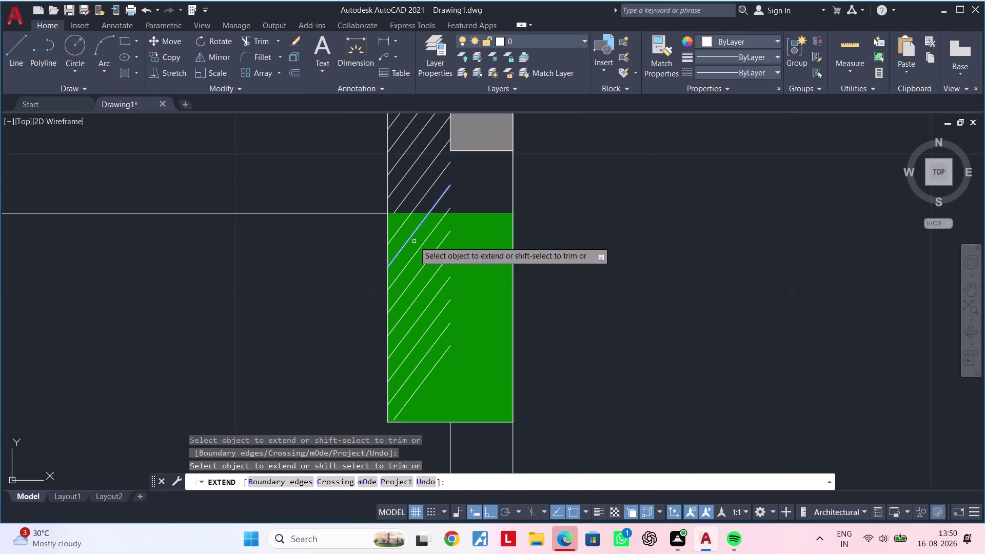
middle_drag(413, 244, 401, 292)
drag(407, 227, 420, 255)
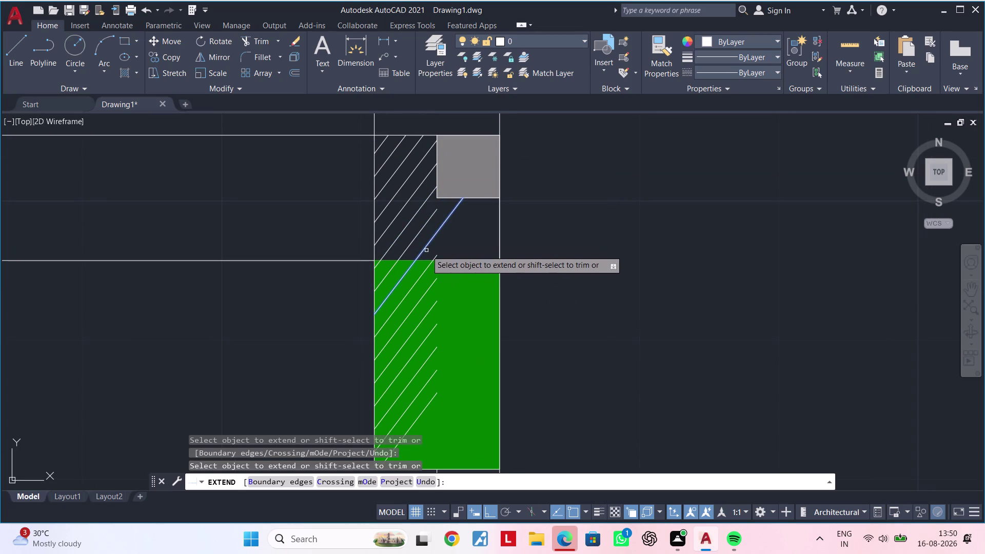
drag(423, 232, 420, 219)
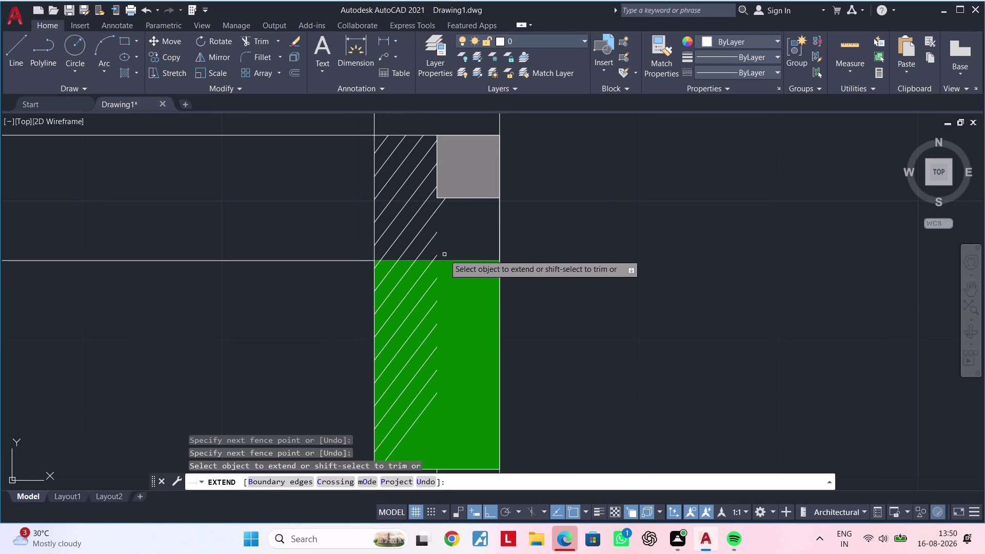
drag(441, 259, 424, 235)
click(490, 320)
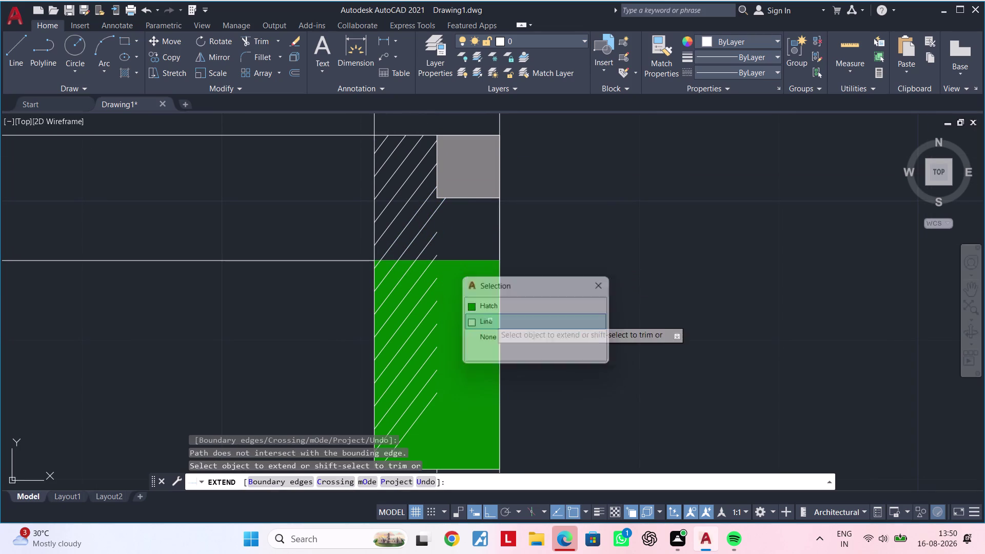
drag(433, 415, 409, 372)
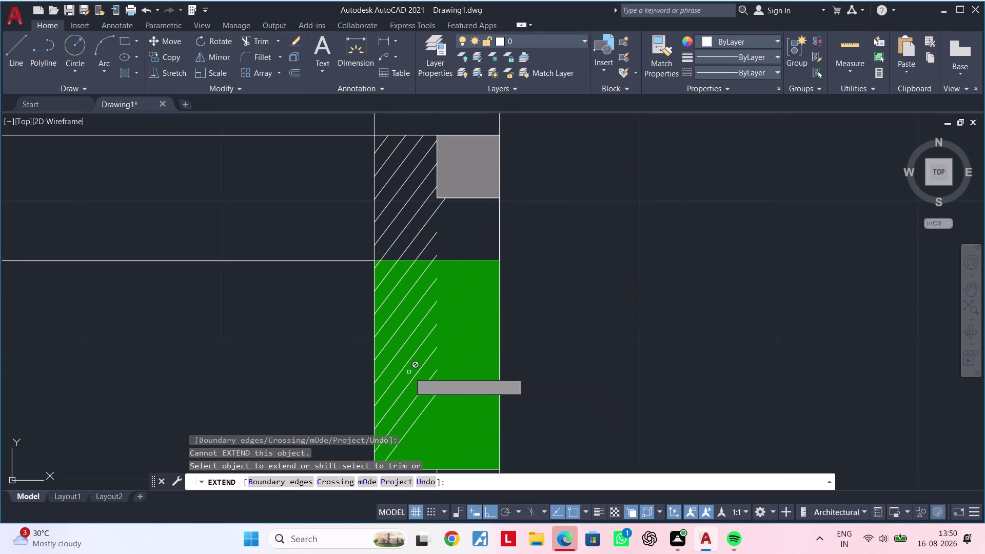
drag(408, 372, 402, 333)
click(410, 286)
drag(409, 286, 414, 307)
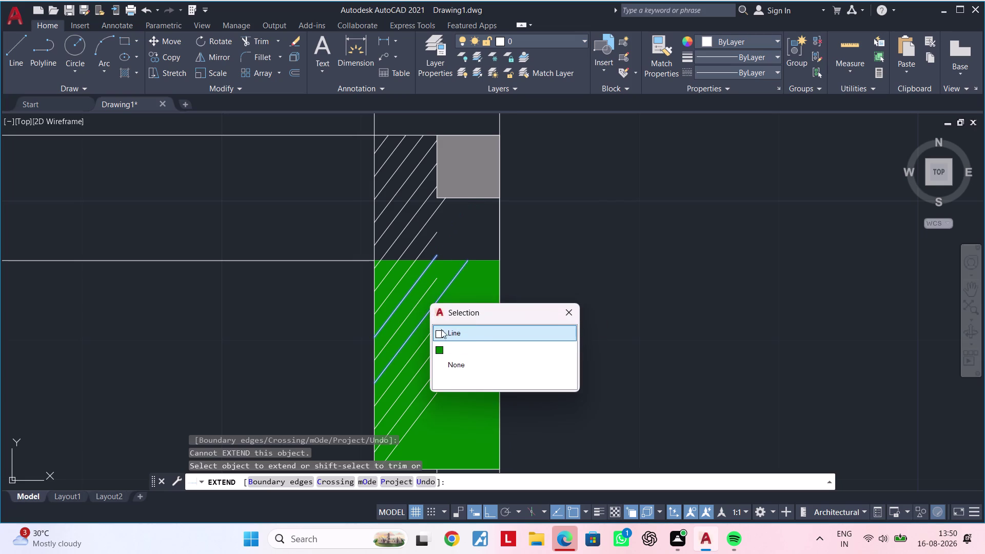
click(448, 334)
click(431, 285)
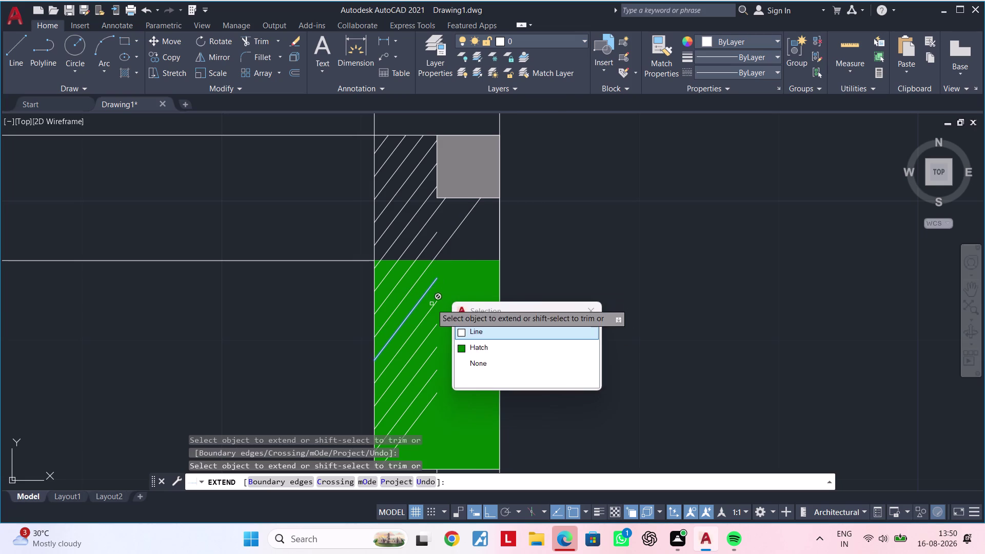
click(464, 327)
click(431, 240)
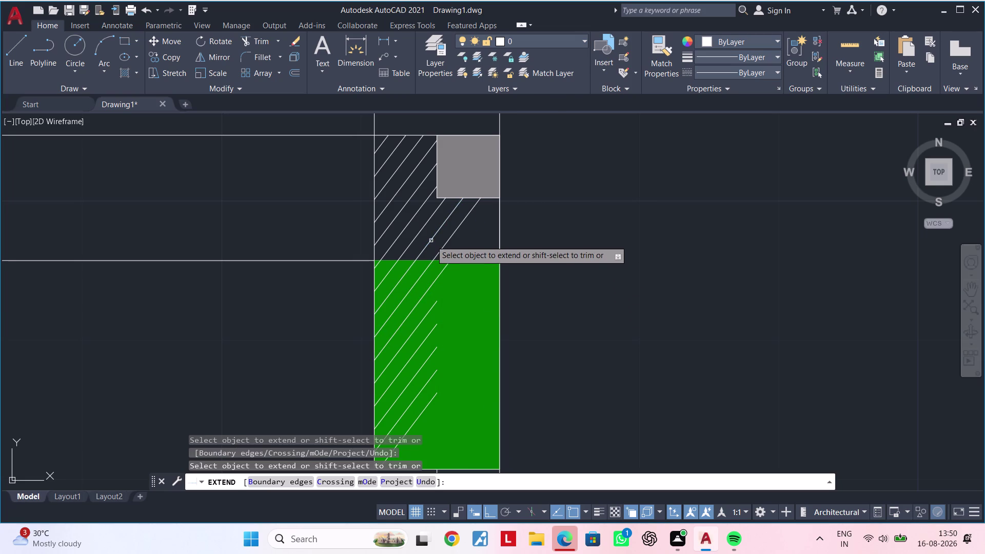
click(439, 275)
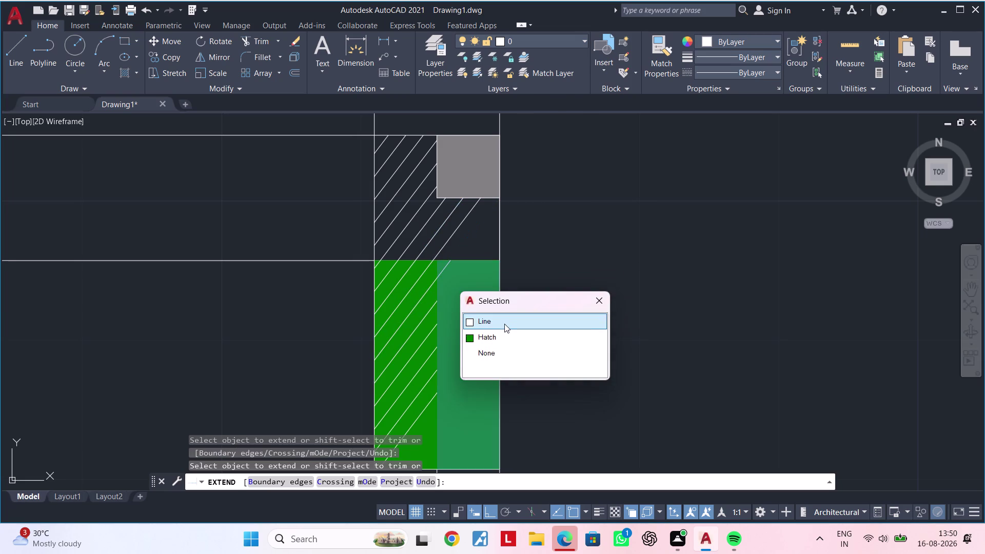
click(505, 324)
click(427, 316)
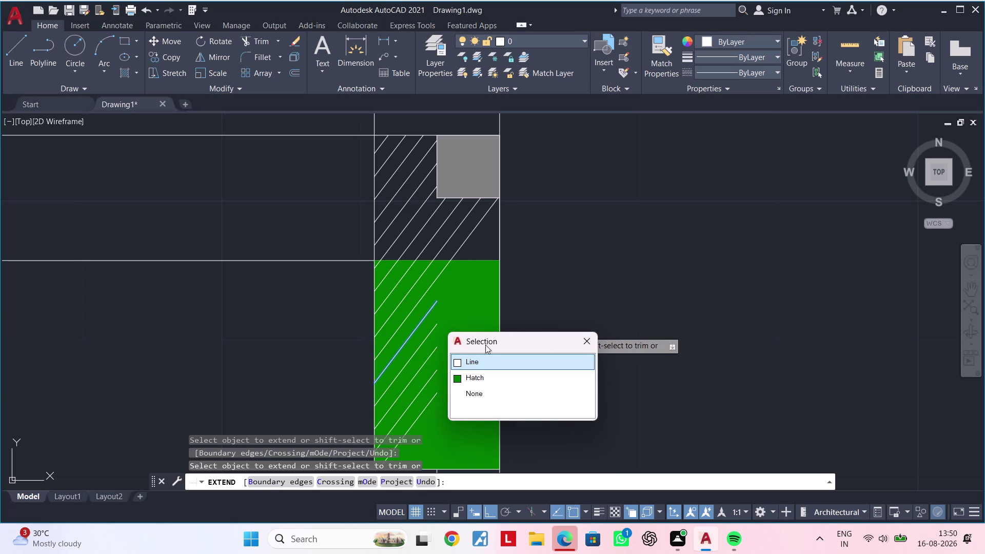
click(482, 357)
click(426, 339)
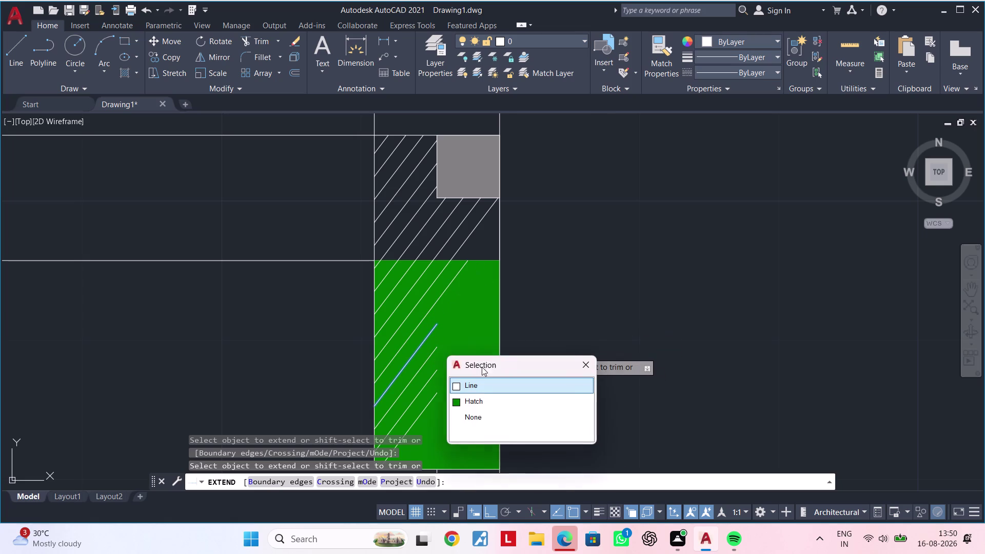
click(481, 384)
click(475, 387)
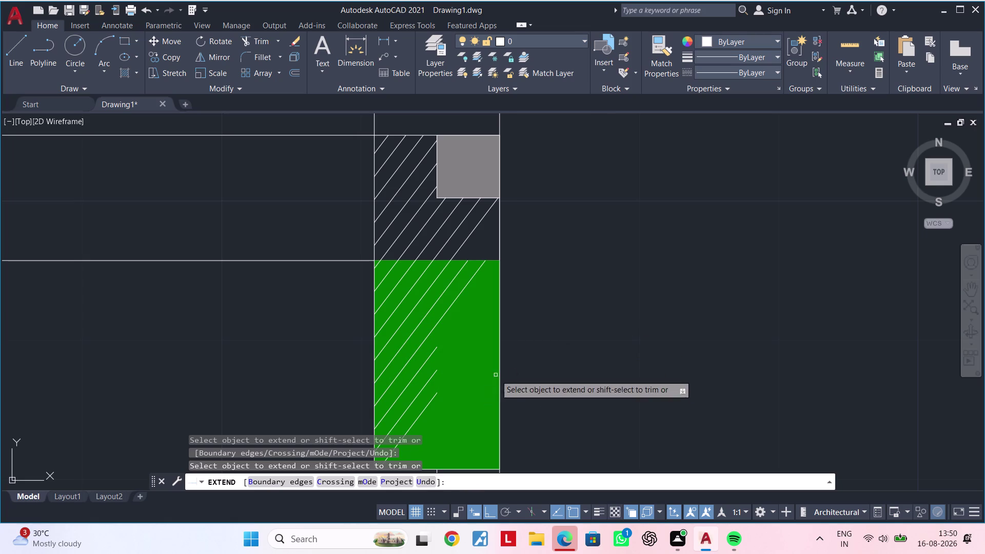
click(429, 358)
click(478, 404)
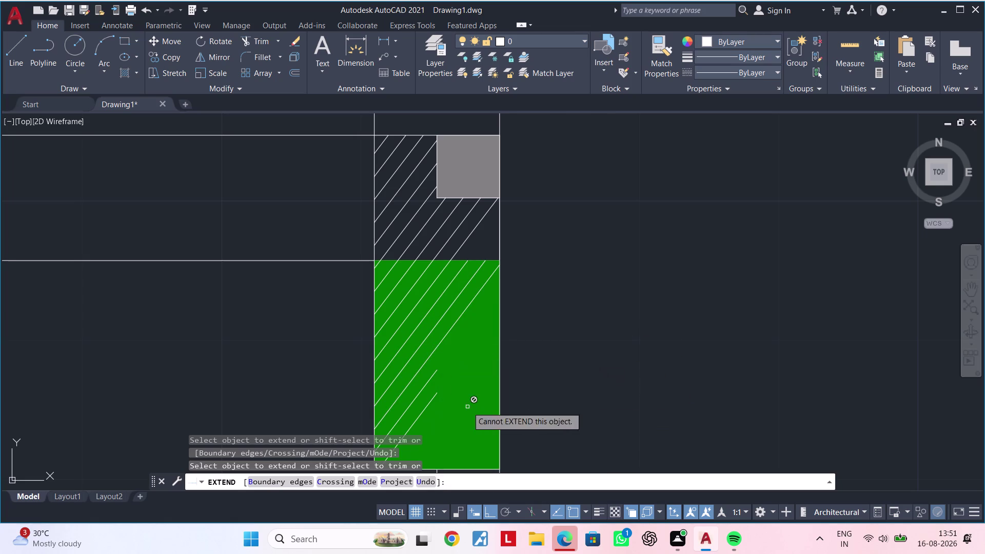
click(427, 385)
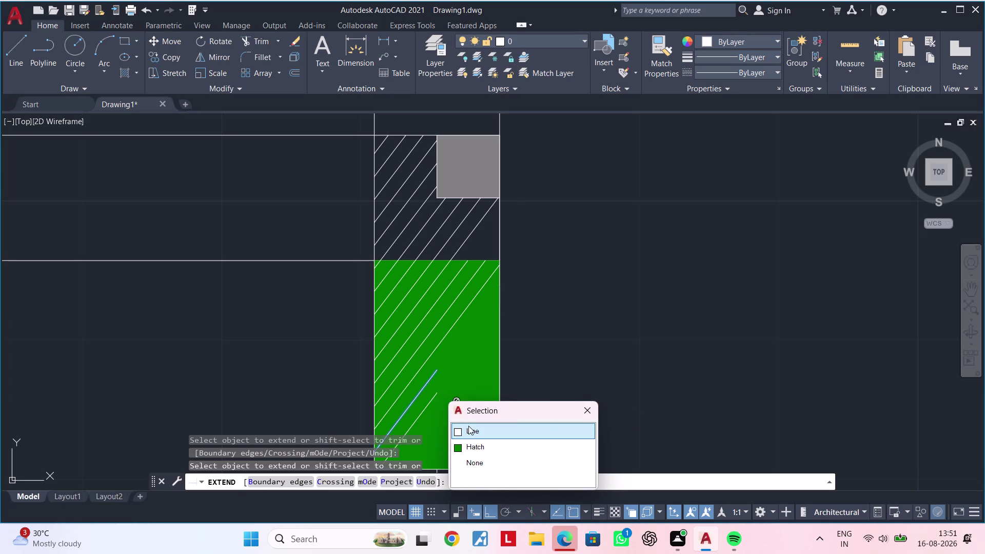
click(469, 428)
click(469, 434)
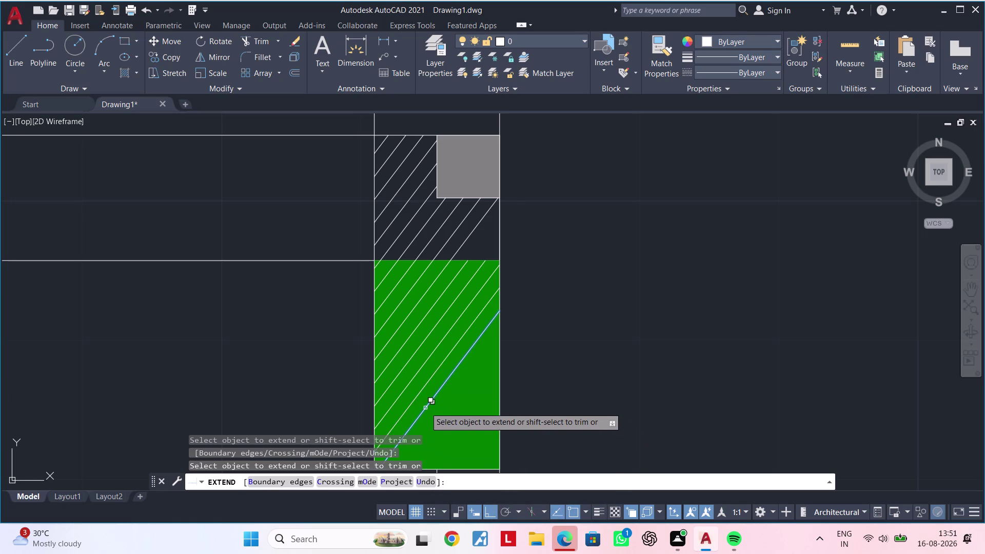
click(425, 407)
click(488, 453)
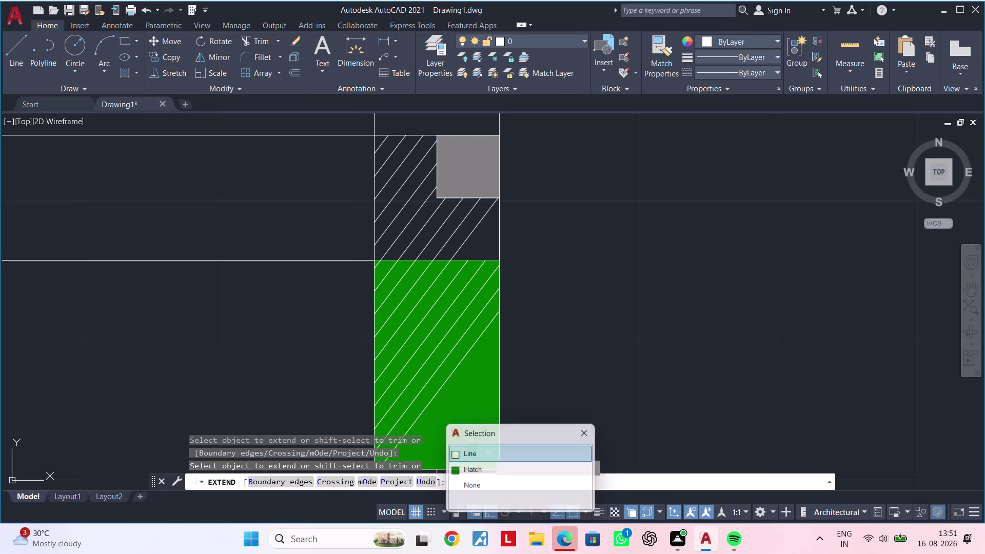
scroll(up, 3)
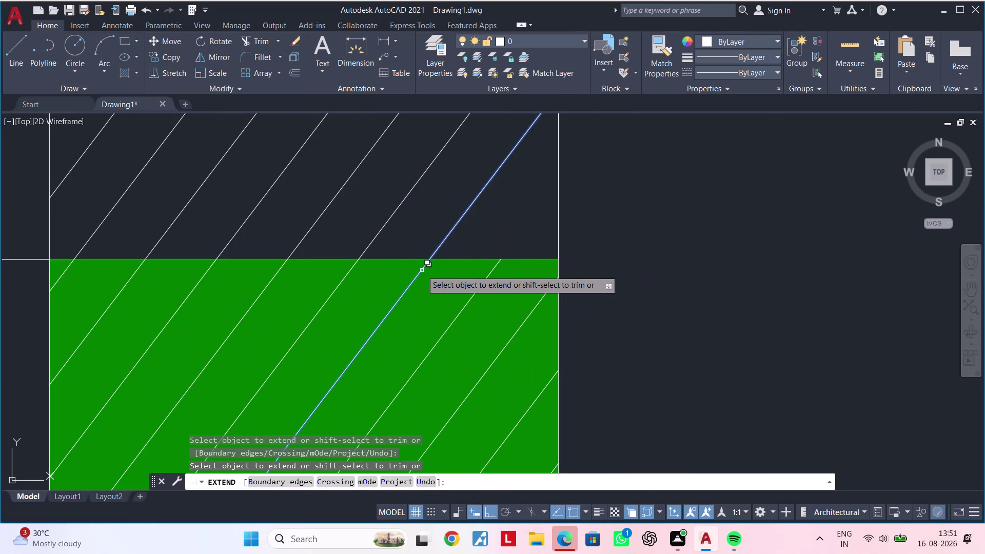
click(422, 270)
click(487, 314)
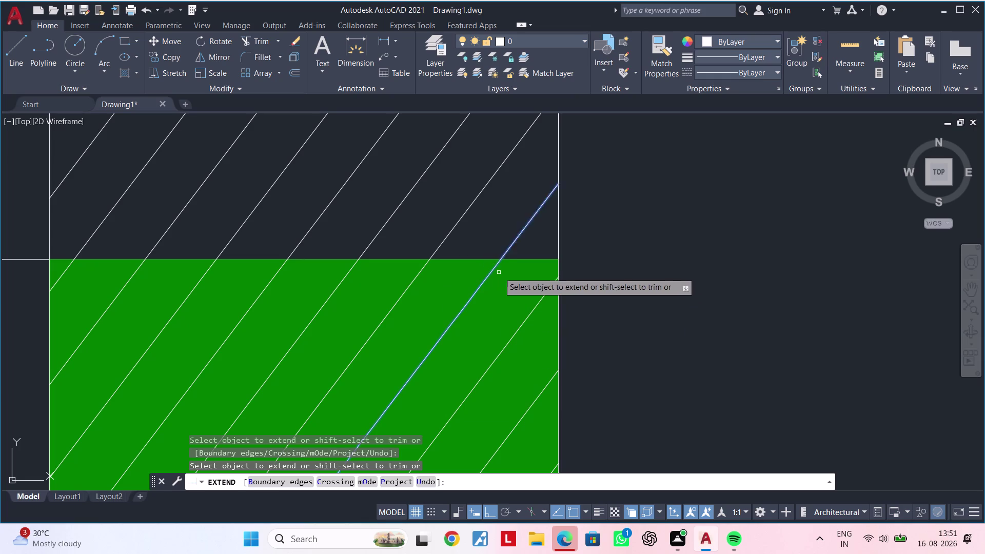
click(493, 271)
click(556, 318)
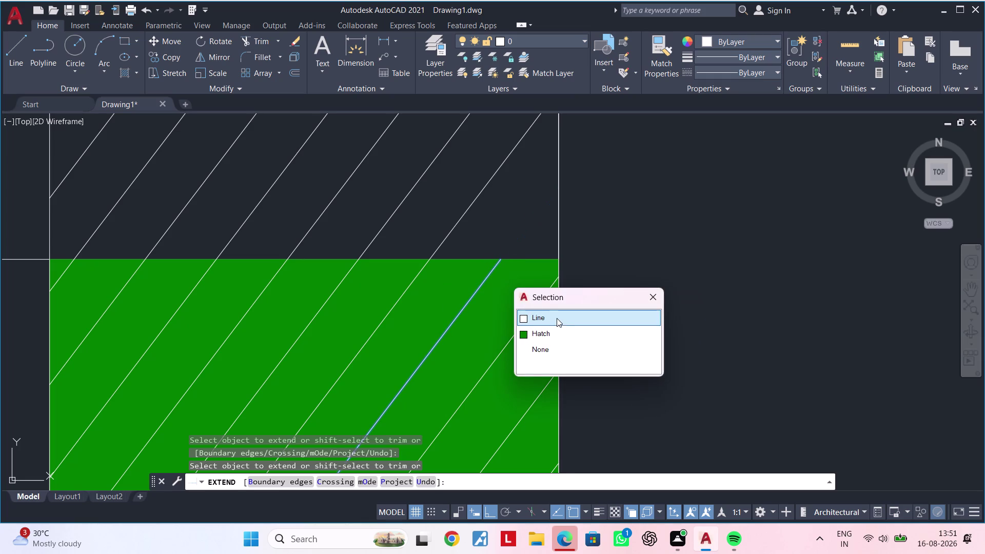
scroll(down, 3)
middle_drag(553, 325, 526, 279)
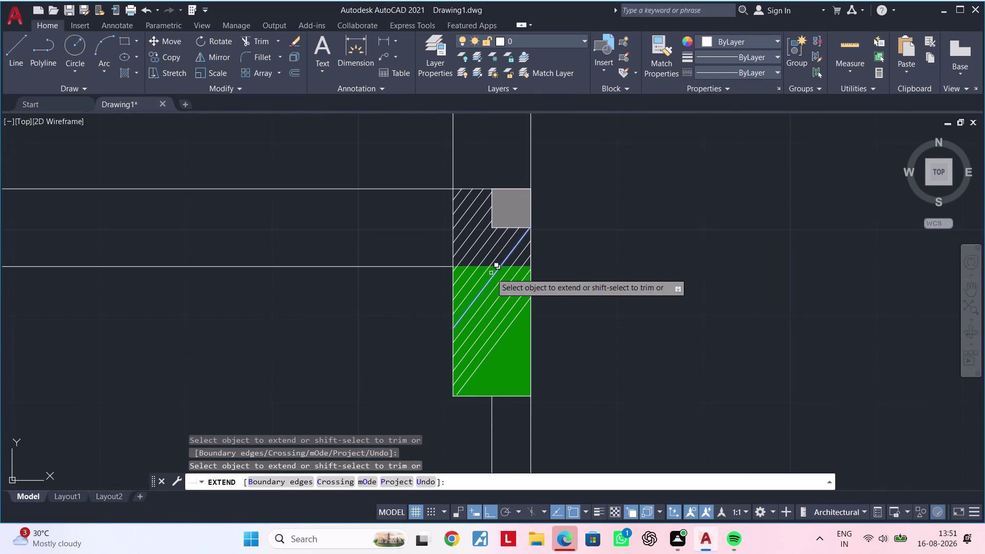
key(Escape)
key(Escape)
key(Escape)
key(Escape)
key(Escape)
middle_drag(486, 243, 440, 190)
key(Escape)
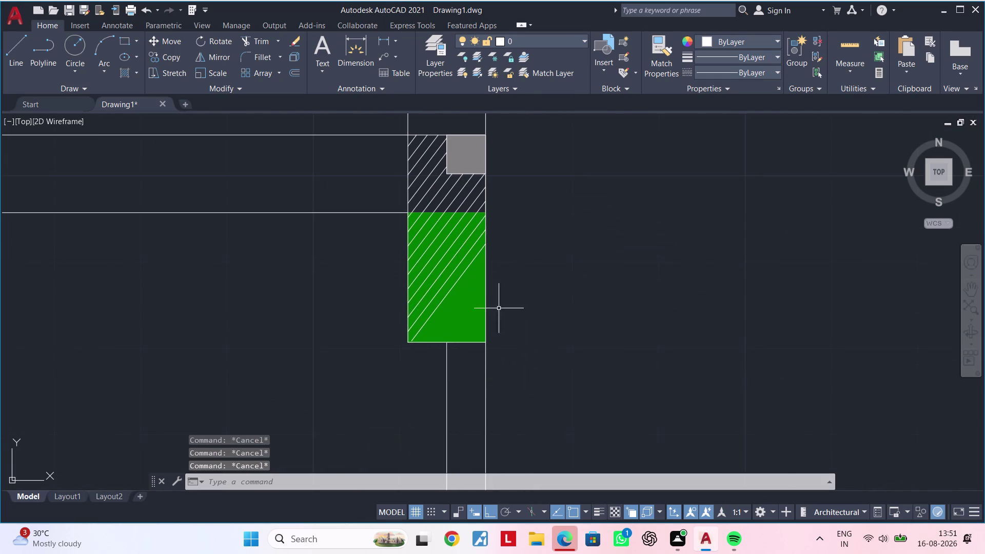
scroll(up, 3)
middle_drag(433, 297, 483, 288)
key(Escape)
Set a 1-inch offset distance and place the first parallel diagonal copy.
key(Escape)
key(Escape)
text(o)
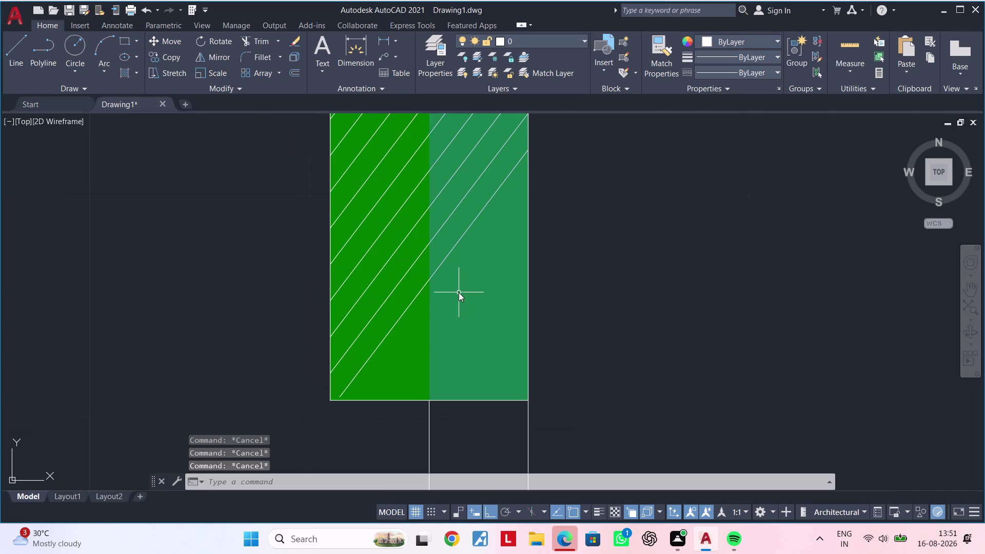
text(f 1")
key(Return)
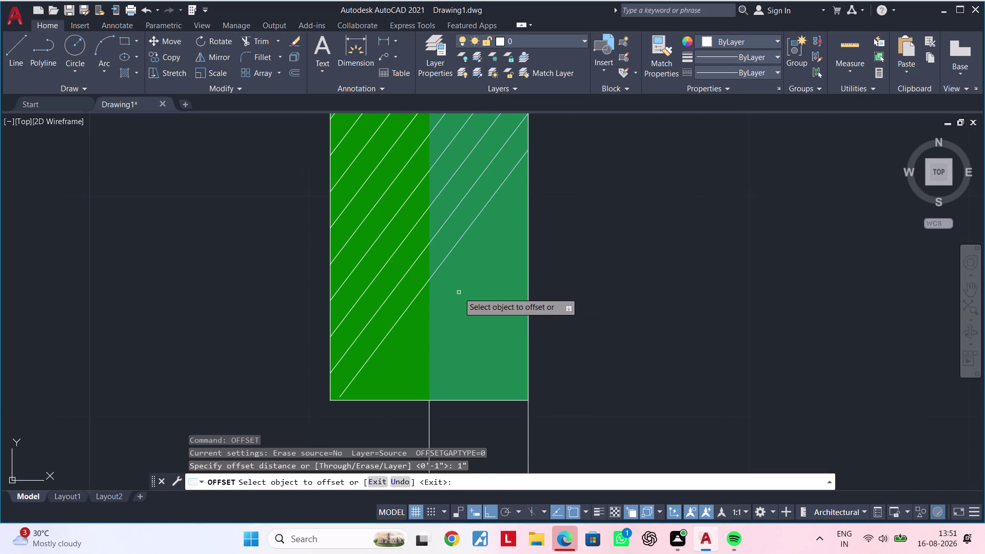
click(391, 328)
click(439, 371)
Offset the newest diagonal lines 1 inch toward the lower right, adding three copies.
click(439, 383)
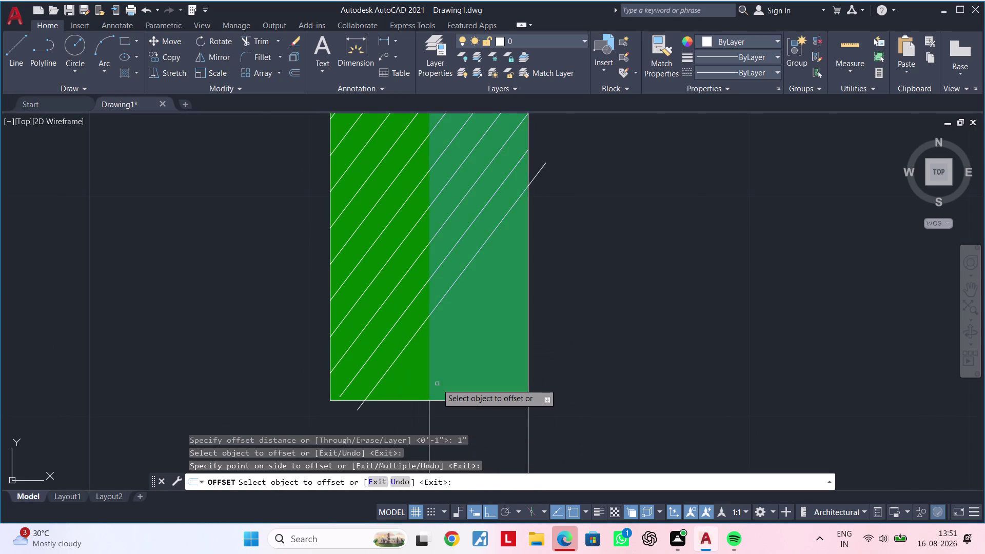
click(437, 384)
click(404, 350)
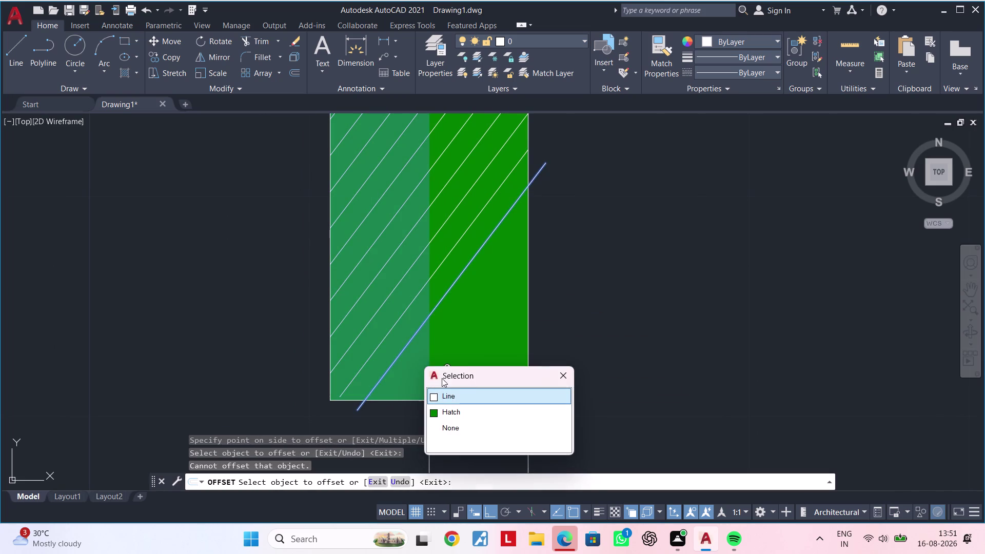
click(452, 394)
click(467, 409)
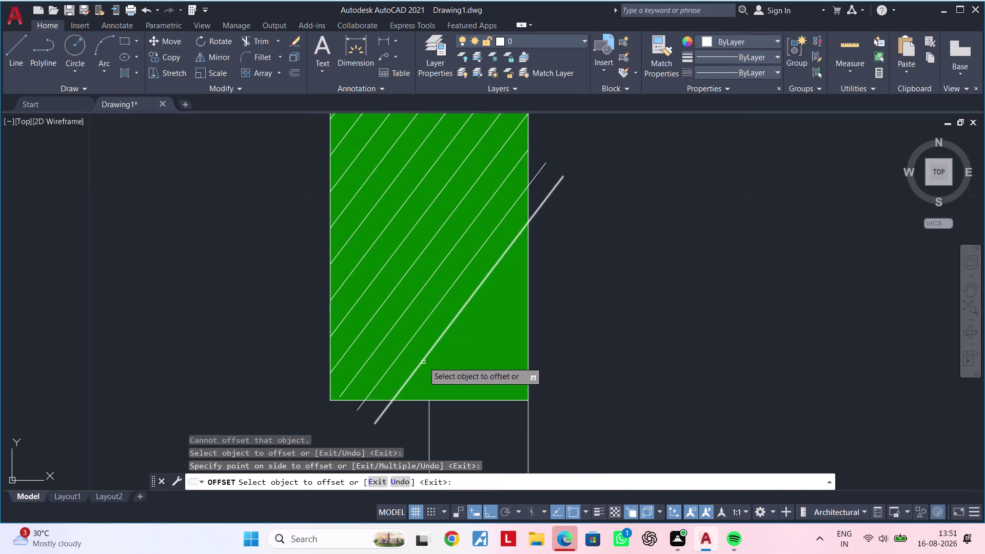
click(423, 362)
click(473, 413)
click(512, 440)
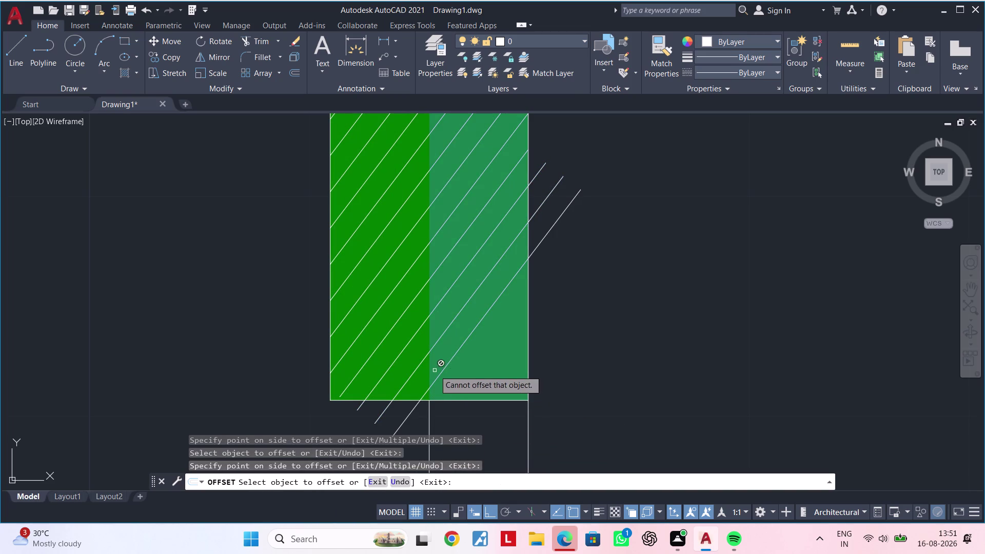
click(439, 374)
click(474, 420)
click(497, 428)
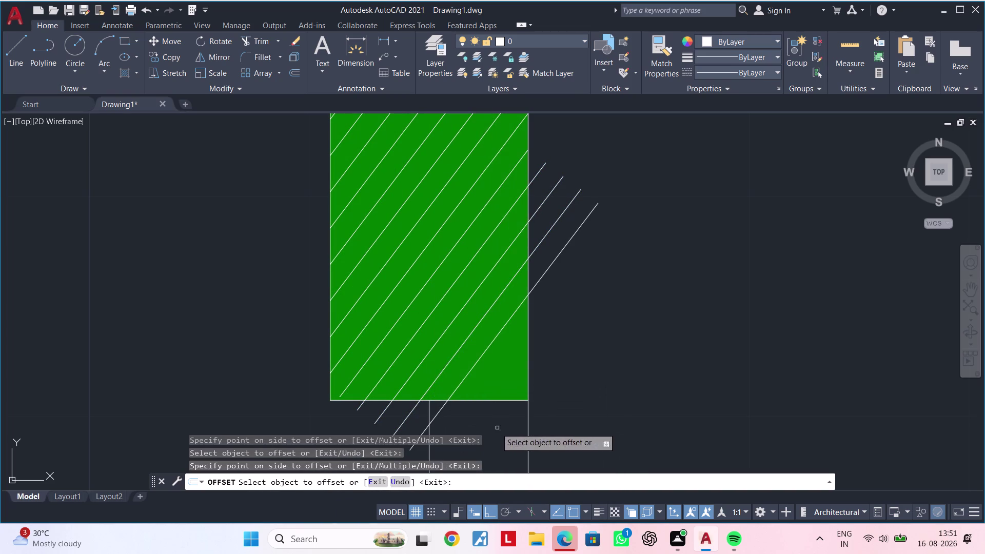
Add the last parallel copies past the green wall's right and bottom edges.
click(463, 382)
click(503, 428)
click(537, 452)
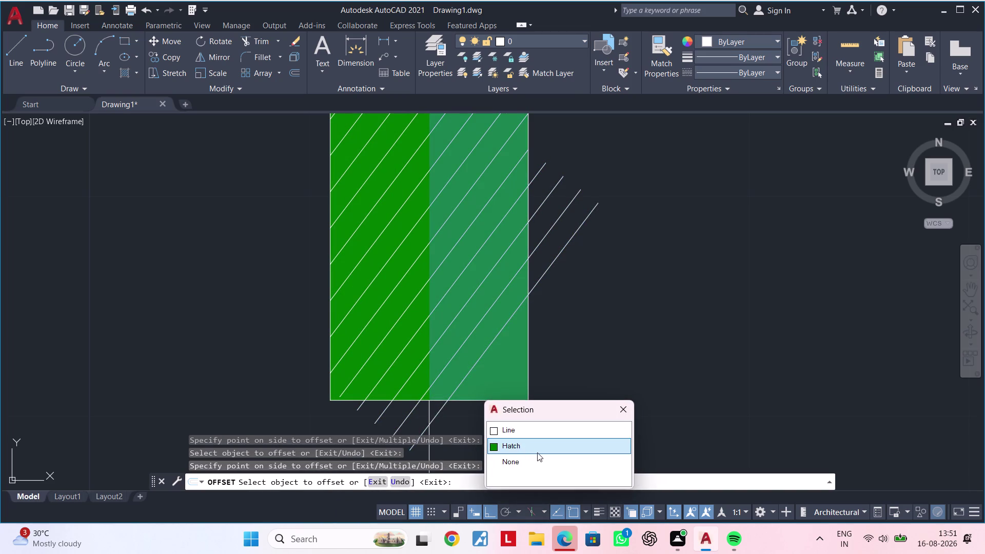
click(524, 434)
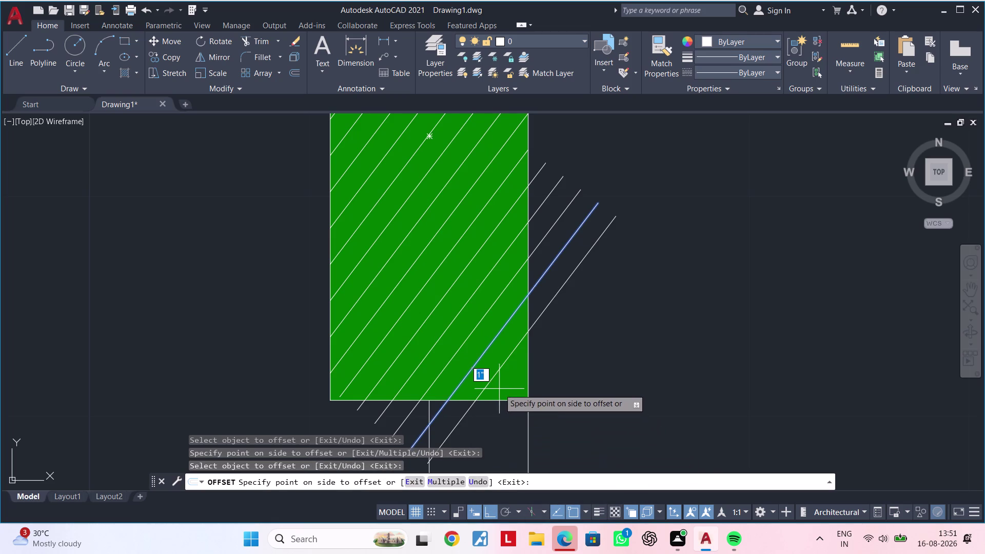
click(499, 389)
click(490, 385)
click(537, 429)
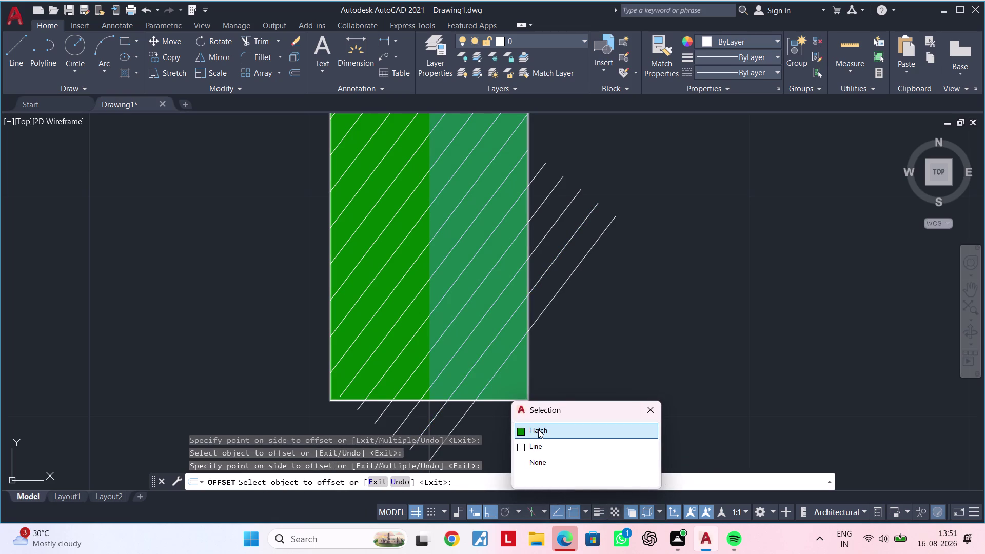
click(538, 440)
click(555, 448)
key(Escape)
key(Escape)
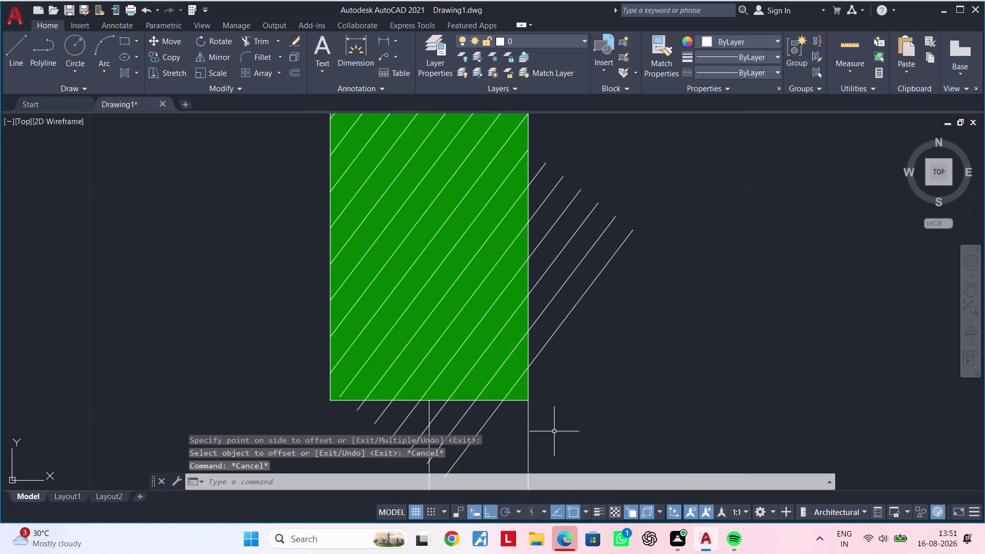
Start TRIM and trim three stray diagonal lines below the wall.
text(tr)
key(space)
click(472, 444)
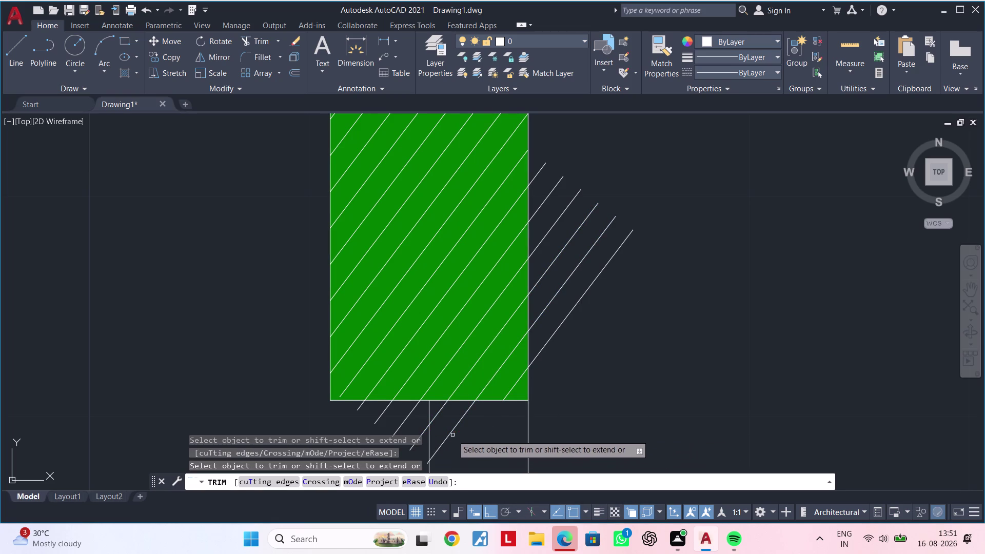
click(440, 407)
click(460, 421)
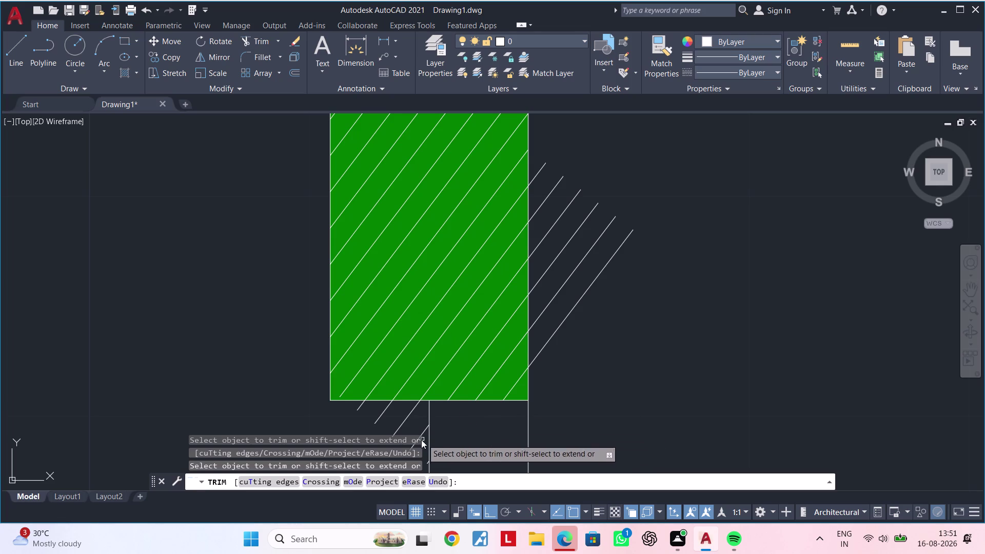
Fence-trim the diagonal lines sticking out below the green wall.
middle_drag(403, 409, 454, 342)
scroll(up, 3)
drag(382, 326, 455, 354)
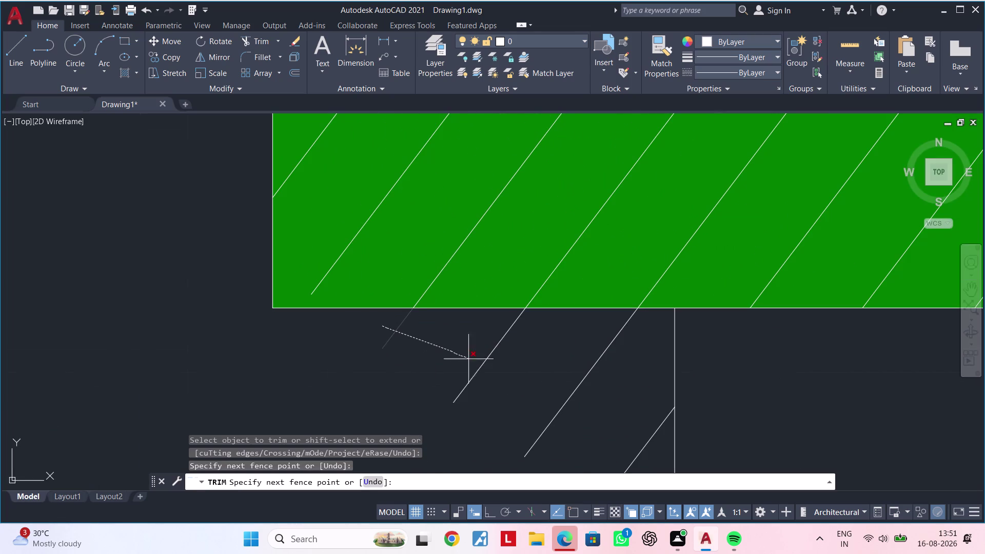
drag(455, 354, 647, 443)
click(650, 444)
click(657, 450)
scroll(down, 3)
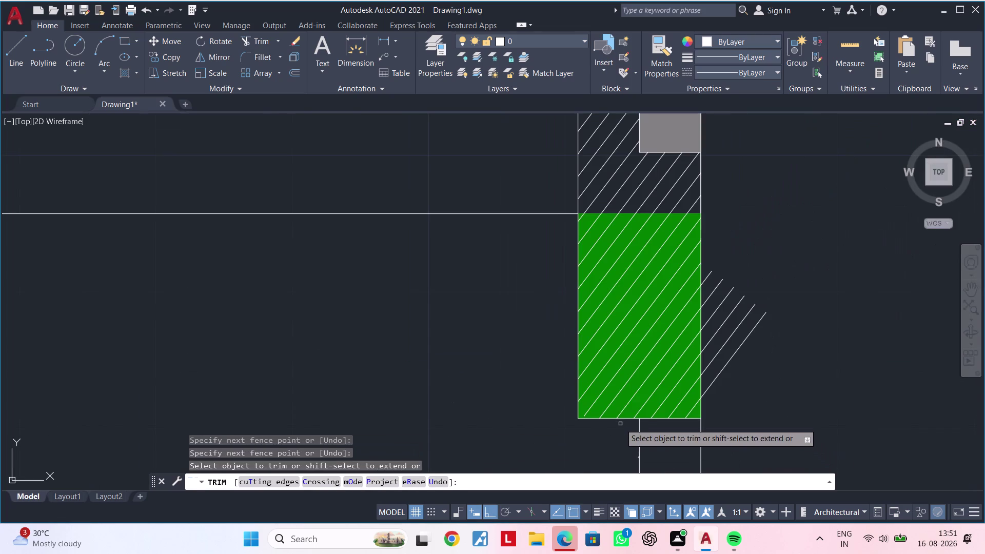
Fence-trim the stray lines right of the wall and end the trim.
middle_drag(740, 363, 577, 403)
scroll(up, 3)
drag(598, 391, 542, 333)
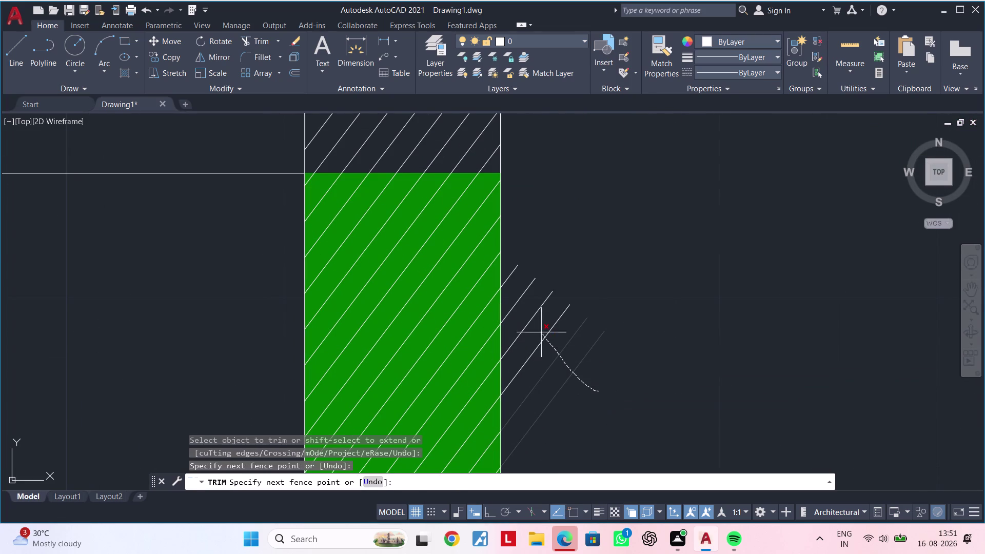
drag(542, 334, 515, 273)
click(513, 269)
scroll(down, 3)
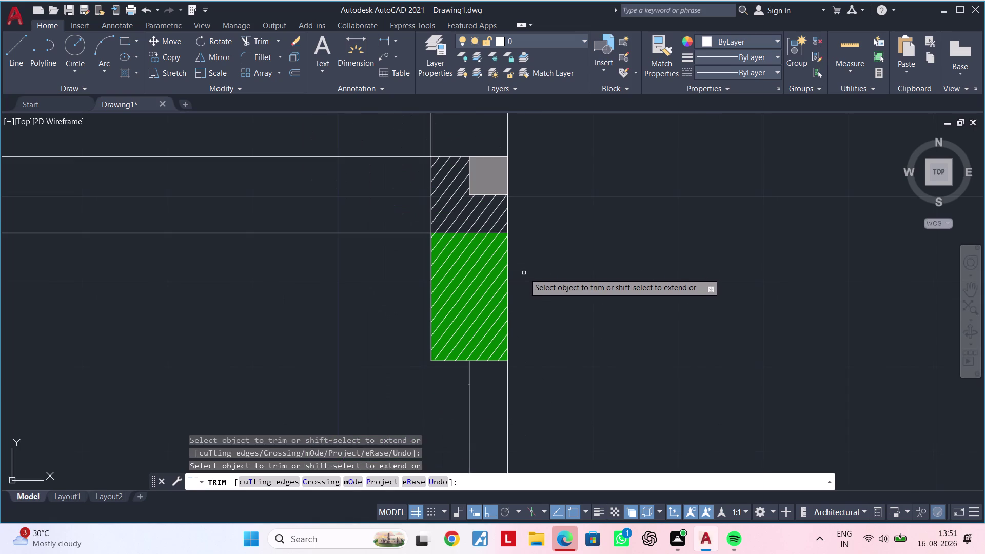
key(Escape)
key(Escape)
key(Escape)
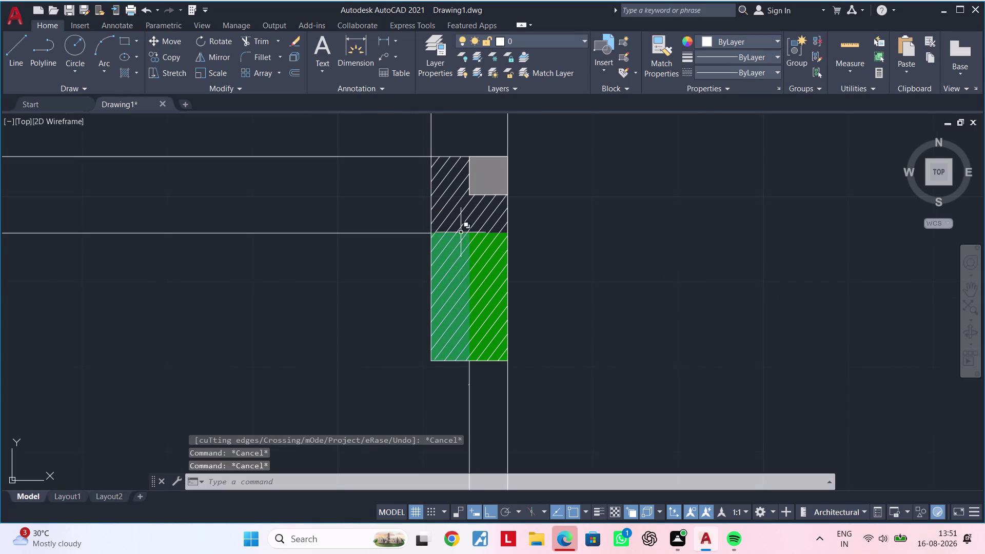
Bring the area beside the grey column into view and start a hatch.
middle_drag(452, 211, 459, 272)
scroll(up, 3)
key(Escape)
key(Escape)
key(Escape)
key(Escape)
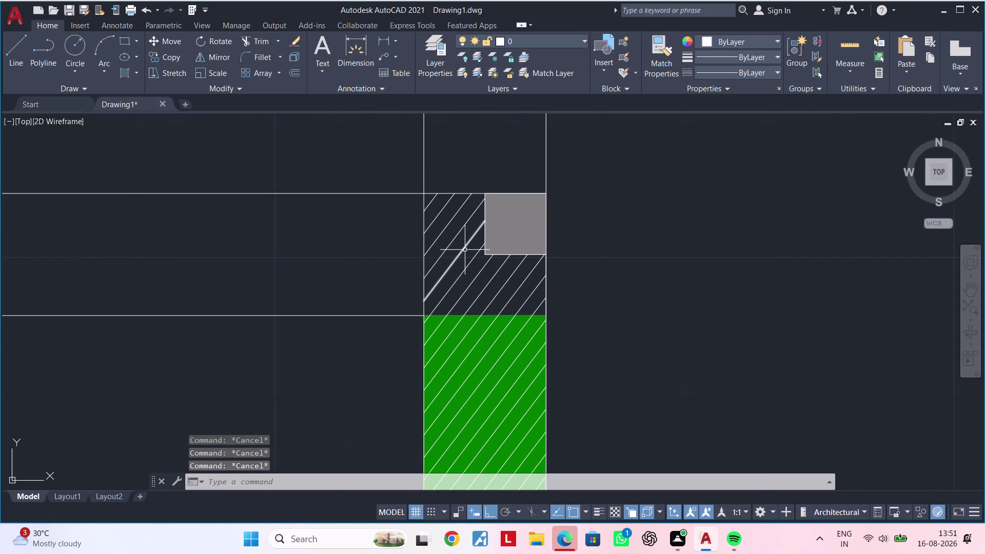
text(h)
key(space)
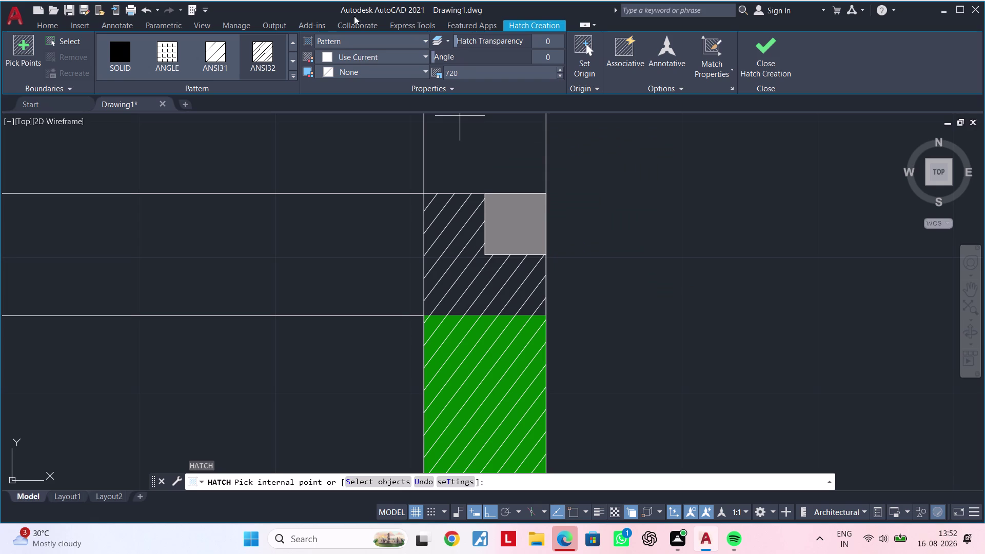
Make Hatch the current layer from the Layers dropdown.
click(128, 56)
click(76, 25)
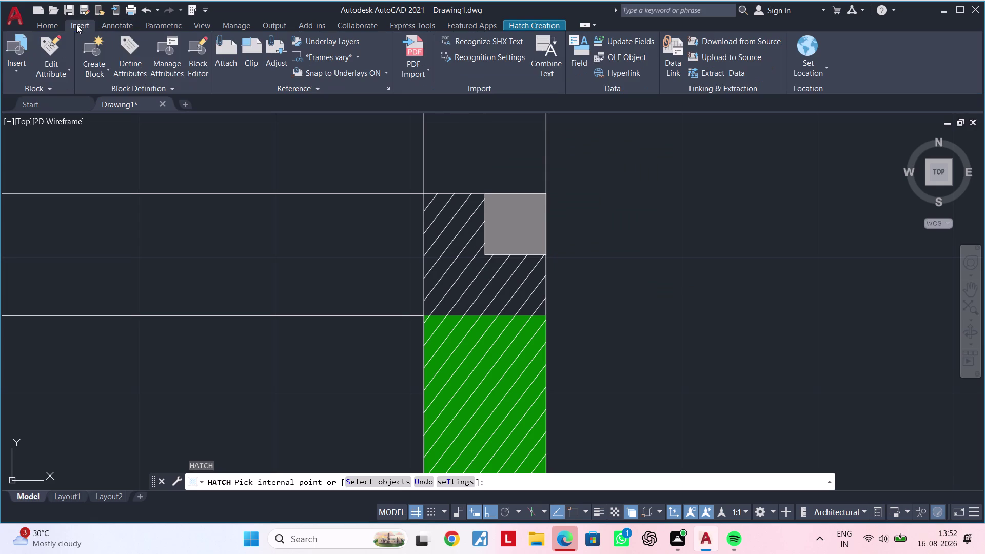
click(48, 23)
click(544, 43)
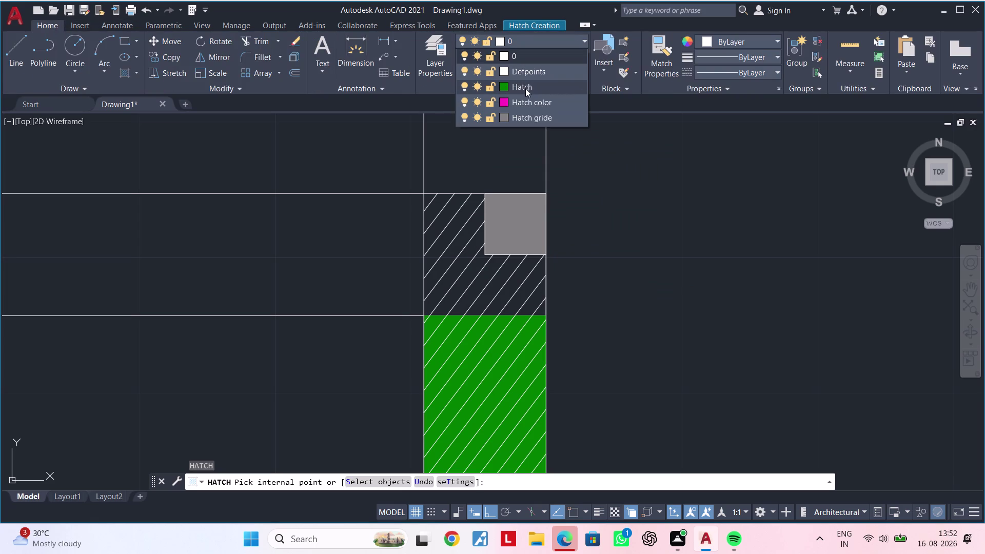
click(524, 84)
Pick the small corner area and strips beside the grey column to fill.
scroll(up, 3)
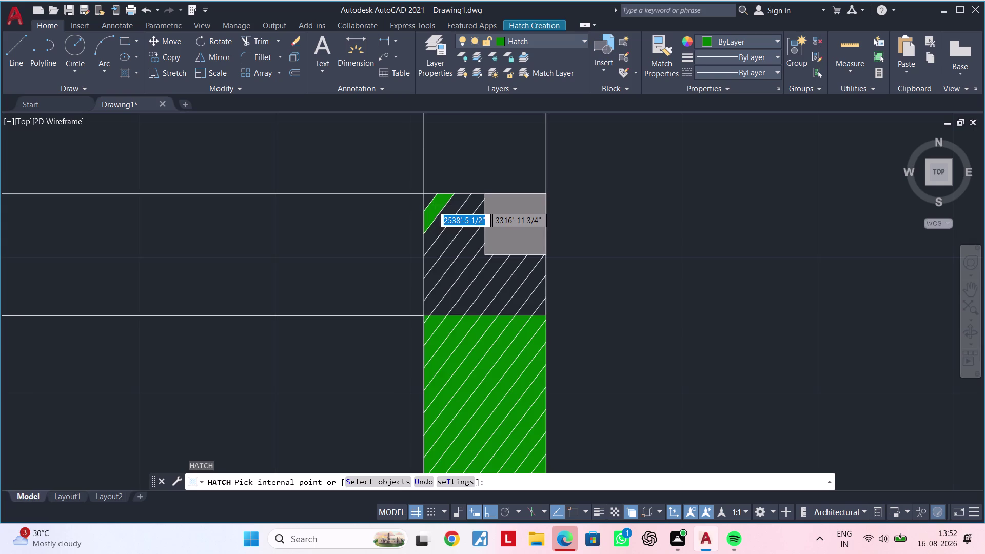
scroll(up, 3)
click(419, 194)
click(437, 209)
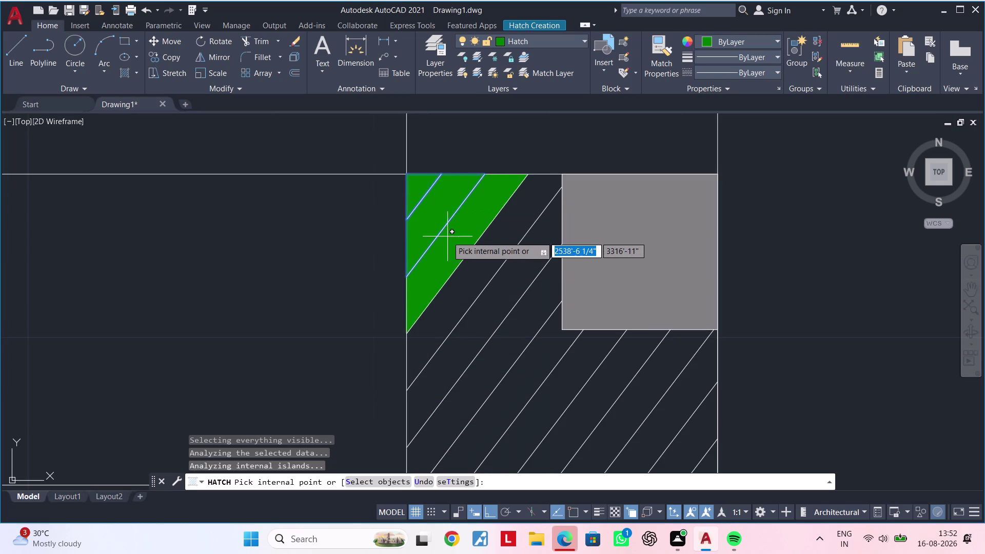
click(447, 236)
click(484, 278)
click(516, 297)
click(540, 322)
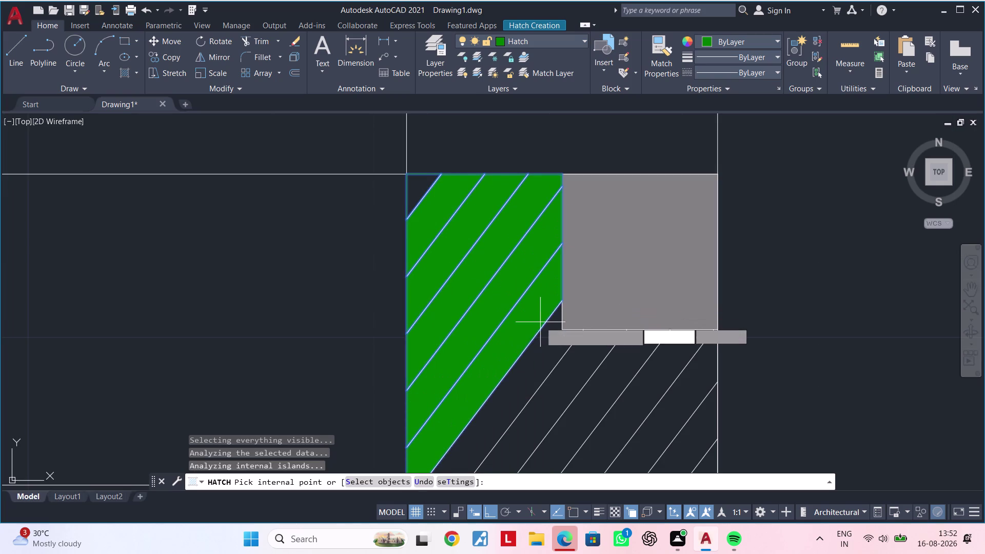
click(554, 358)
click(421, 195)
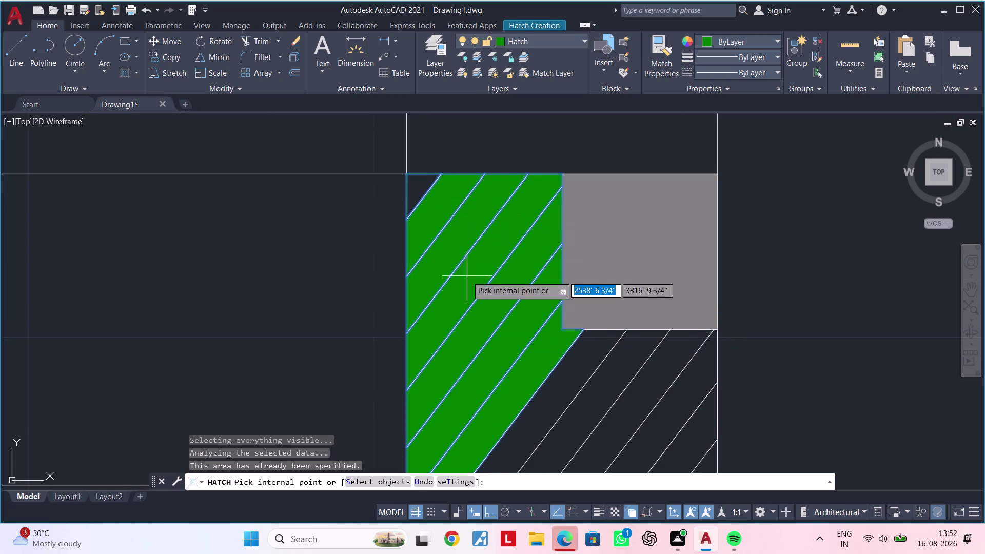
Add the strips below the column and the right-edge triangle to the fill.
scroll(down, 3)
middle_drag(522, 345, 501, 316)
scroll(up, 3)
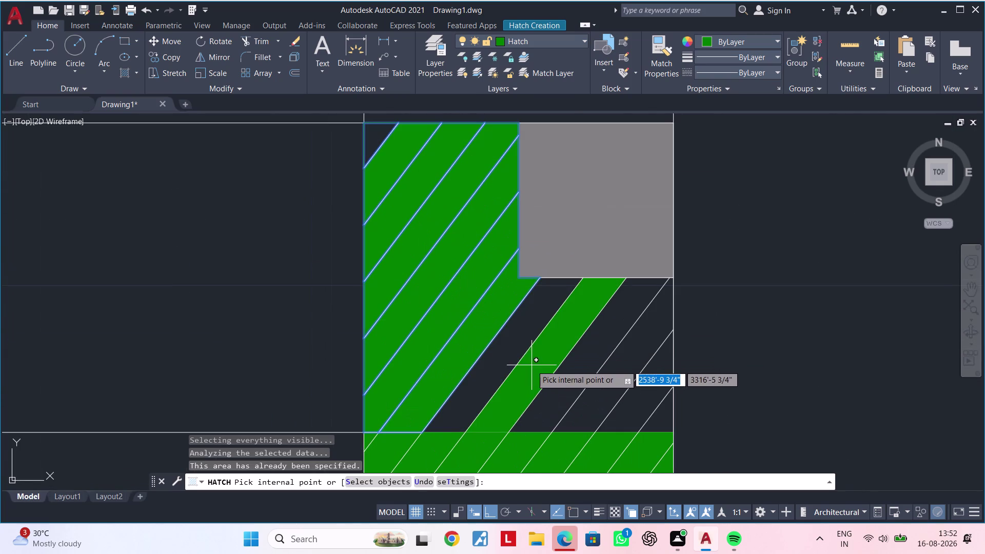
click(532, 365)
click(509, 353)
click(573, 377)
click(606, 385)
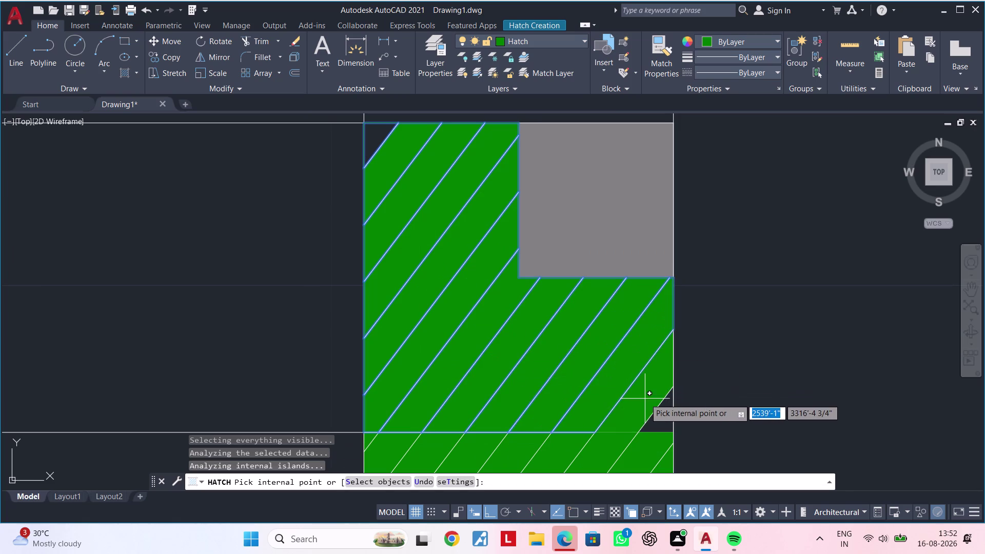
click(644, 399)
click(666, 414)
Add the wall's top corner area and finish the green hatch.
scroll(down, 3)
middle_drag(569, 349, 584, 413)
scroll(up, 3)
click(484, 340)
click(475, 346)
click(475, 345)
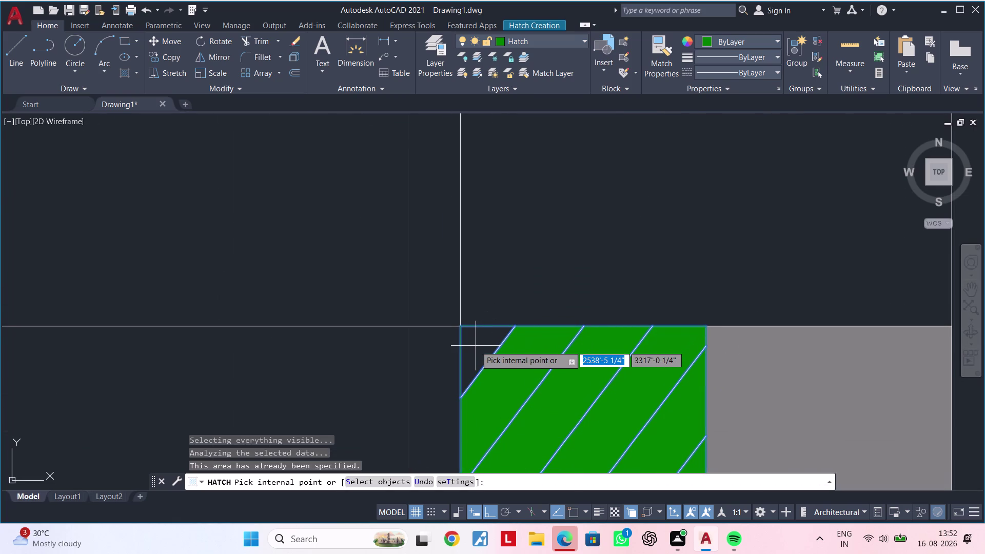
key(Escape)
key(Escape)
click(476, 346)
key(Escape)
scroll(up, 3)
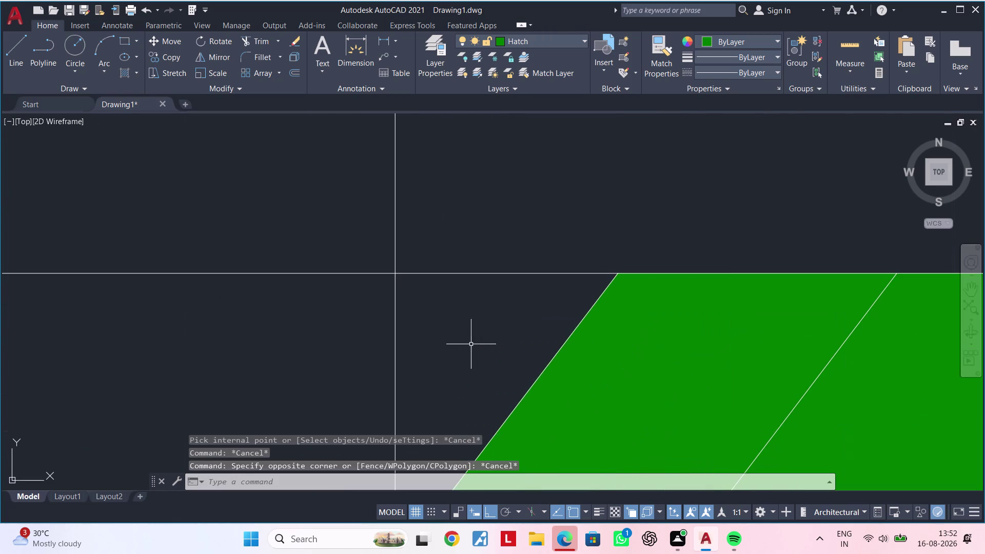
scroll(up, 3)
scroll(down, 3)
middle_drag(477, 322, 488, 308)
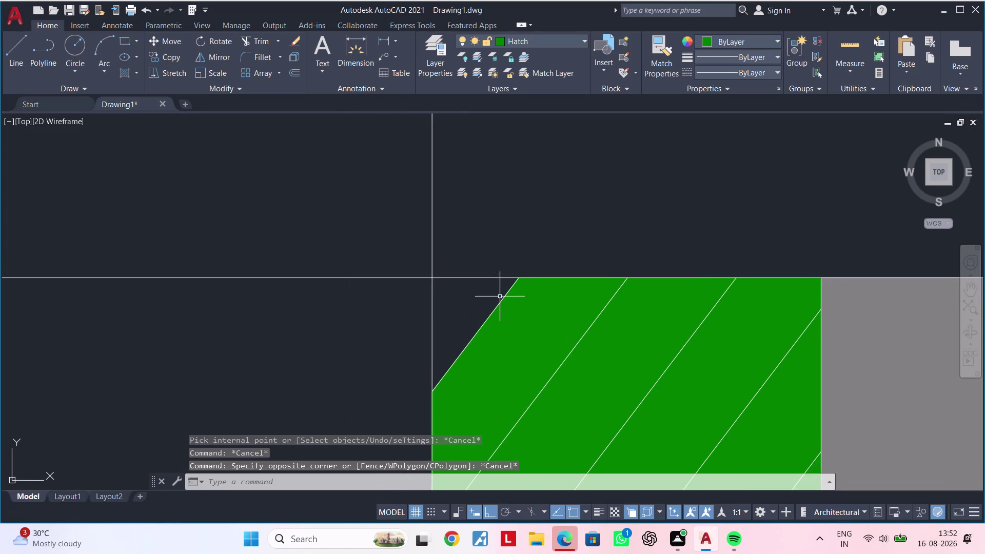
scroll(up, 3)
text(ex)
key(space)
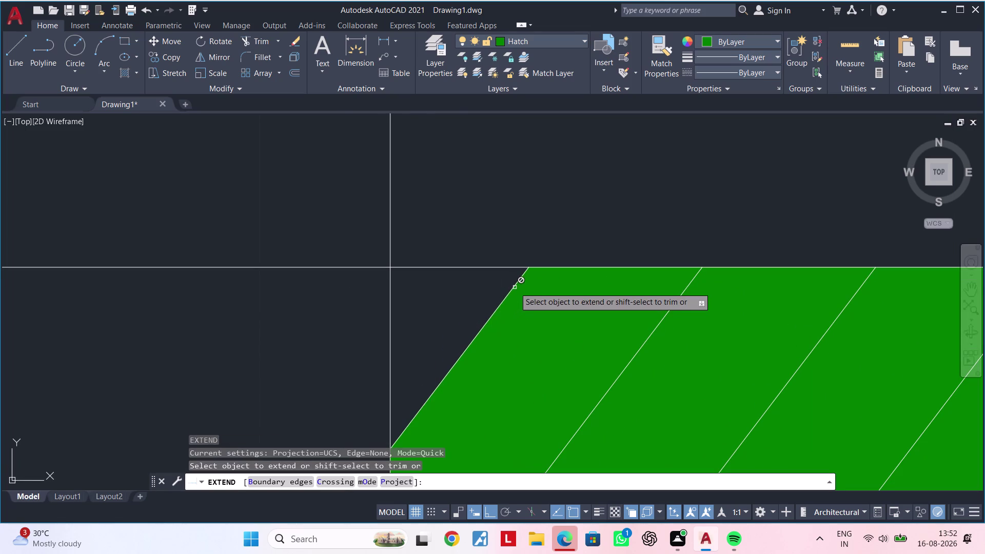
click(515, 283)
key(Escape)
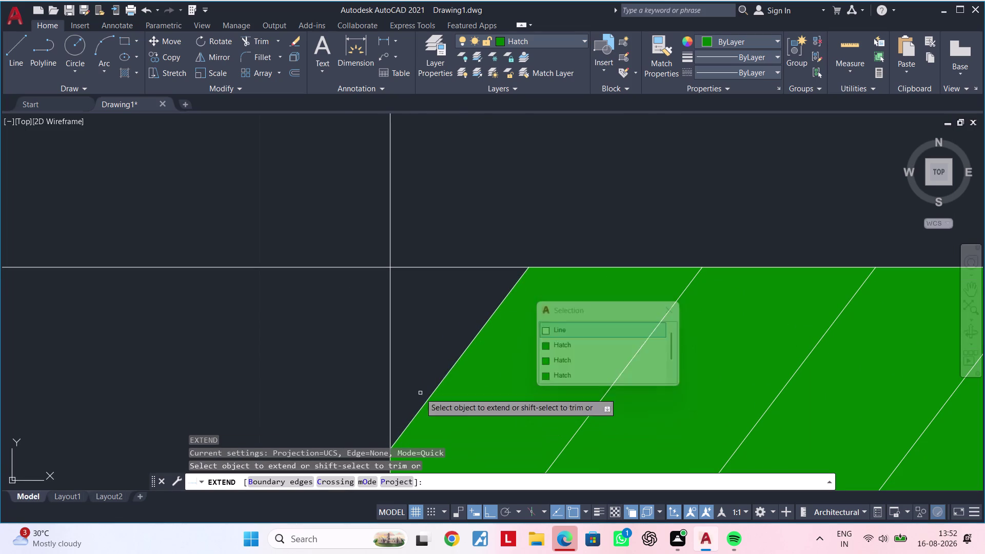
key(Escape)
scroll(down, 3)
middle_drag(439, 320, 440, 290)
key(Escape)
click(487, 354)
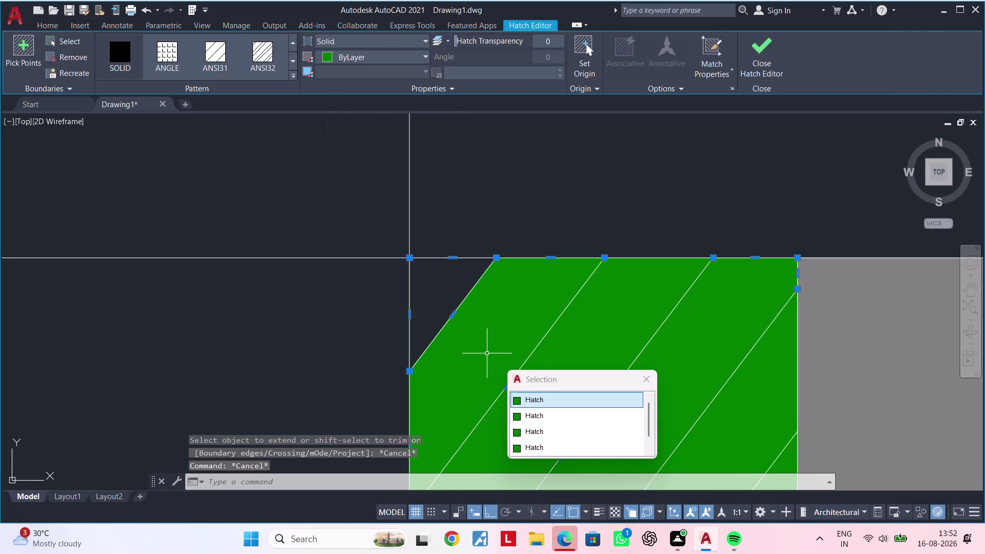
scroll(down, 3)
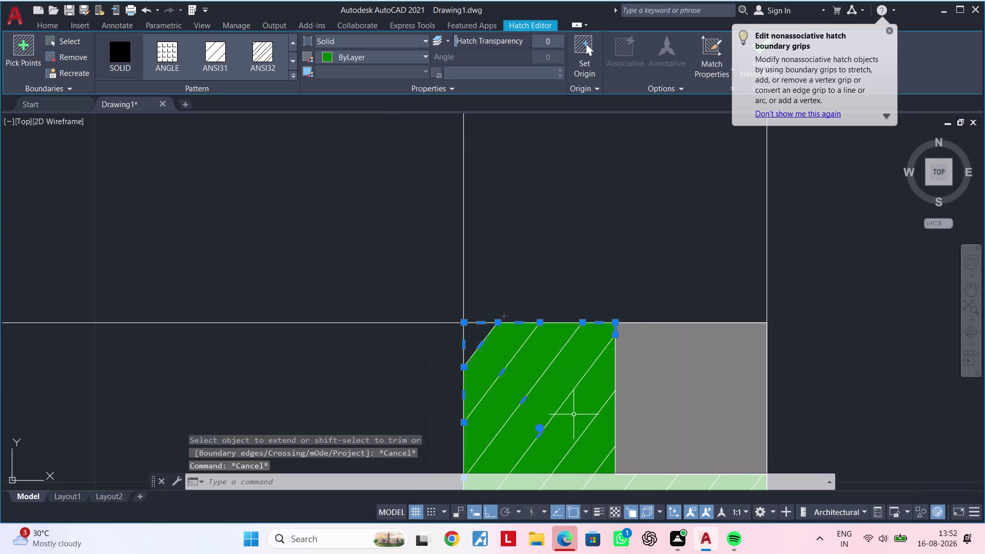
middle_drag(573, 414, 518, 307)
scroll(down, 3)
middle_drag(552, 366, 507, 293)
key(Escape)
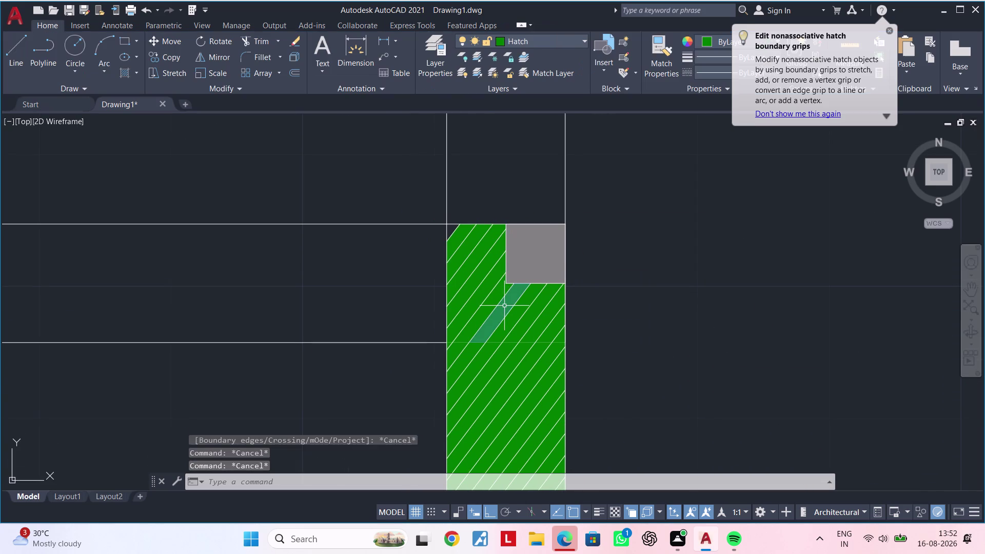
key(Escape)
scroll(up, 3)
Delete the small hatch sliver and stray fragments beside the column.
key(Escape)
text(tr)
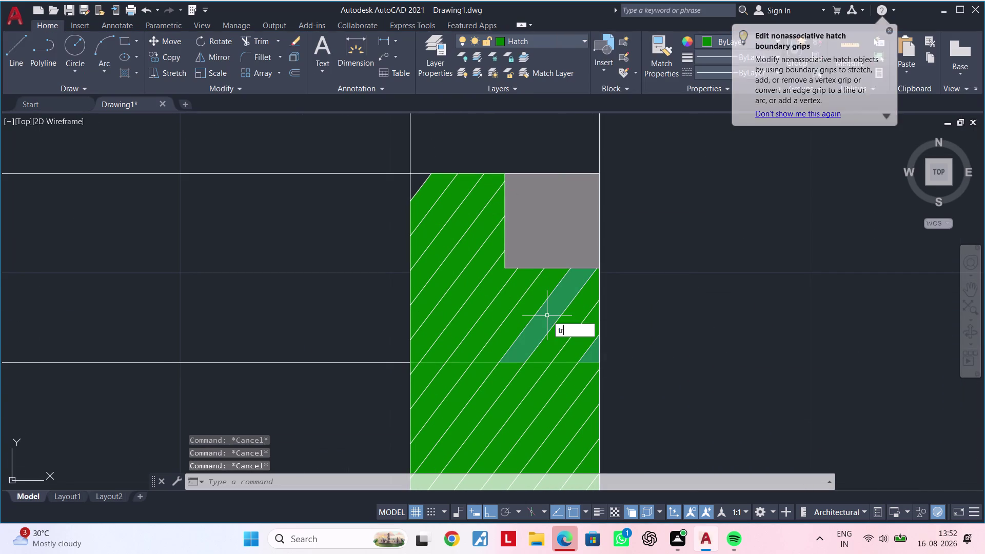
key(space)
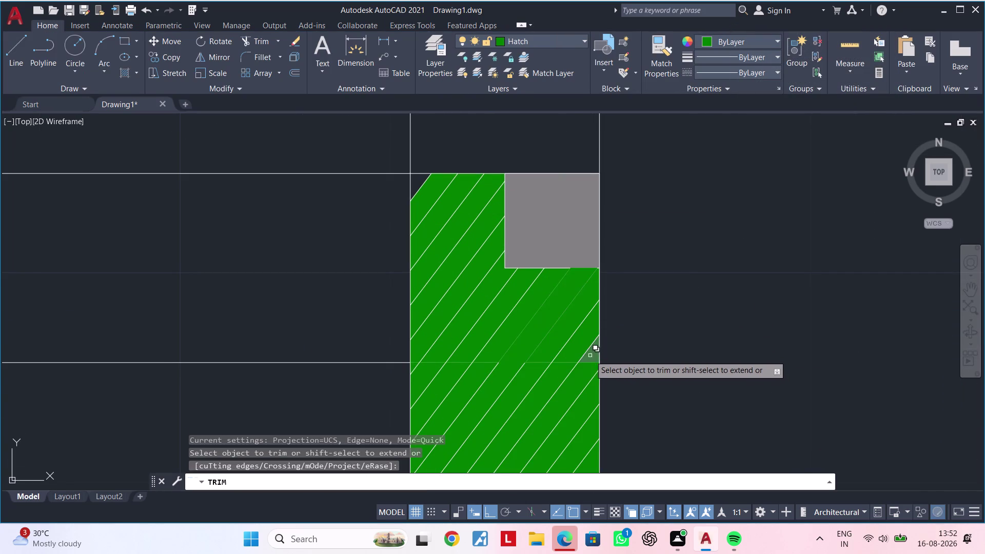
key(Escape)
click(564, 338)
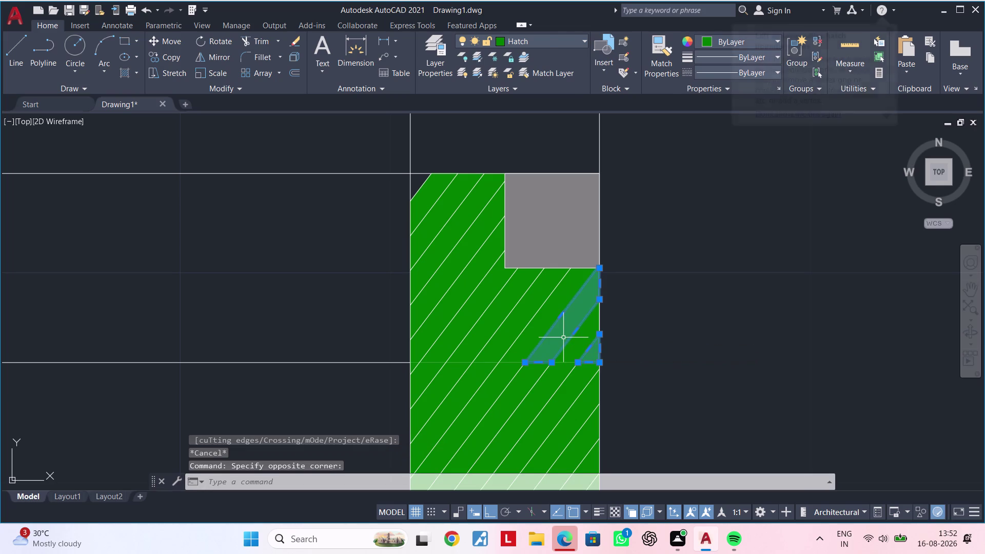
key(Delete)
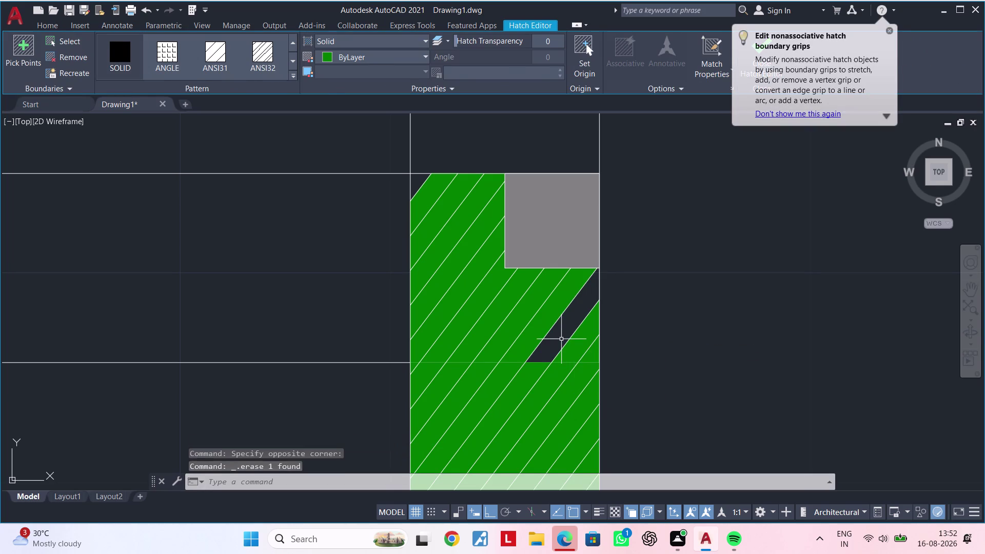
click(573, 347)
key(Delete)
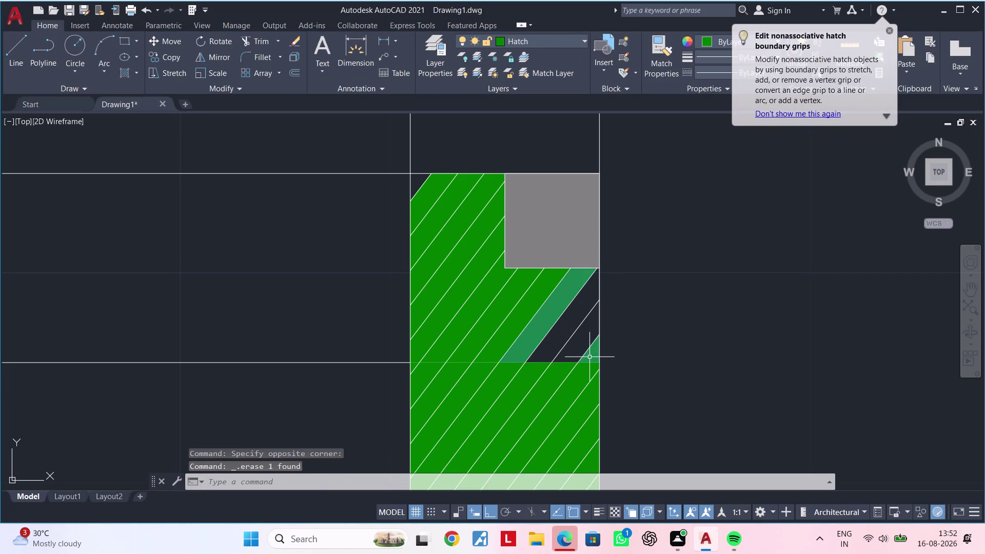
click(589, 358)
key(Delete)
click(516, 332)
key(Delete)
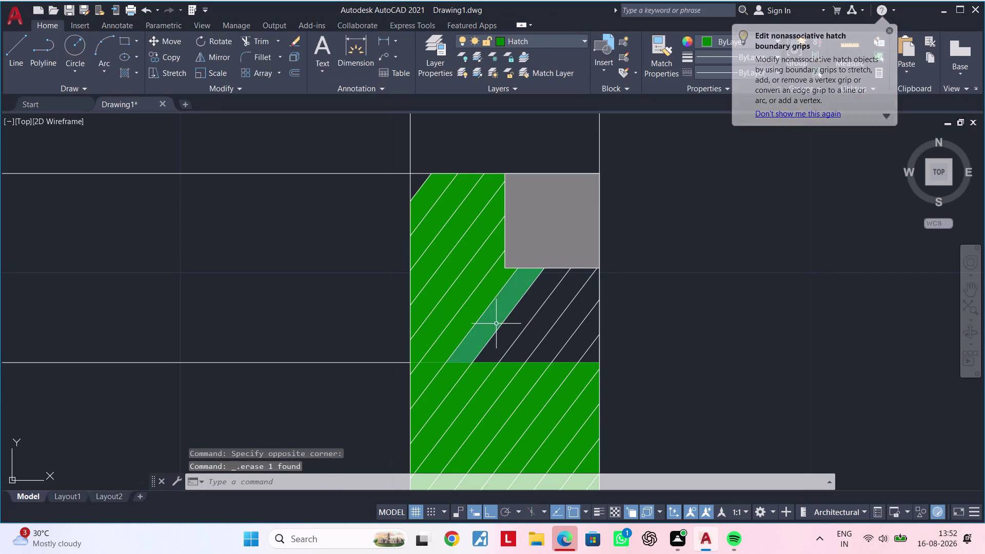
Delete the remaining green fill pieces beside the grey column.
click(494, 321)
key(Delete)
click(479, 309)
key(Delete)
click(464, 289)
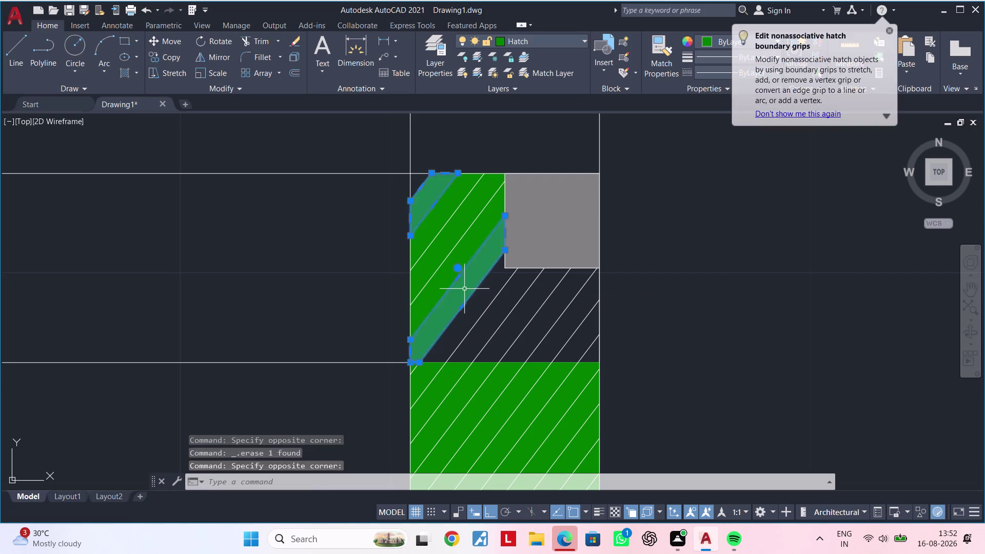
key(Delete)
click(448, 265)
key(Delete)
click(441, 258)
key(Delete)
click(432, 235)
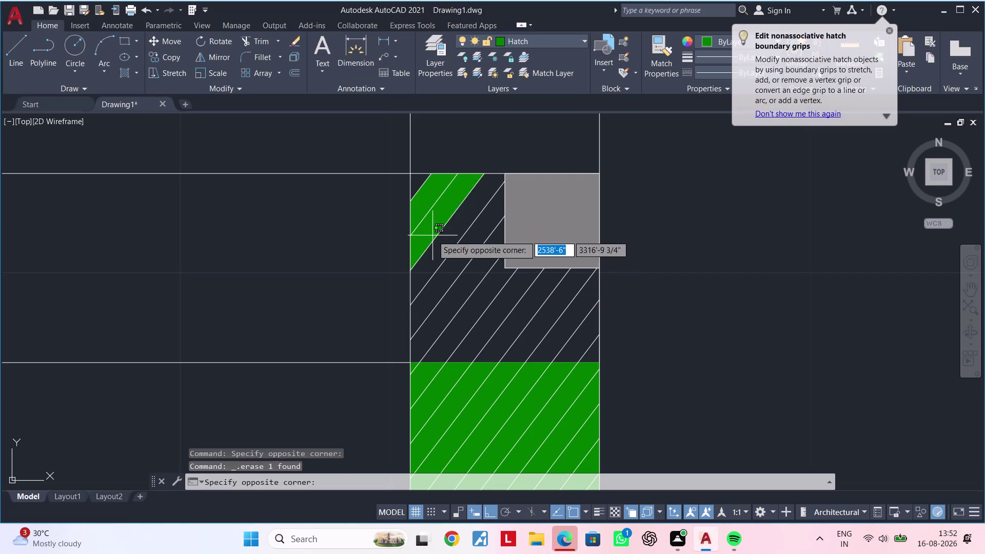
key(Delete)
Pan over the upper wall section's diagonal lines and clear active commands.
scroll(down, 3)
middle_drag(454, 260, 451, 277)
scroll(up, 3)
middle_drag(484, 292, 482, 287)
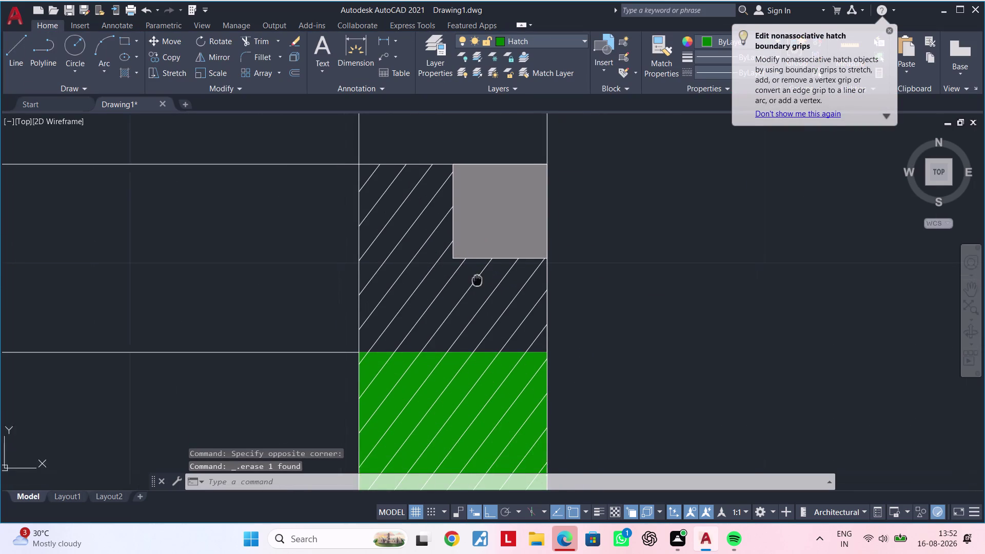
middle_drag(482, 287, 470, 270)
scroll(up, 3)
key(Escape)
key(Escape)
middle_drag(561, 358, 533, 318)
key(Escape)
scroll(up, 3)
Fence-trim the diagonal lines in the upper section near the grey column.
key(t)
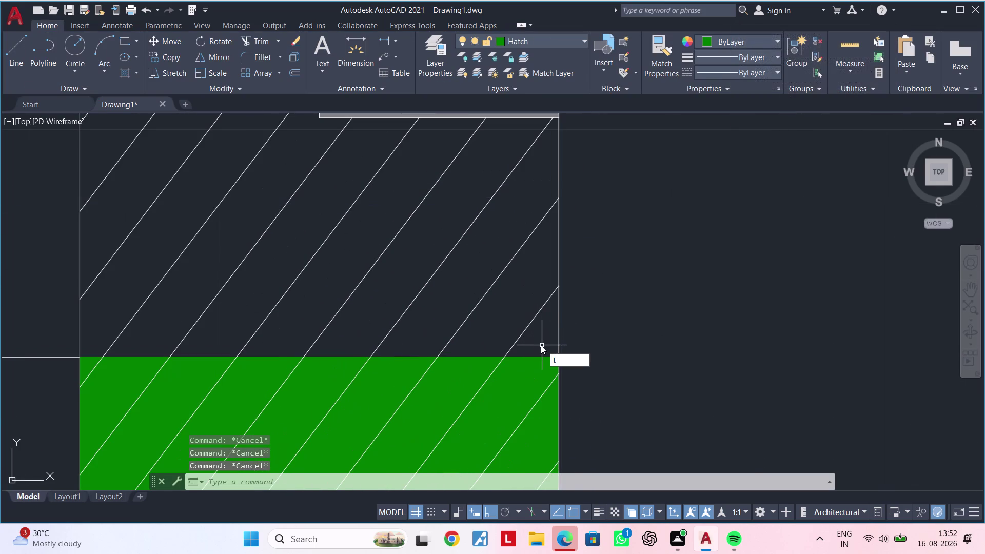
key(r)
key(space)
key(Escape)
key(t)
key(r)
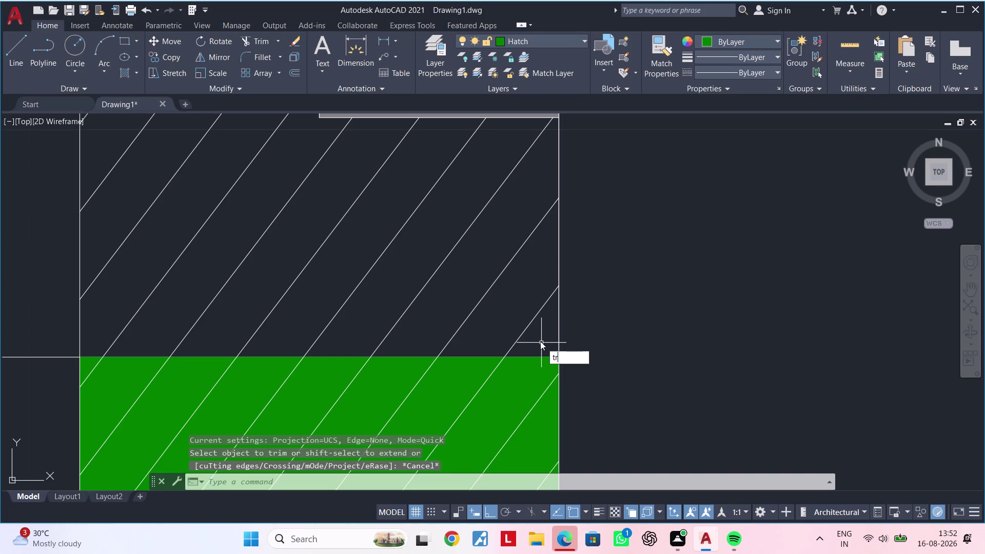
key(space)
drag(543, 341, 312, 167)
middle_drag(321, 211, 389, 328)
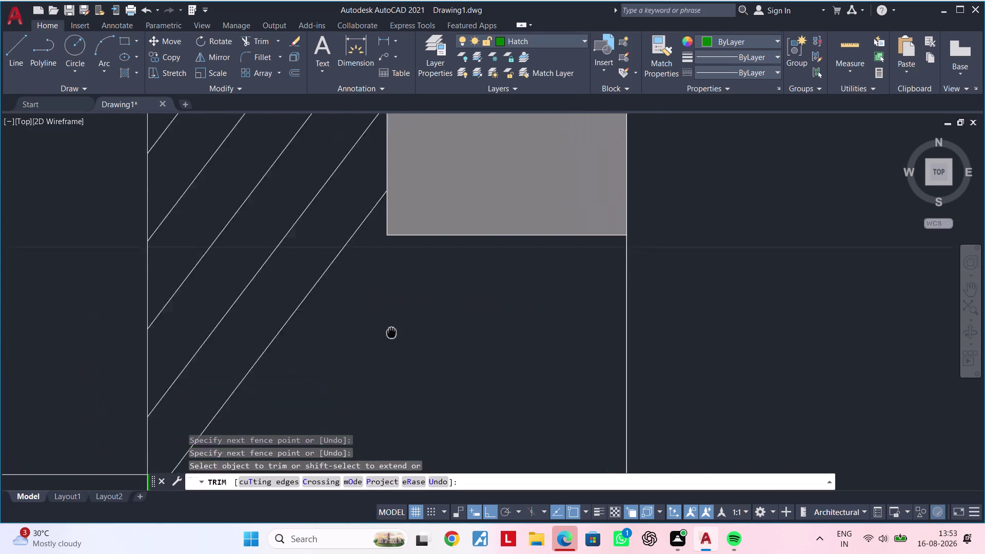
middle_drag(388, 329, 435, 386)
drag(411, 366, 311, 207)
scroll(down, 3)
Fence-trim the last diagonal lines in the upper section and end trimming.
middle_drag(315, 217, 330, 289)
drag(332, 284, 309, 247)
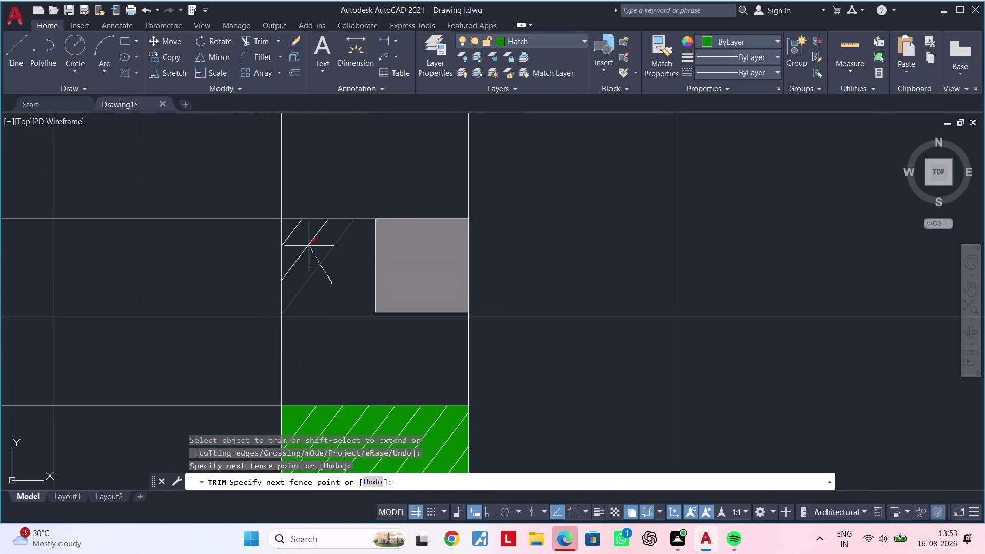
drag(309, 247, 294, 226)
scroll(down, 3)
middle_drag(323, 270, 319, 244)
key(Escape)
key(Escape)
key(Escape)
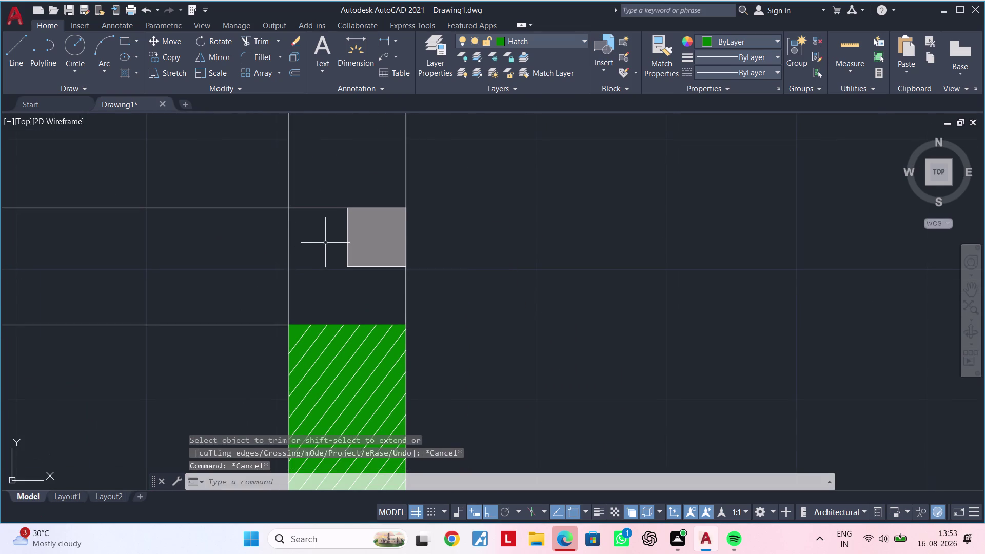
Hatch the empty upper section beside the column with solid green.
text(h)
key(space)
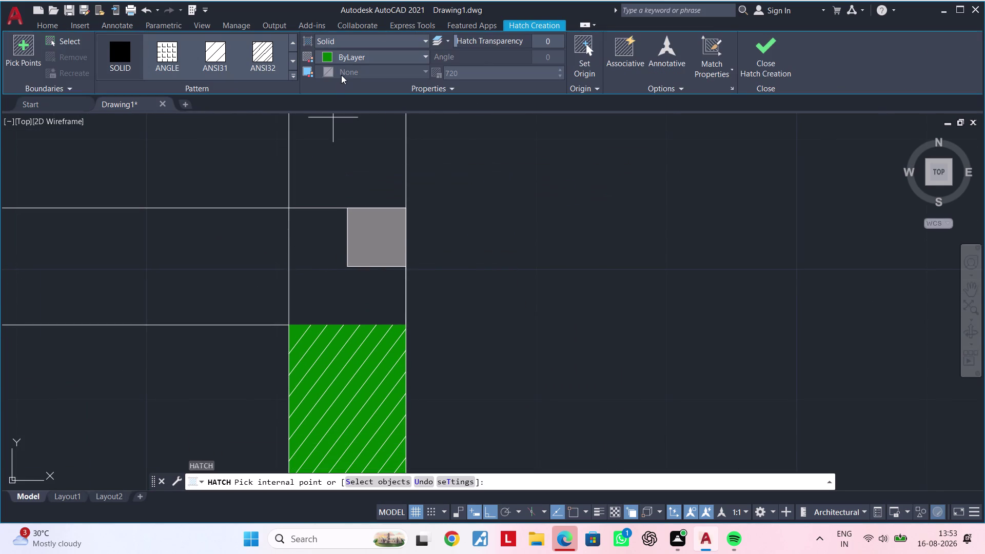
click(326, 283)
middle_drag(340, 298, 362, 286)
key(Escape)
key(Escape)
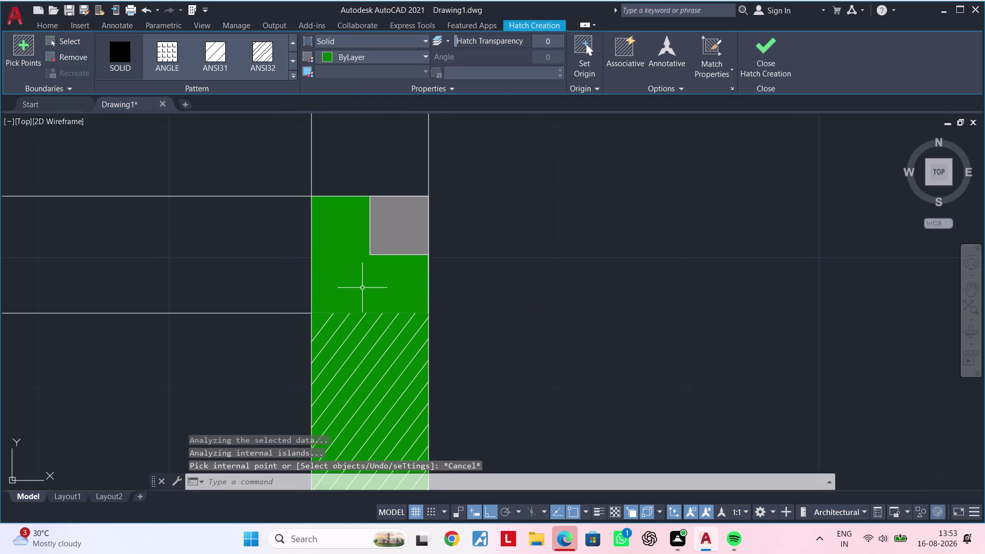
middle_drag(359, 297, 375, 283)
key(Escape)
key(Escape)
key(Escape)
key(Escape)
key(Escape)
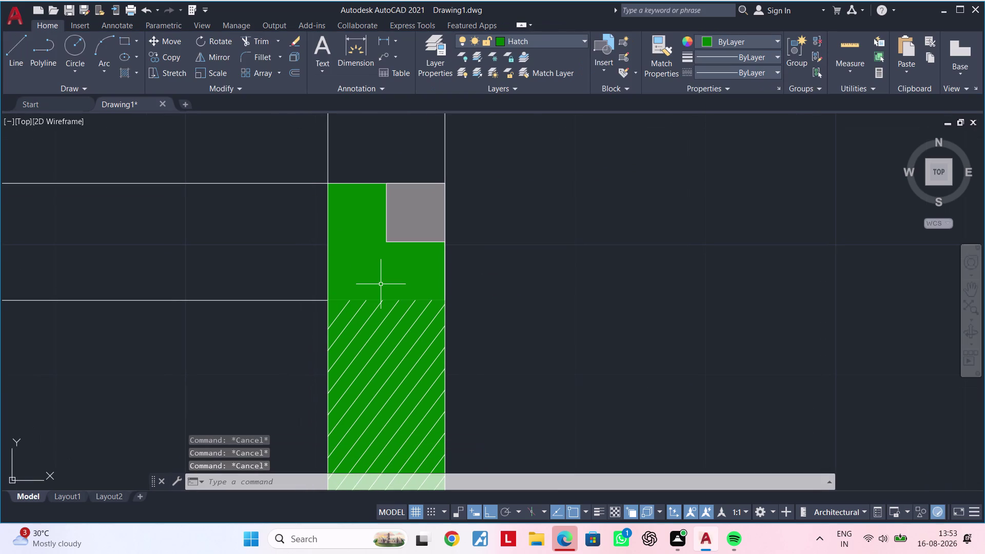
Extend the first diagonal hatch lines with EX up into the solid green area.
text(ex)
key(space)
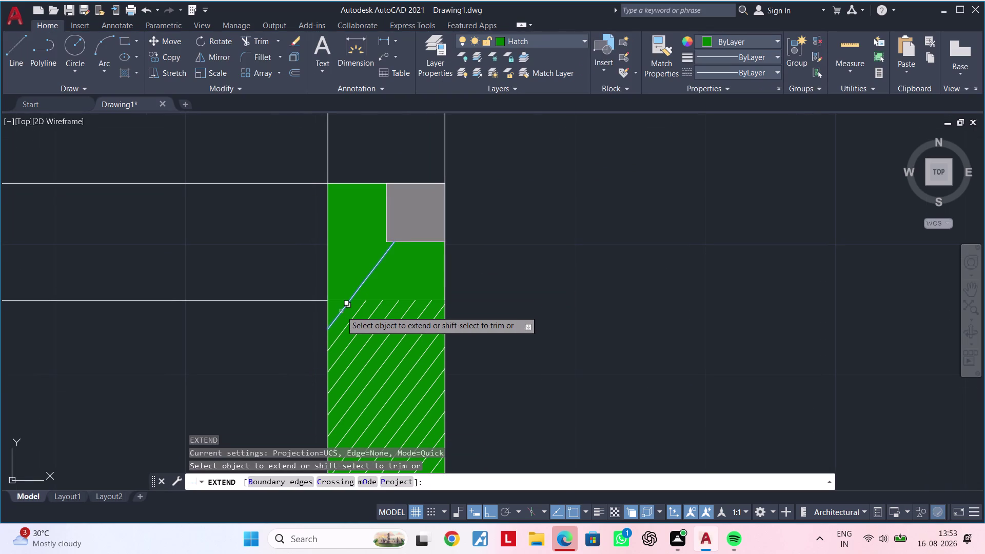
click(341, 311)
click(380, 358)
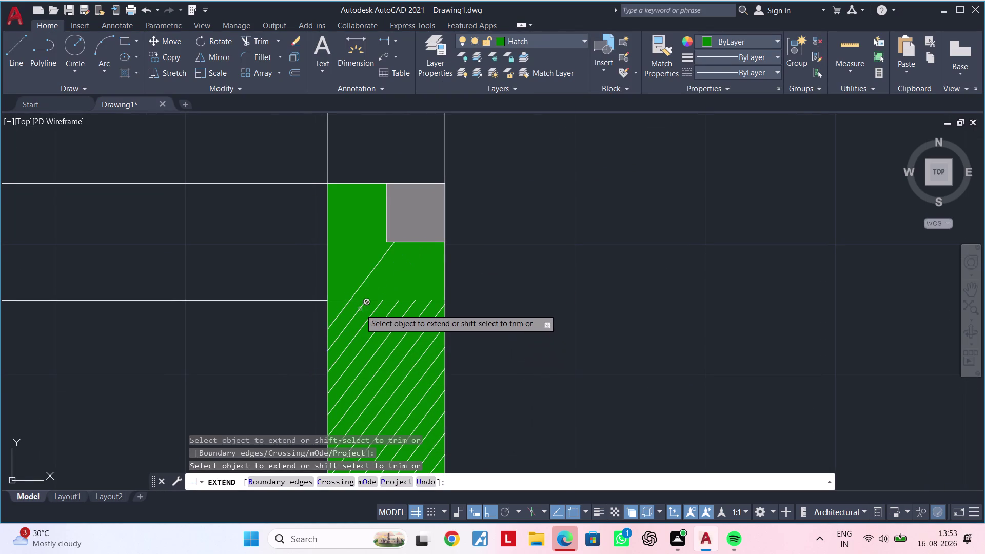
click(360, 309)
click(397, 354)
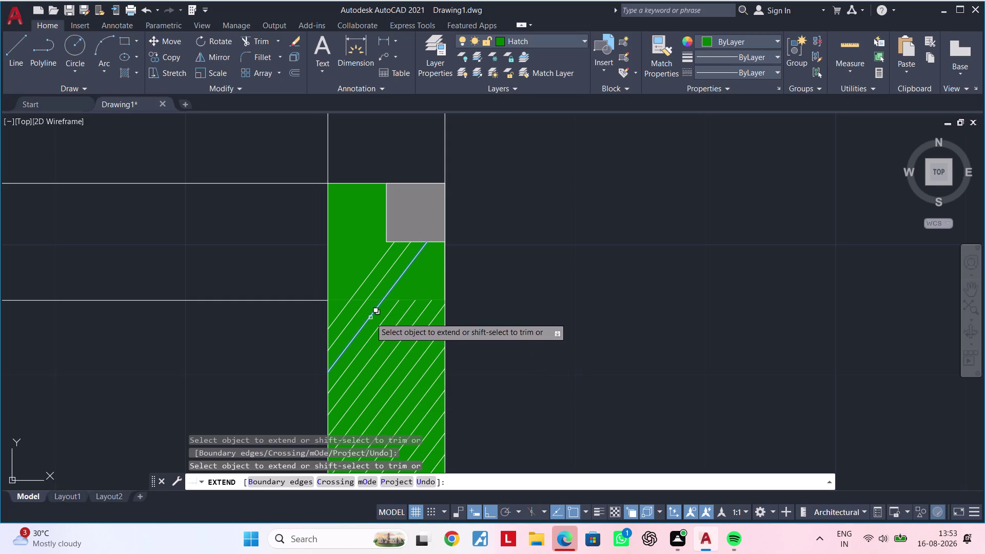
click(370, 317)
click(415, 363)
Extend the remaining diagonal lines upward toward the grey column, then end extending.
click(390, 311)
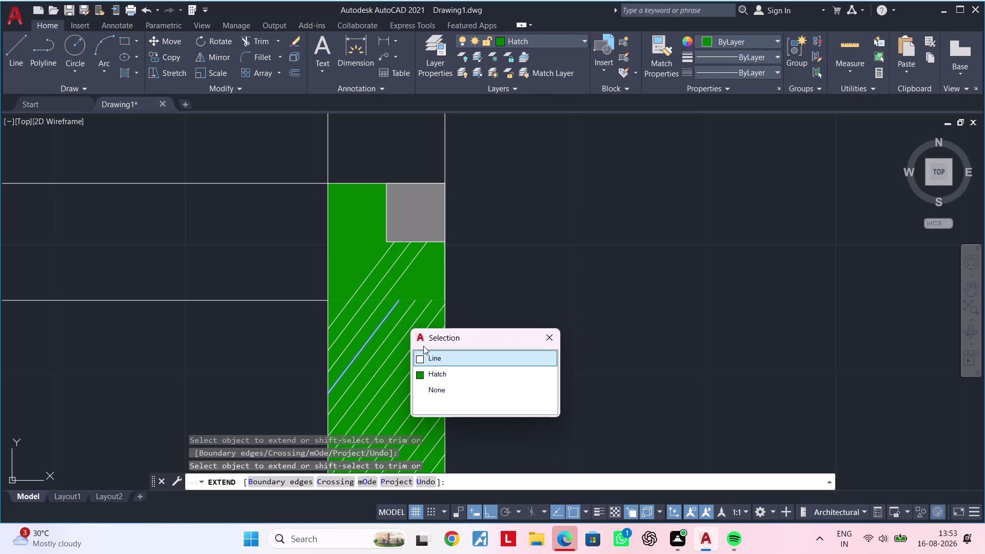
click(431, 355)
click(440, 360)
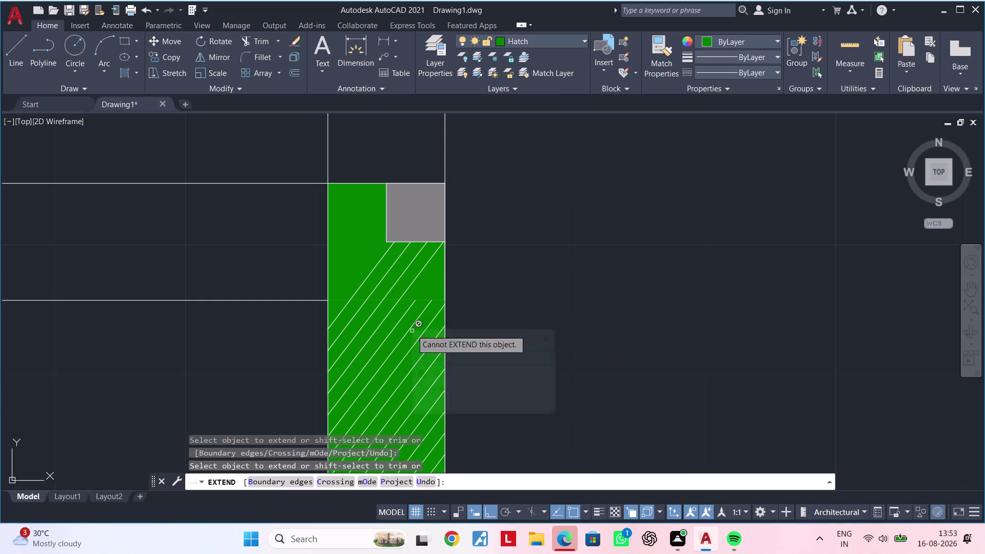
click(400, 317)
click(442, 360)
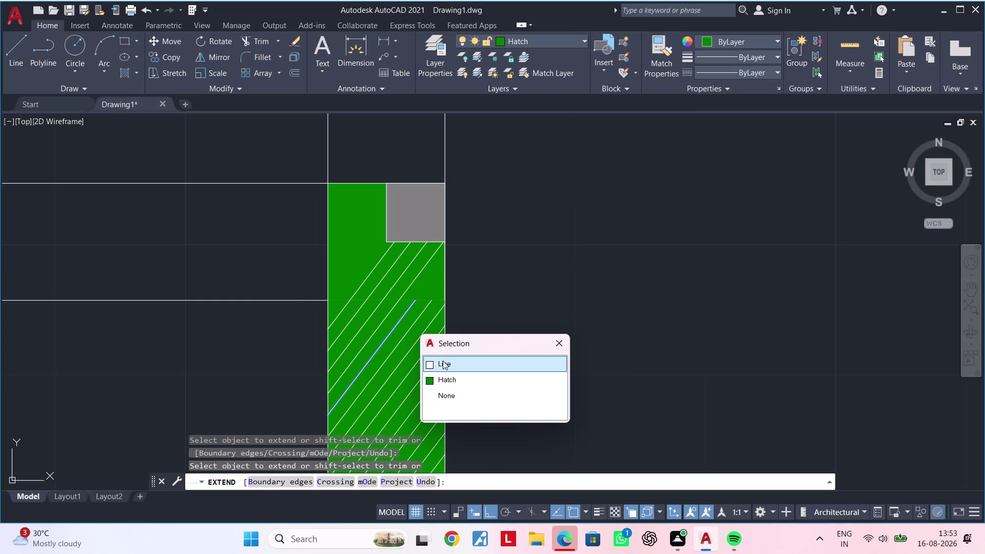
click(418, 321)
click(455, 365)
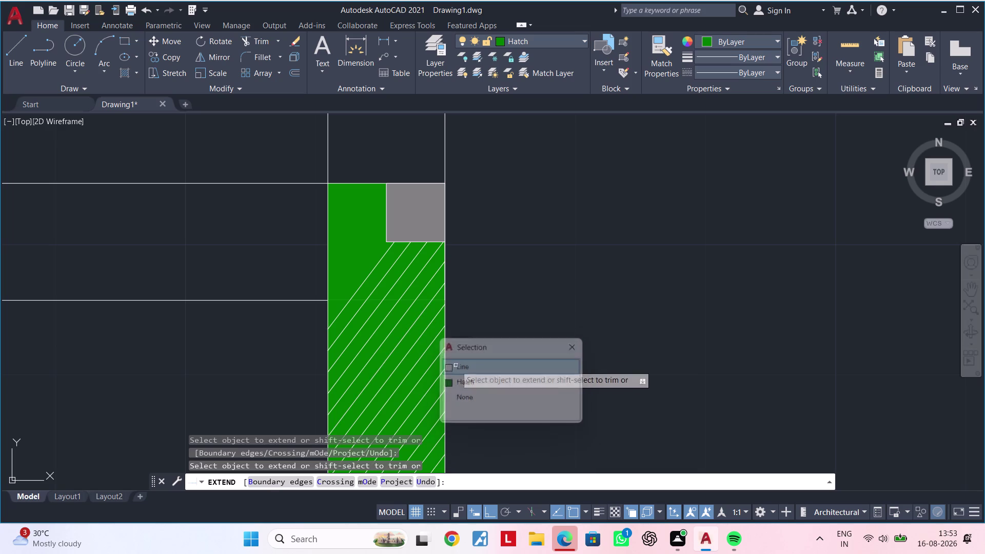
key(Escape)
middle_drag(368, 270, 452, 276)
key(Escape)
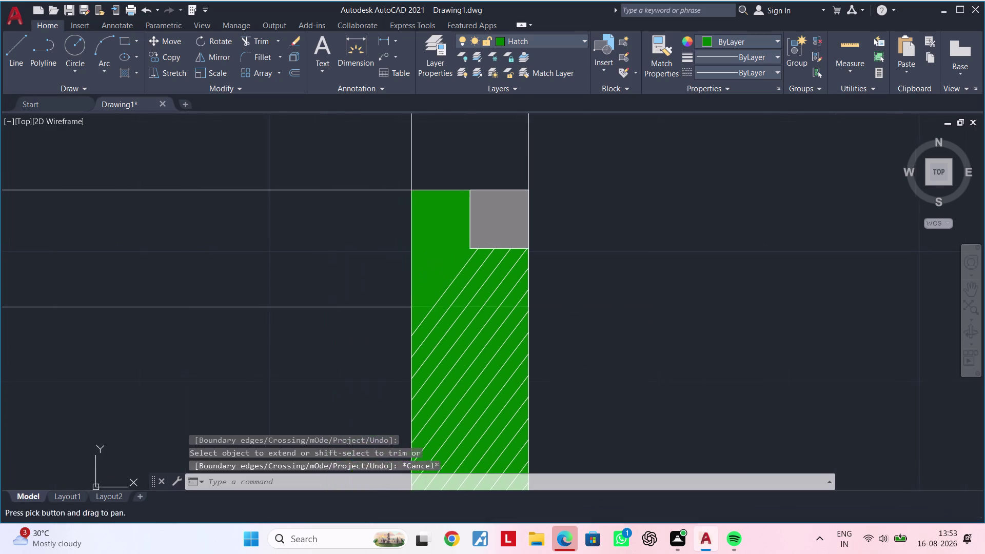
Offset a diagonal line 1" to its upper side.
scroll(up, 3)
key(Escape)
key(Escape)
text(of)
key(space)
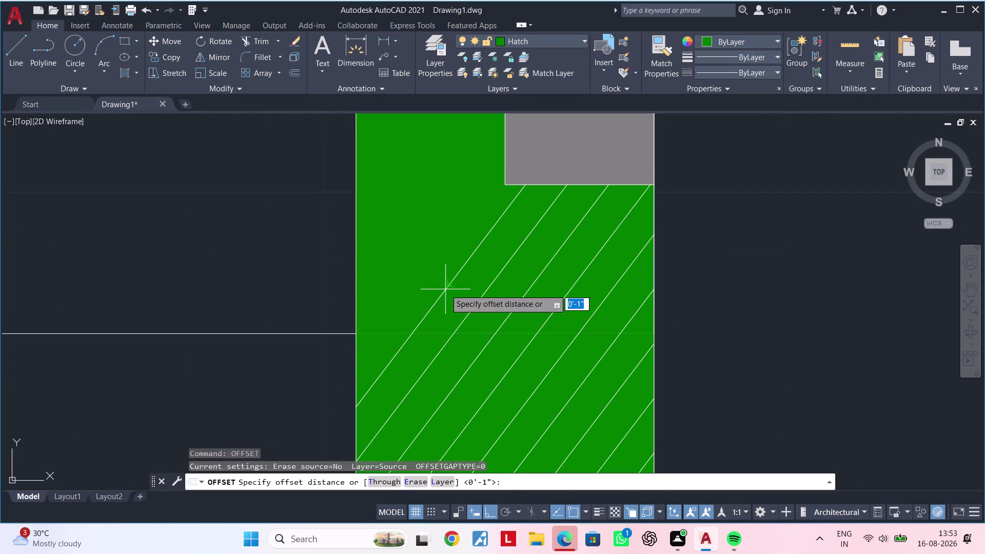
text(1")
key(Return)
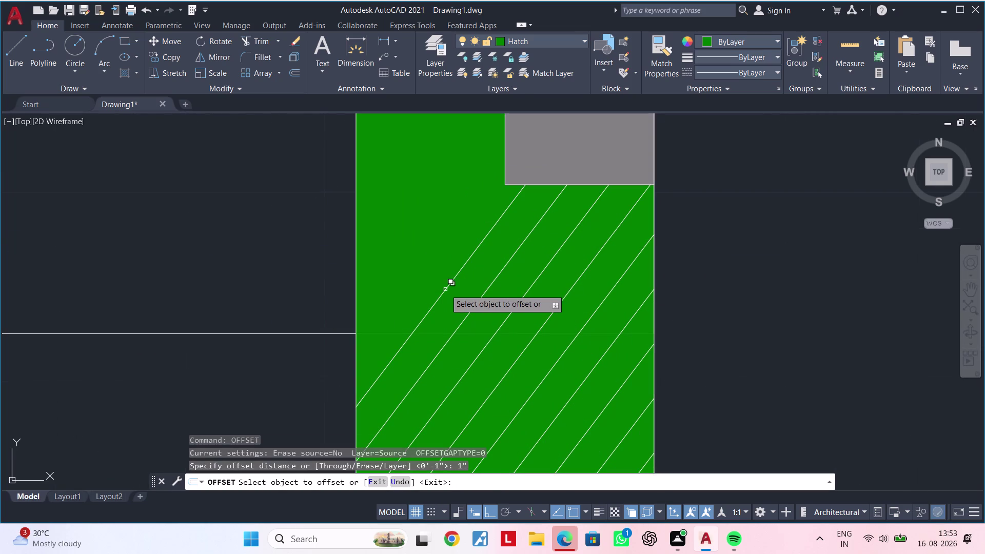
double_click(440, 297)
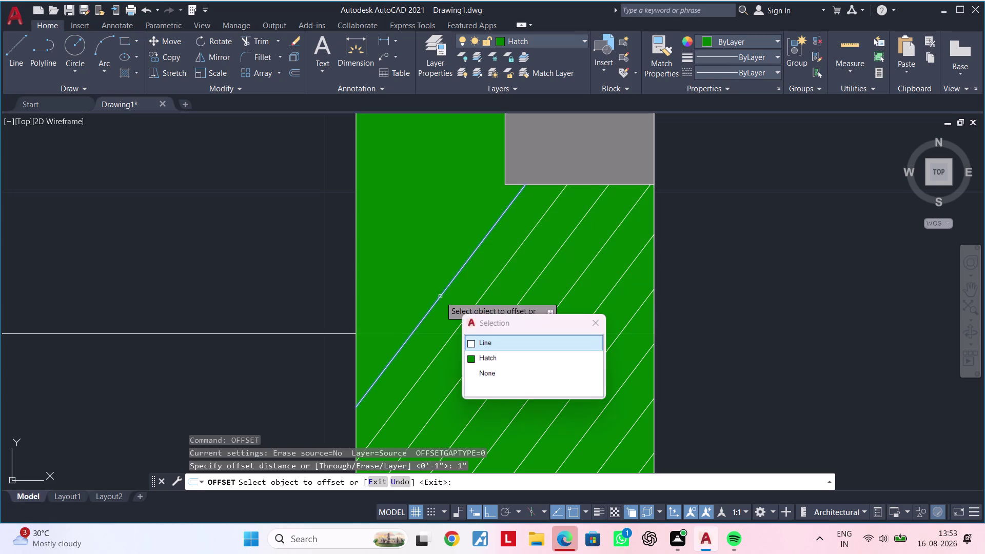
click(484, 343)
click(430, 256)
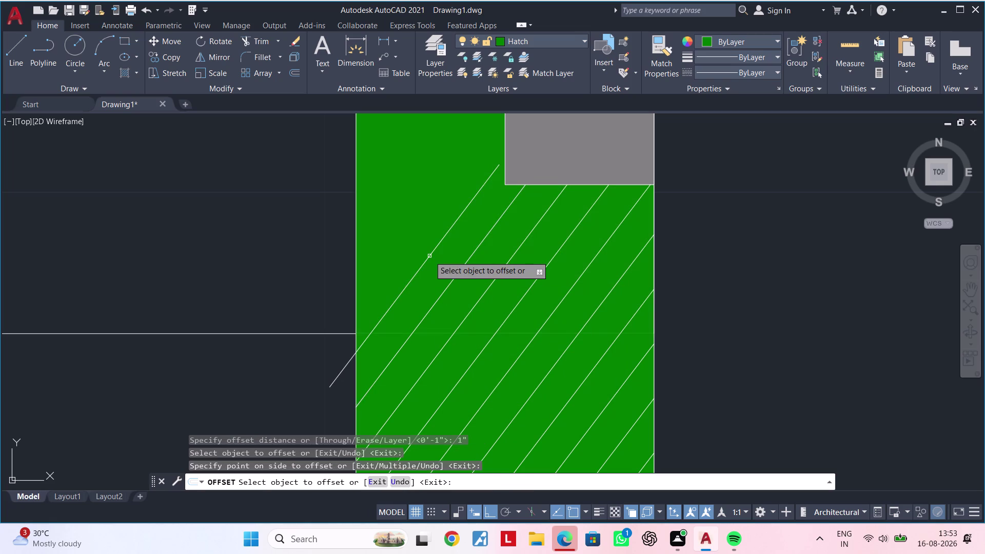
Keep adding 1" parallel copies of the newest diagonal line above.
click(429, 256)
click(480, 303)
click(404, 193)
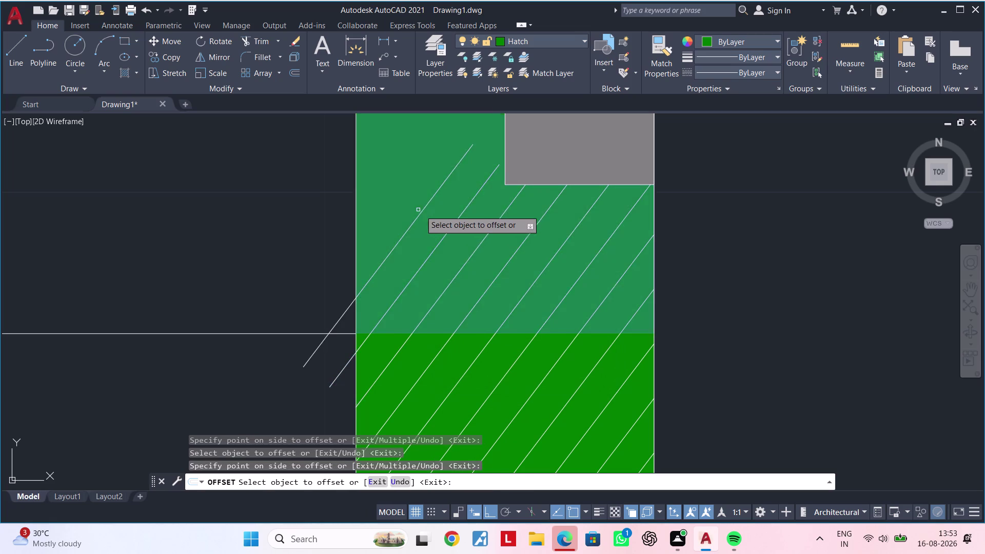
click(420, 211)
click(464, 253)
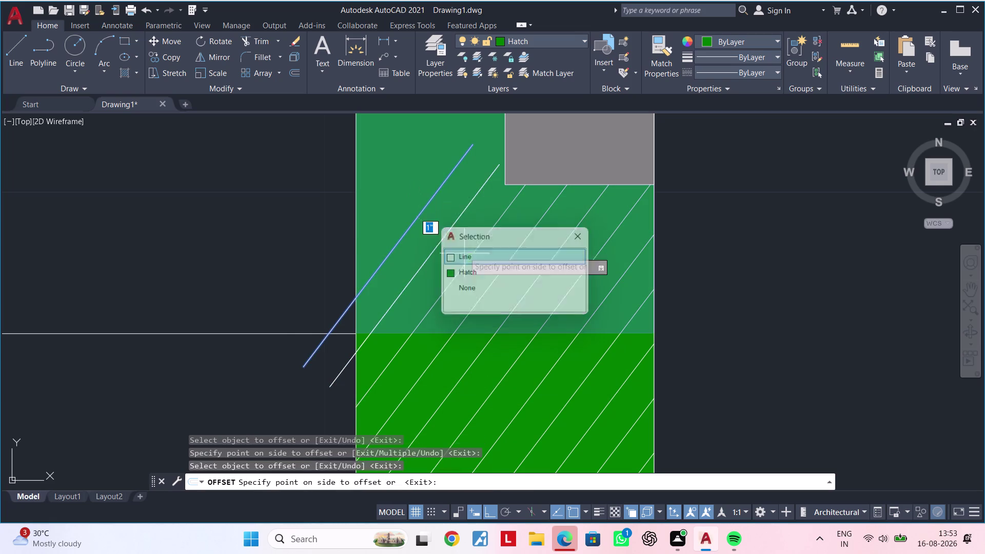
click(403, 153)
middle_drag(408, 167, 396, 292)
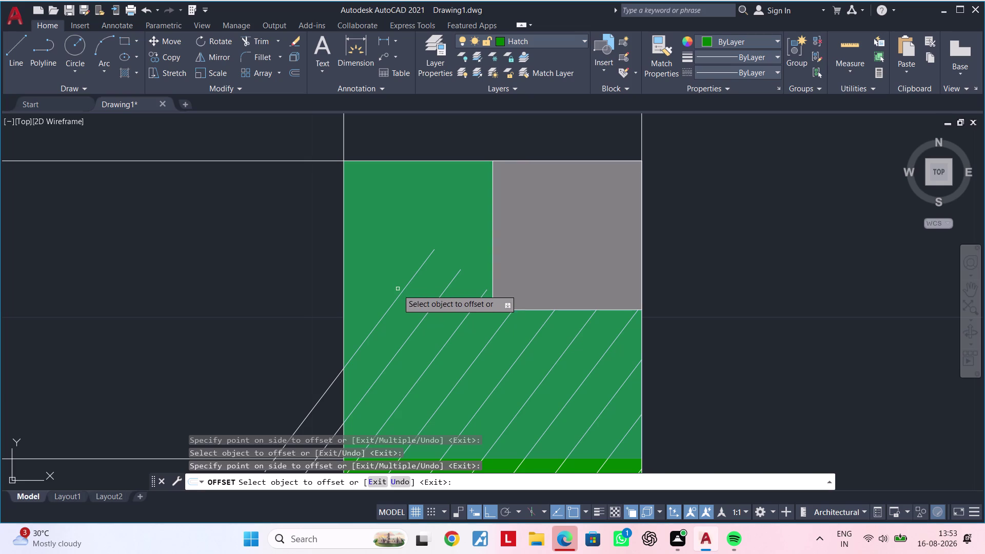
click(399, 294)
click(448, 341)
click(371, 212)
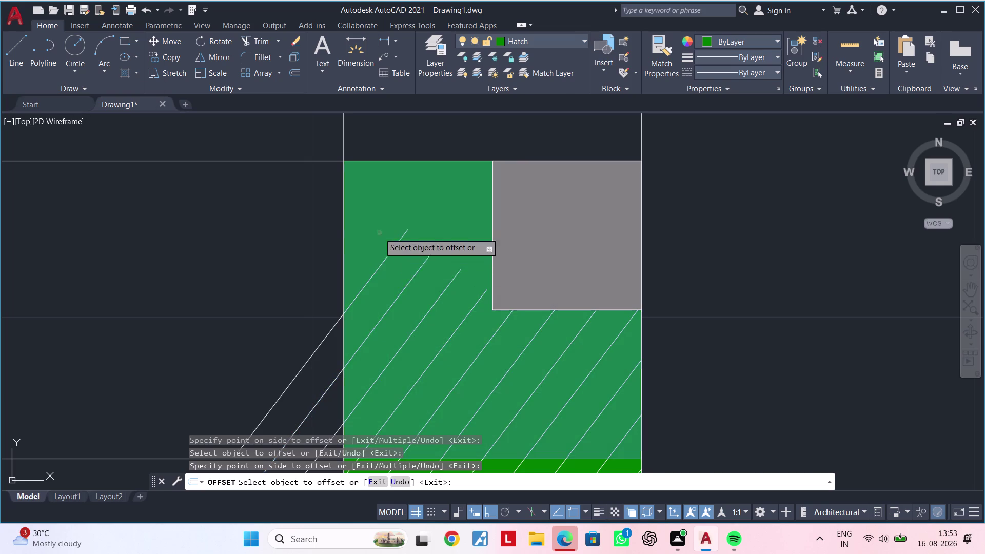
click(390, 253)
click(430, 295)
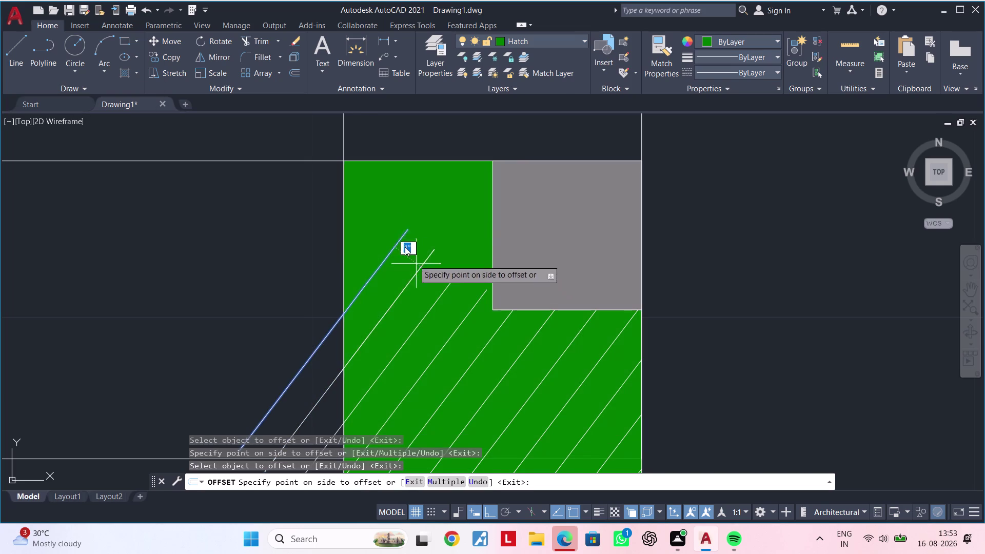
Add the last 1" copies toward the corner, past the wall's left edge, then stop offsetting.
click(380, 214)
click(373, 218)
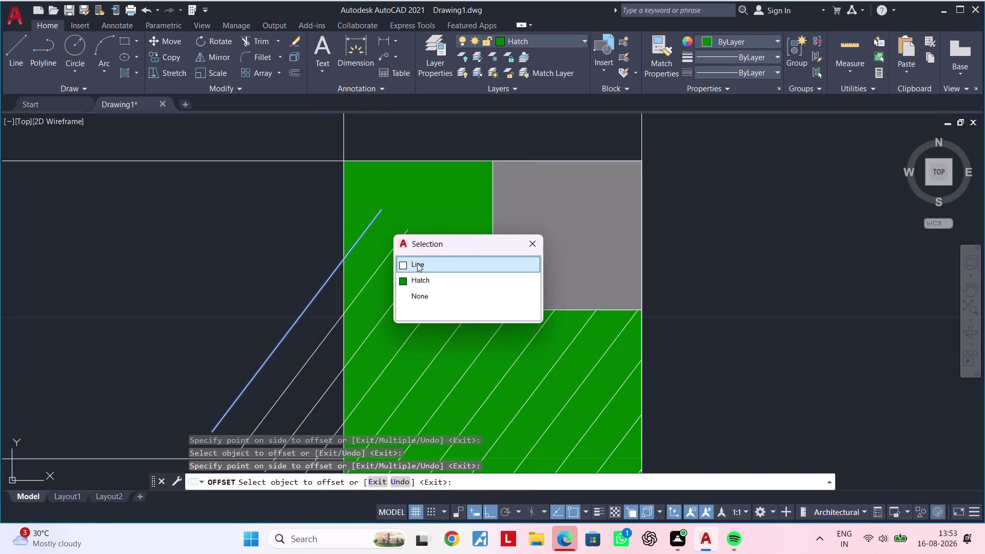
click(417, 263)
click(420, 266)
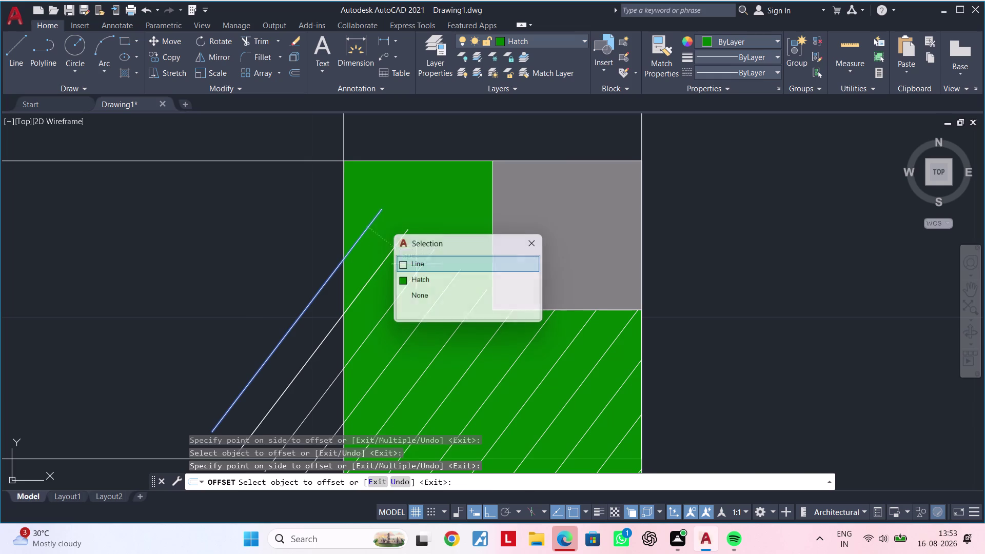
click(357, 179)
key(Escape)
key(Escape)
middle_drag(283, 187, 270, 166)
key(Escape)
key(Escape)
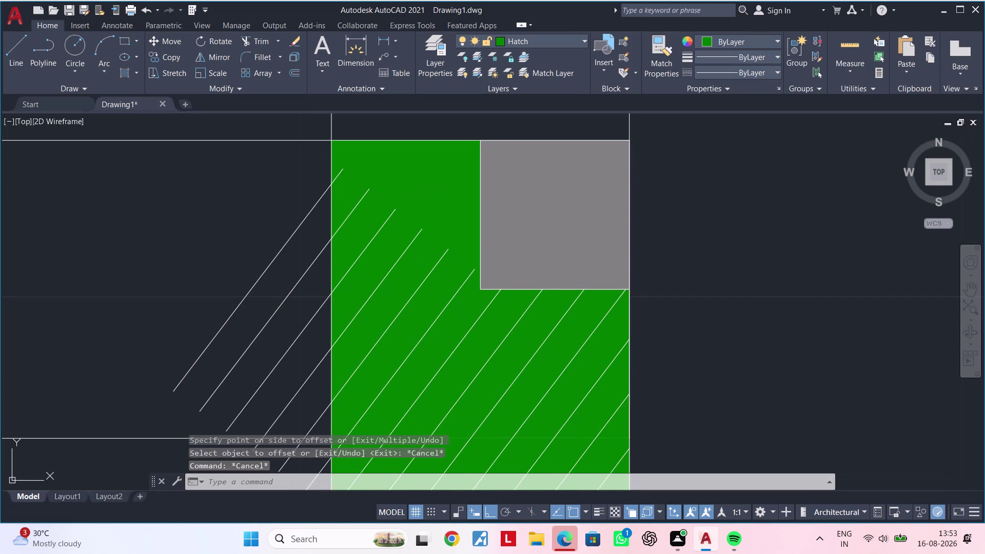
key(e)
key(Escape)
key(Escape)
Extend the first short diagonal lines up to the wall's top edge.
text(e)
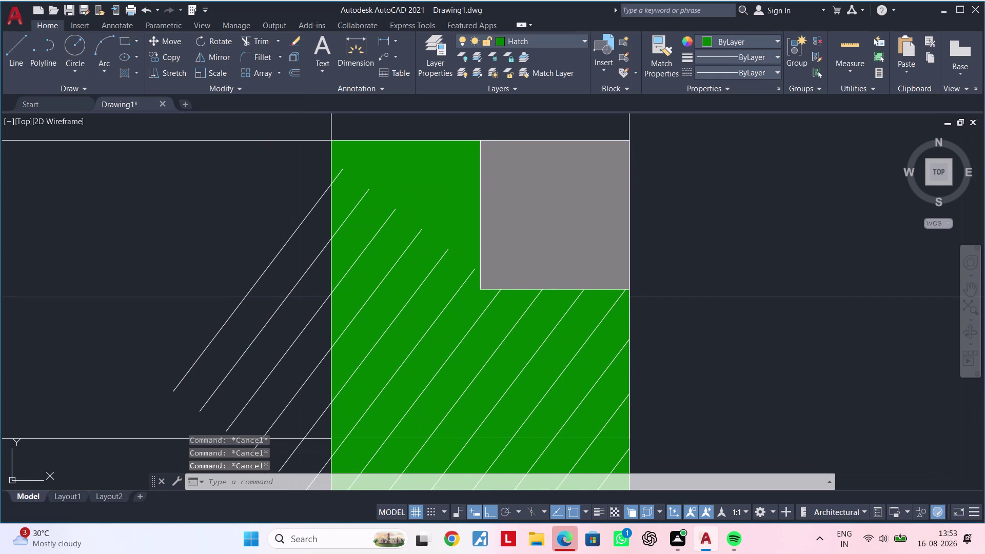
text(x)
key(space)
click(340, 173)
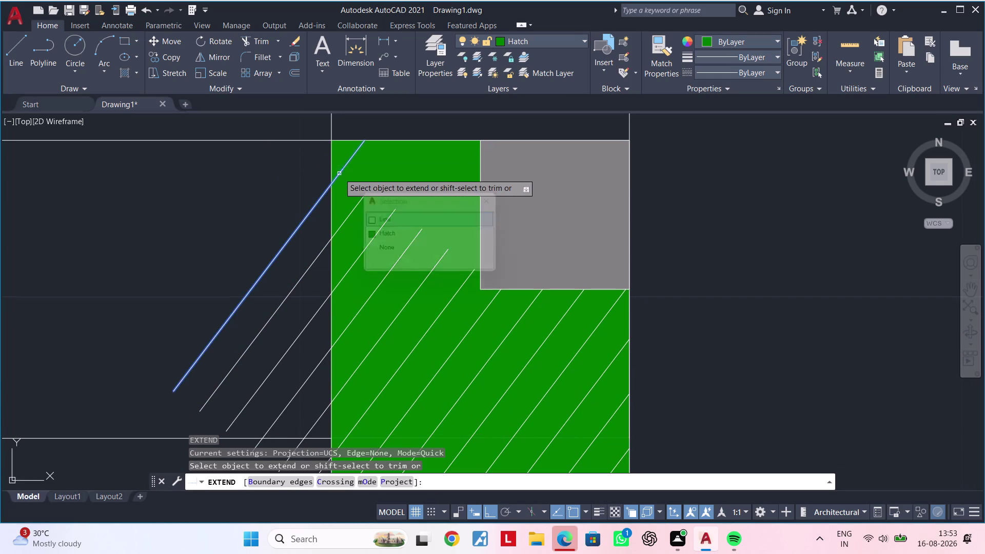
click(378, 217)
click(362, 197)
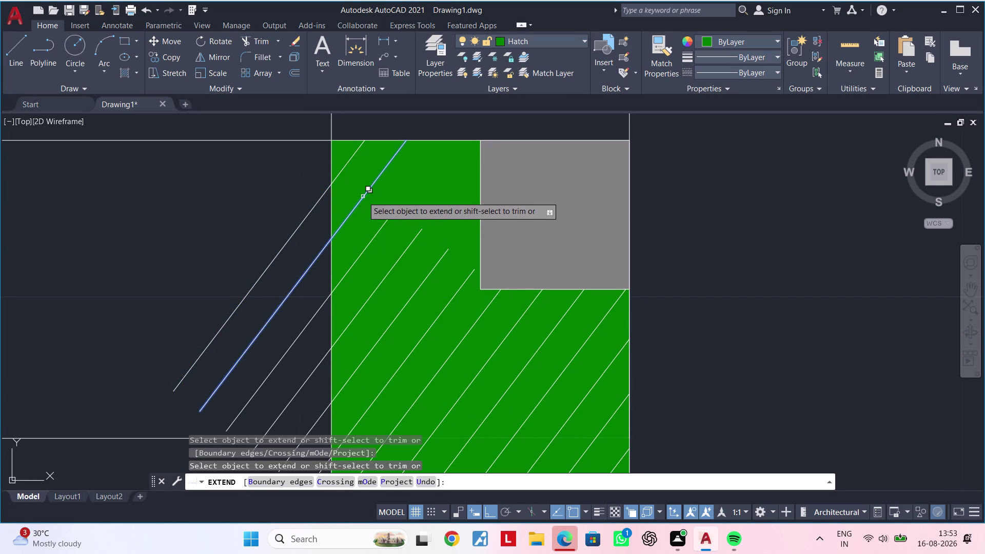
click(410, 241)
click(386, 224)
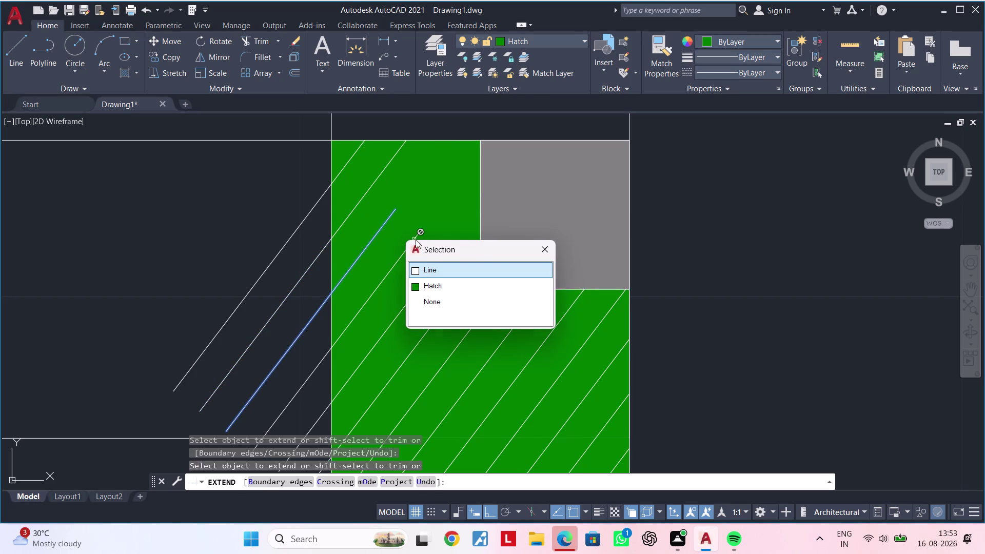
Extend the remaining short diagonal lines up to the grey column.
click(431, 269)
click(406, 249)
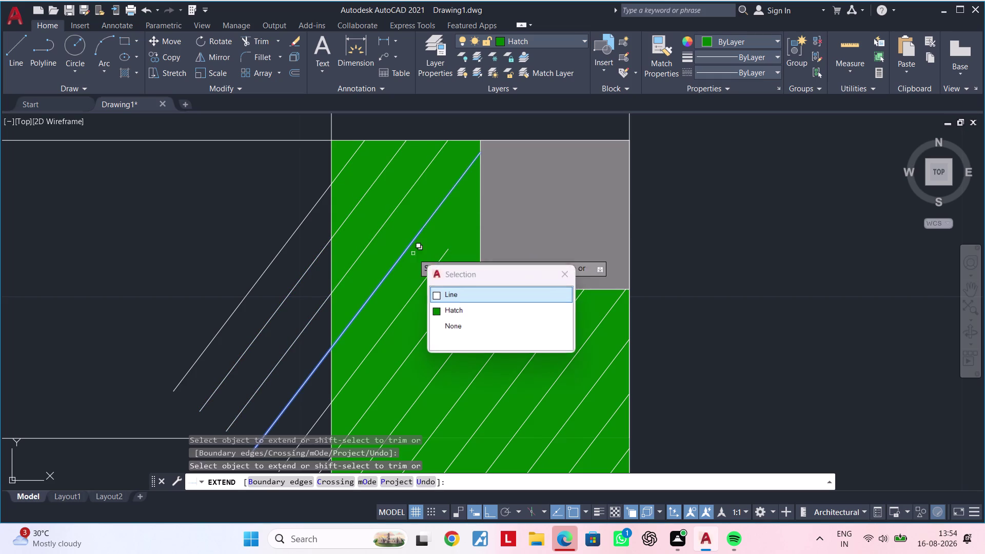
click(457, 291)
click(433, 272)
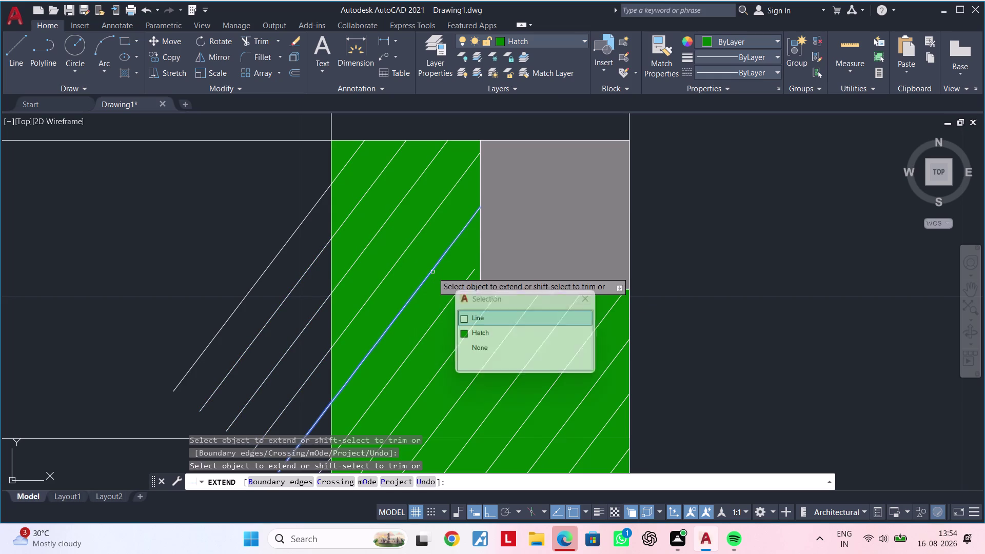
click(474, 319)
click(458, 288)
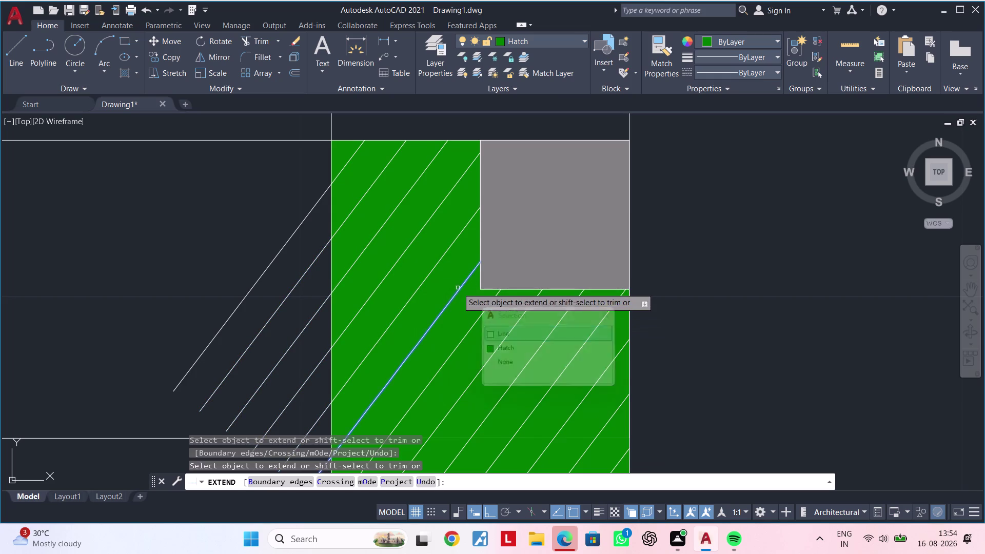
click(507, 338)
scroll(down, 3)
middle_drag(431, 265, 433, 245)
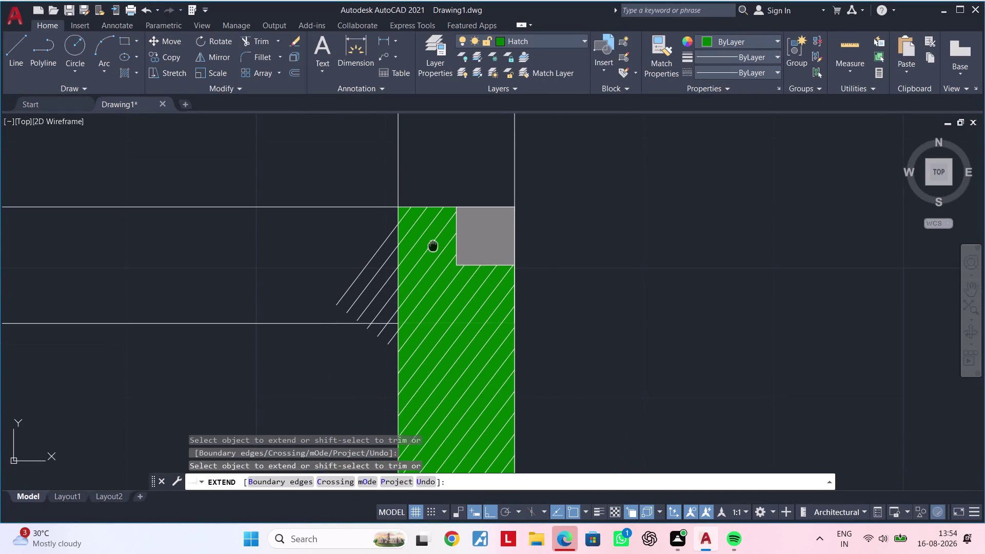
Fence-trim the stray diagonal lines sticking out left of the wall.
middle_drag(433, 246, 433, 243)
key(Escape)
key(Escape)
key(Escape)
text(tr)
key(space)
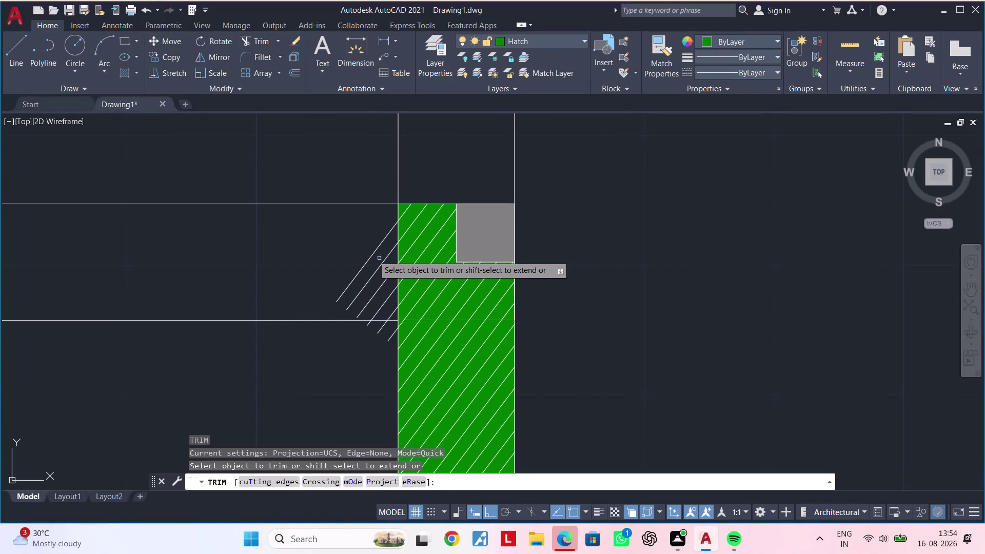
click(358, 247)
drag(371, 257, 391, 287)
click(395, 294)
click(368, 268)
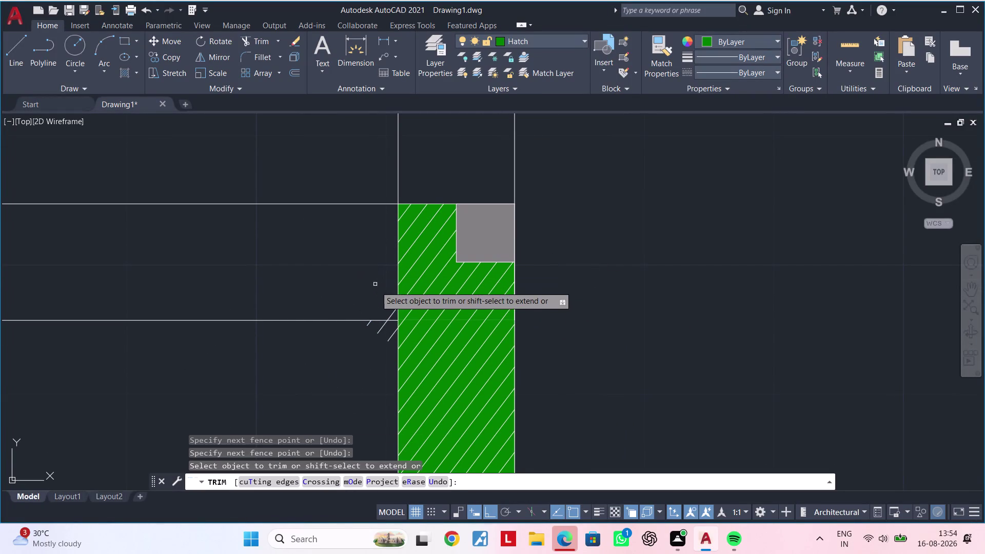
Trim the four leftover stray line stubs, then end trimming.
middle_drag(375, 277, 370, 229)
scroll(up, 3)
click(347, 294)
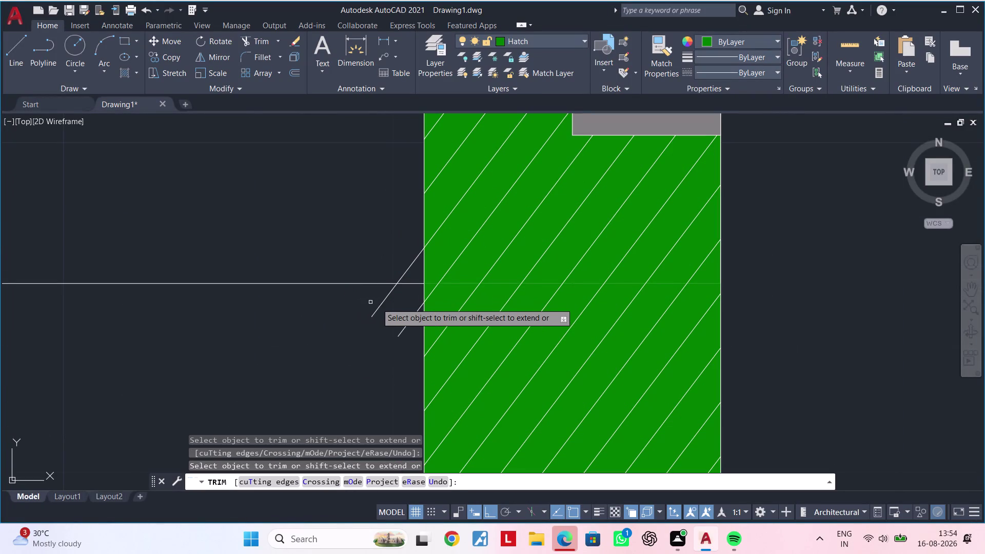
click(381, 304)
click(411, 264)
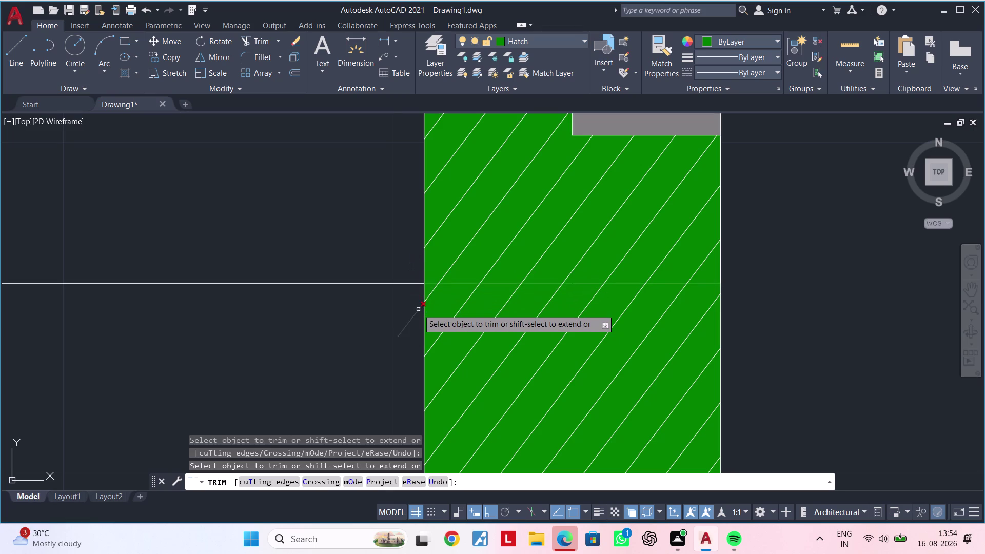
click(418, 309)
scroll(down, 3)
middle_drag(393, 323, 359, 304)
key(Escape)
key(Escape)
middle_drag(352, 299, 343, 266)
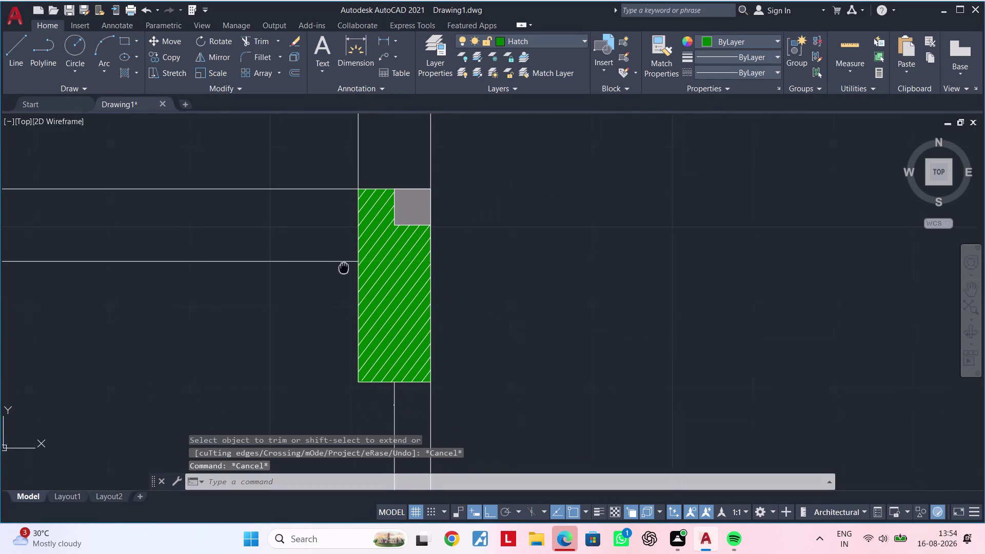
key(Escape)
middle_drag(343, 267, 342, 265)
key(Escape)
middle_drag(343, 262, 330, 270)
key(Escape)
key(Escape)
key(Escape)
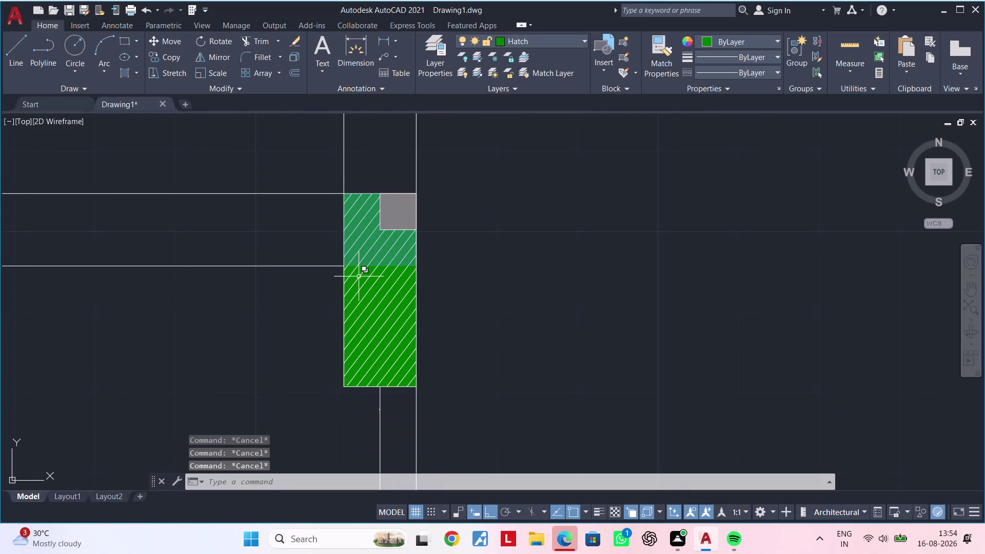
key(Escape)
key(Escape)
key(Escape)
key(Escape)
middle_drag(316, 259, 297, 273)
key(Escape)
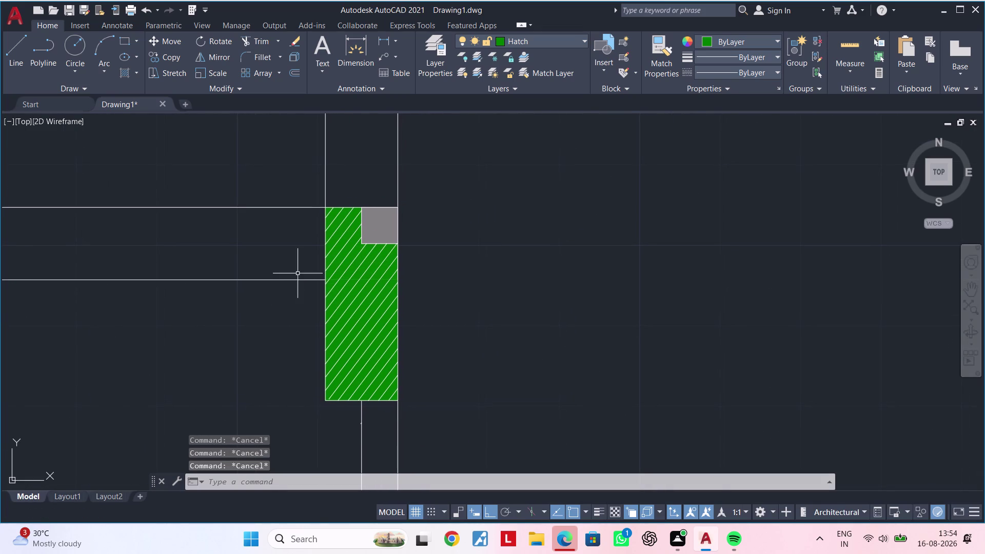
key(Escape)
key(Escape)
key(Escape)
key(Escape)
key(Escape)
scroll(down, 3)
middle_drag(294, 281, 326, 253)
scroll(up, 3)
middle_drag(319, 278, 345, 264)
key(Escape)
key(Escape)
scroll(down, 3)
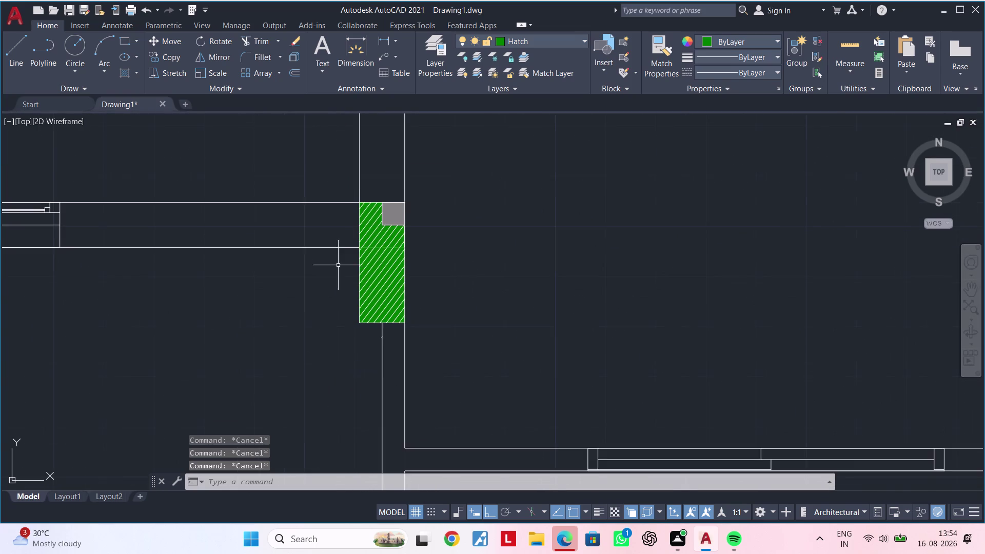
middle_drag(337, 267, 320, 279)
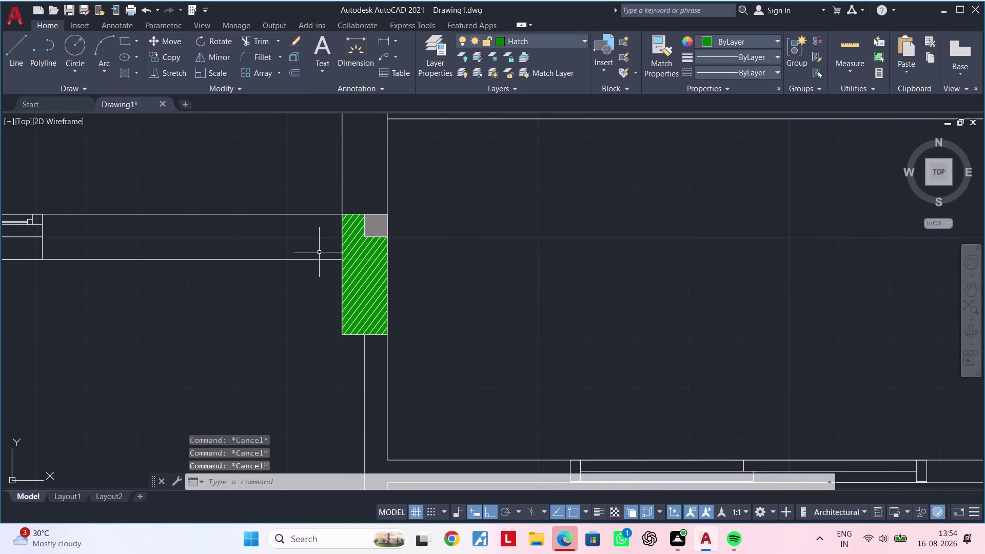
scroll(up, 3)
middle_drag(317, 232, 289, 231)
key(Escape)
key(Escape)
key(Escape)
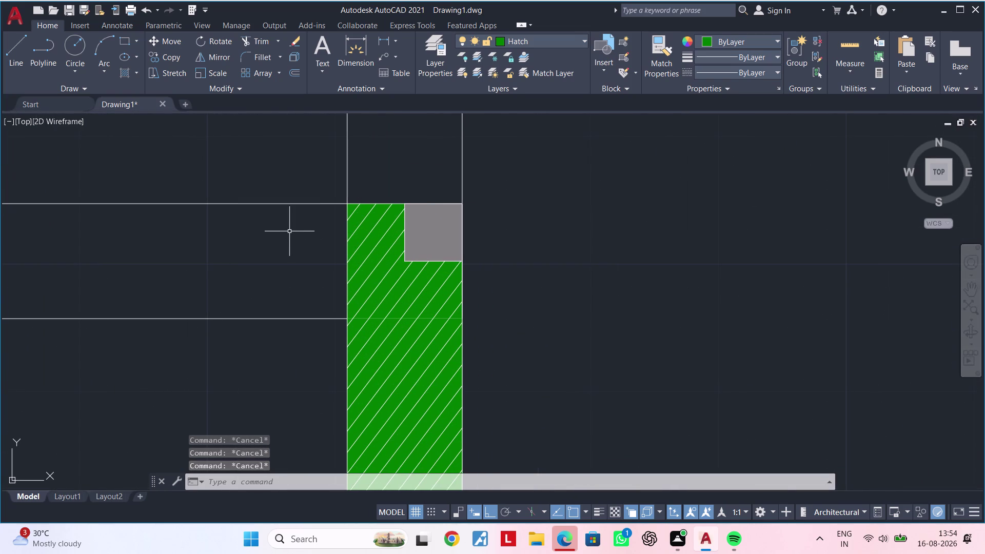
text(l)
key(space)
Draw a line from the wall's top-left corner toward the grey column.
scroll(up, 3)
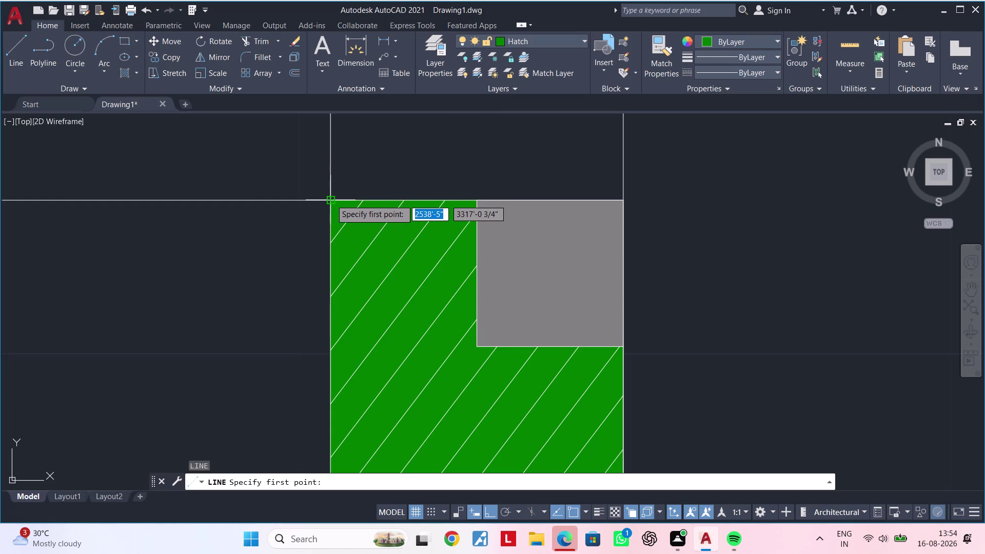
click(331, 199)
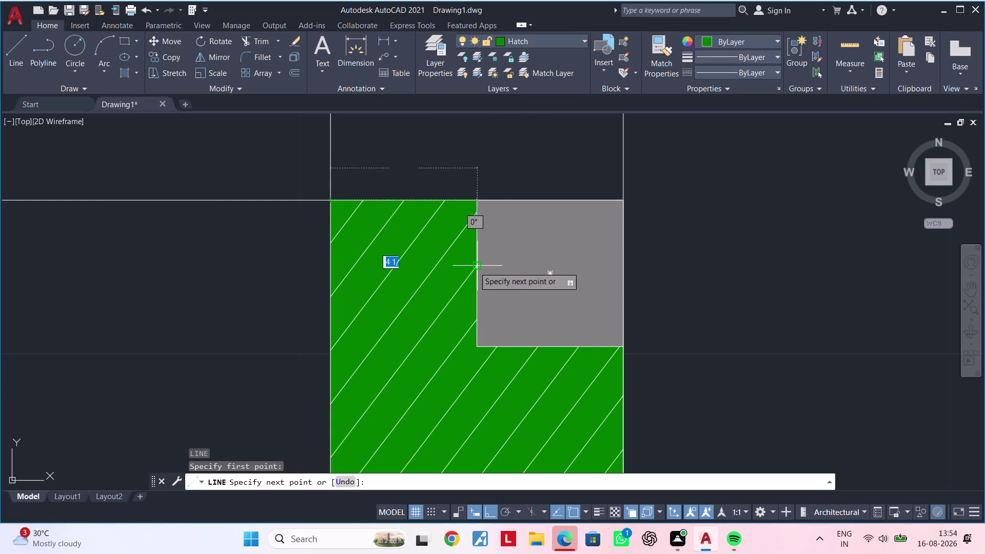
click(474, 267)
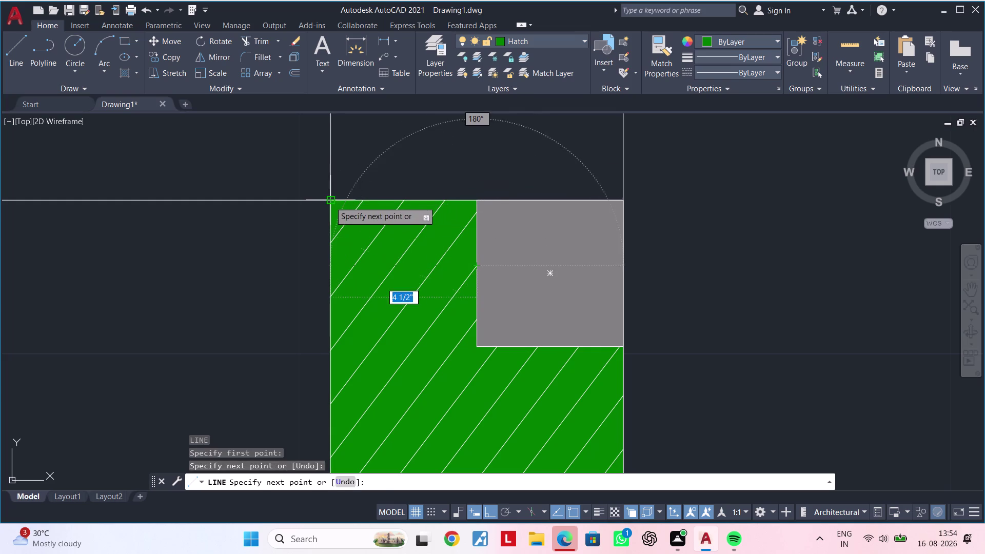
click(329, 201)
key(Escape)
key(Escape)
key(Escape)
key(Escape)
key(Escape)
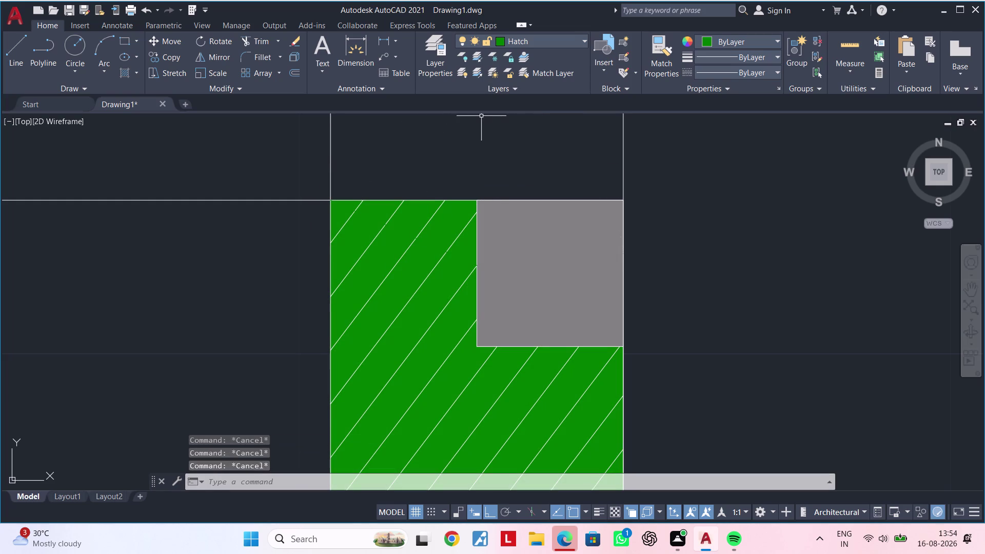
Select and delete the mistaken line.
click(423, 240)
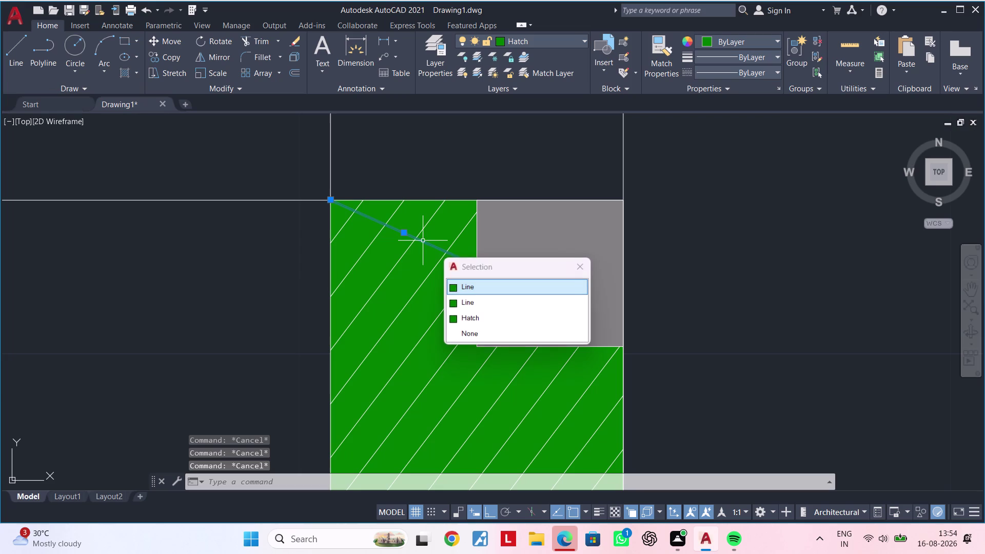
key(Delete)
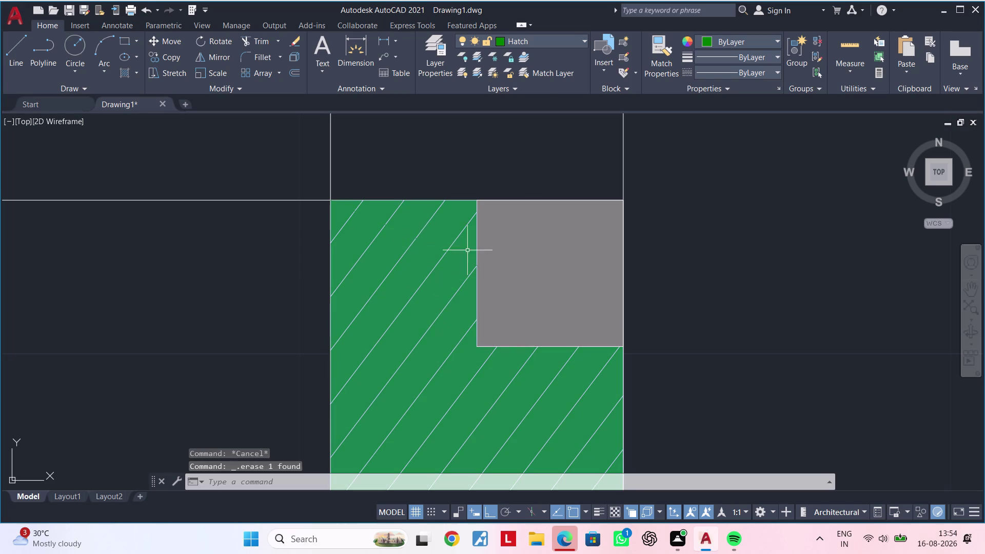
click(576, 42)
click(518, 56)
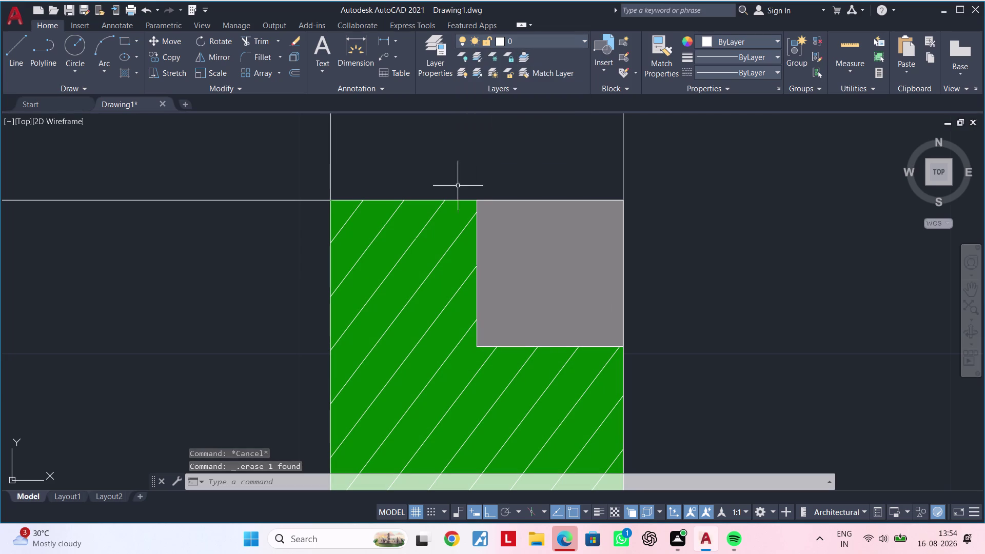
Redraw the line from the wall's top-left corner to the column's left edge.
text(l)
key(space)
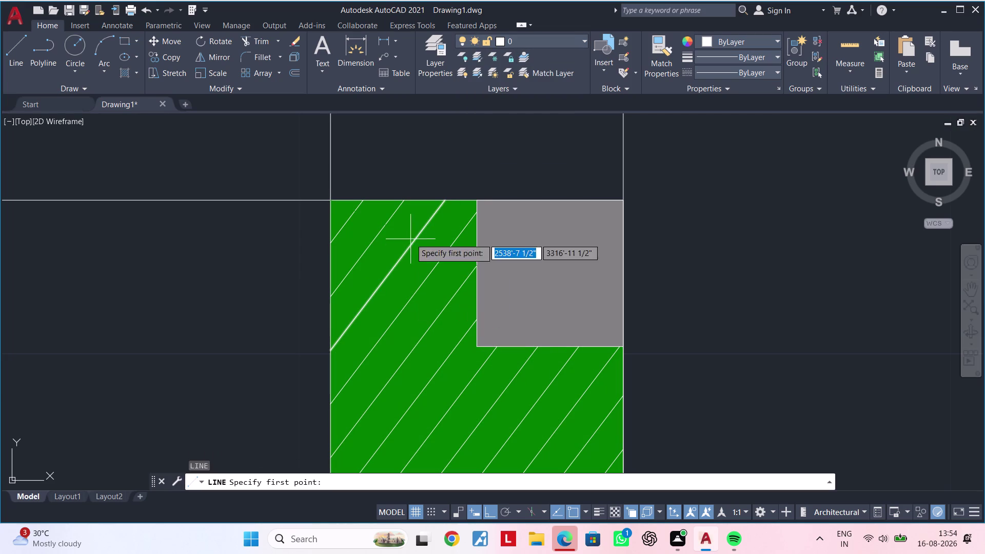
click(334, 203)
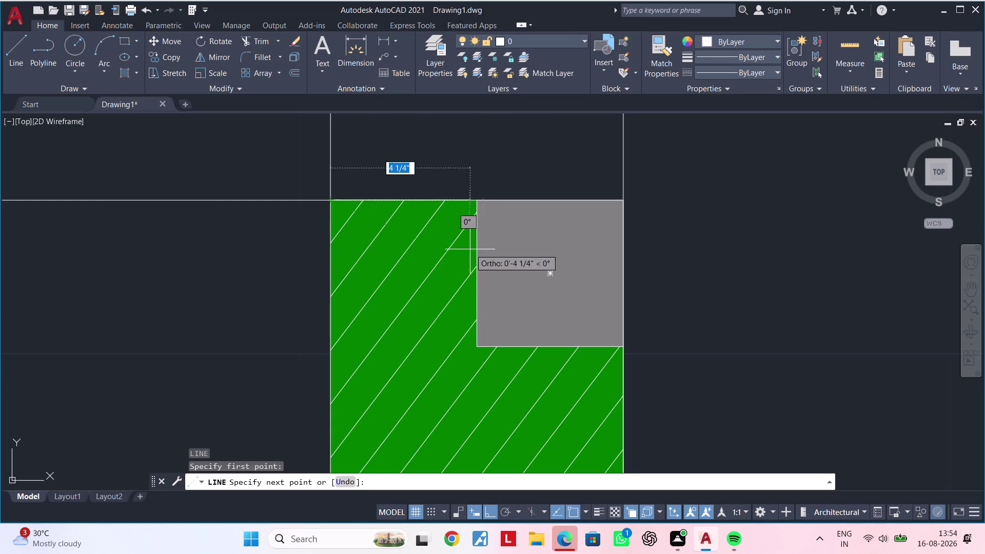
click(477, 264)
key(Escape)
key(Escape)
key(Escape)
key(Escape)
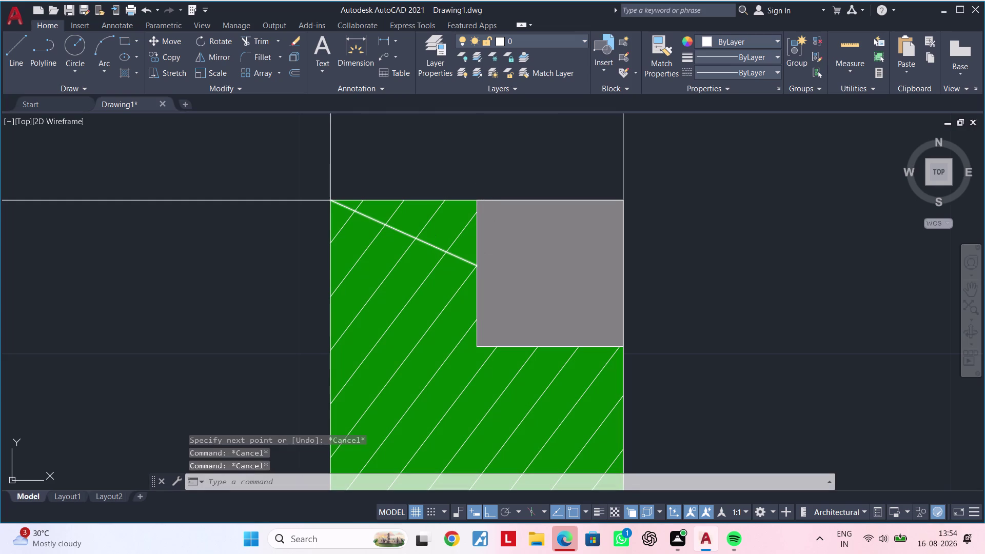
key(Escape)
Offset the slanted line 1" to its upper side.
text(of 1)
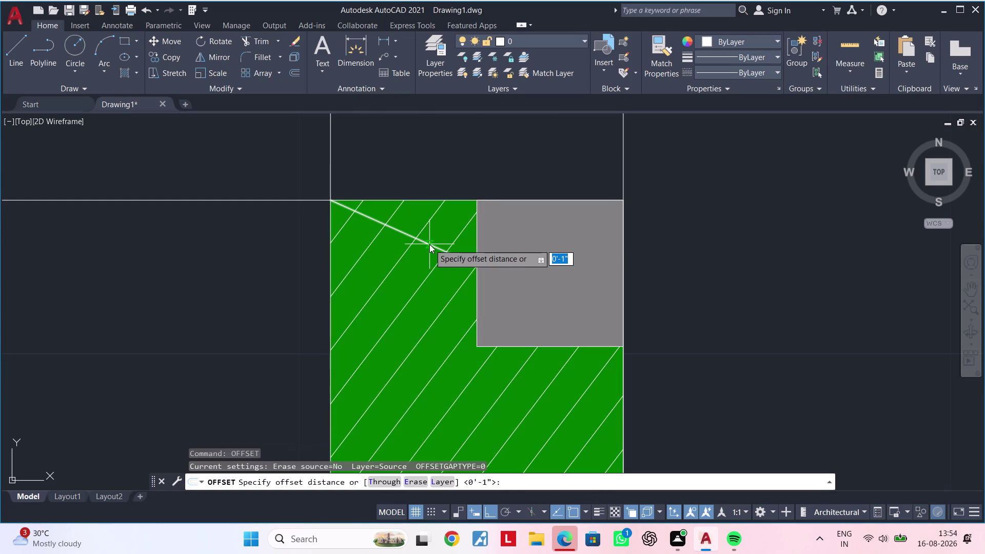
text(")
key(Return)
click(429, 242)
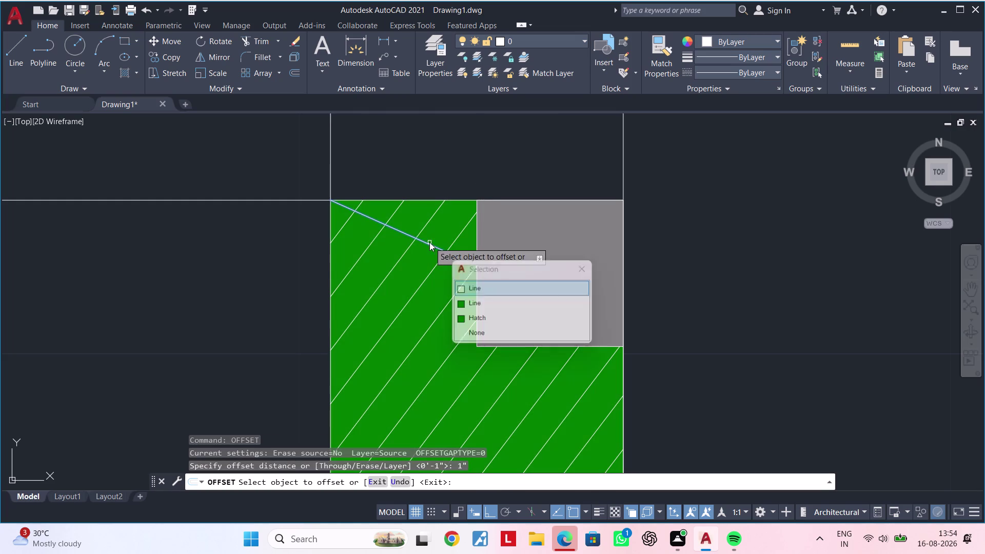
click(475, 291)
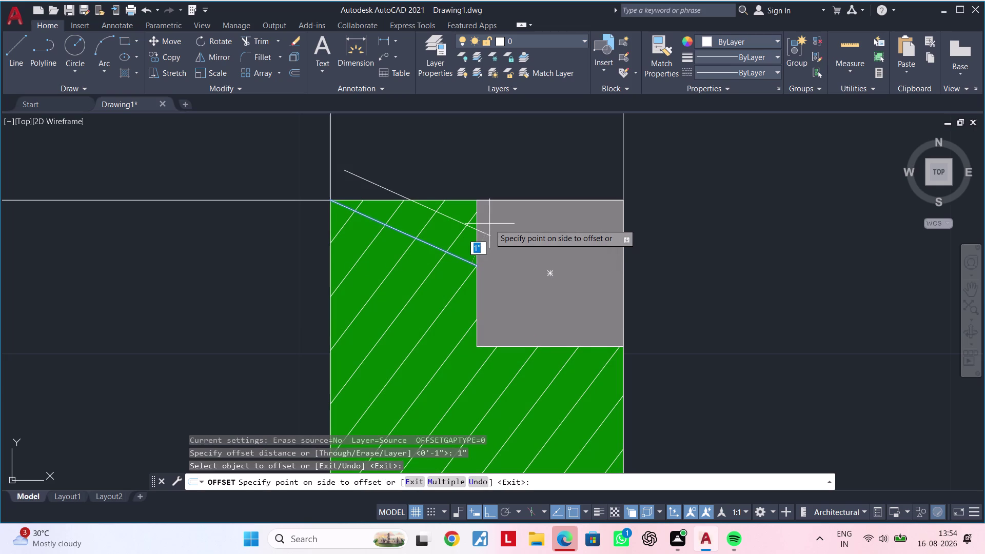
click(490, 223)
key(Escape)
key(Escape)
key(Escape)
key(Escape)
Trim the stray line piece crossing into the grey column's corner.
key(t)
key(r)
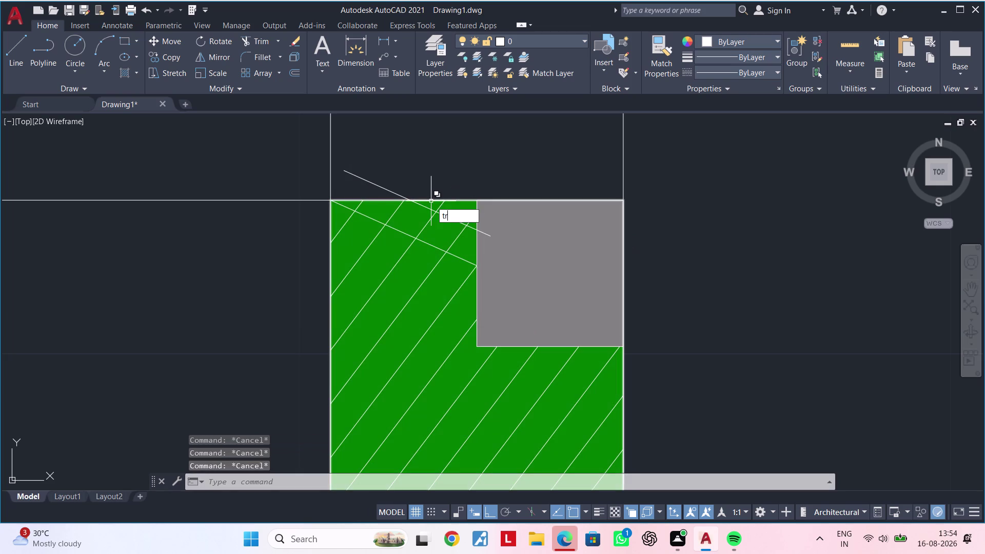
key(space)
click(386, 188)
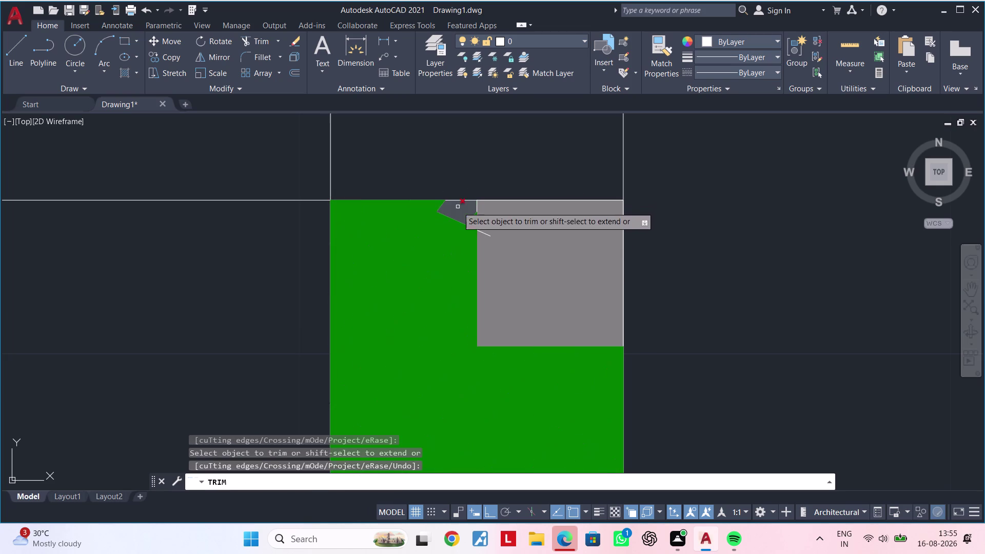
click(489, 233)
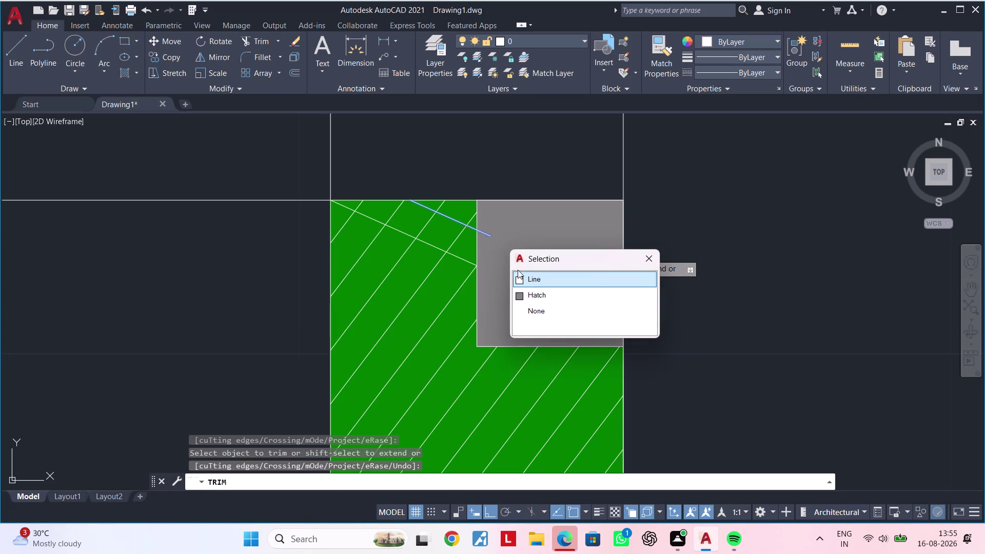
click(529, 280)
scroll(down, 3)
middle_drag(479, 233, 502, 202)
key(Escape)
key(Escape)
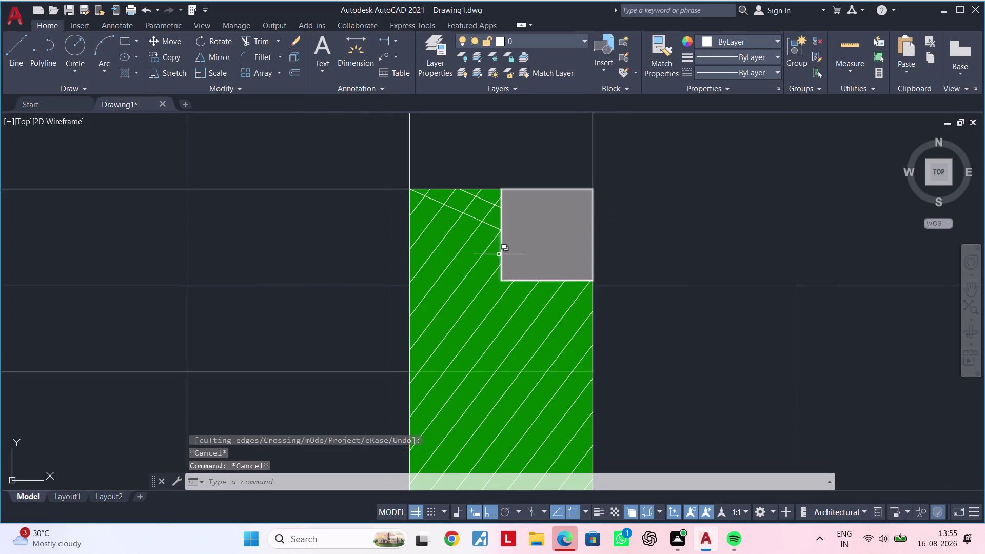
key(Escape)
key(Escape)
key(Escape)
key(Escape)
key(Escape)
key(Escape)
Start OFFSET at a 1" distance and place the first diagonal-line copy to the left.
text(of)
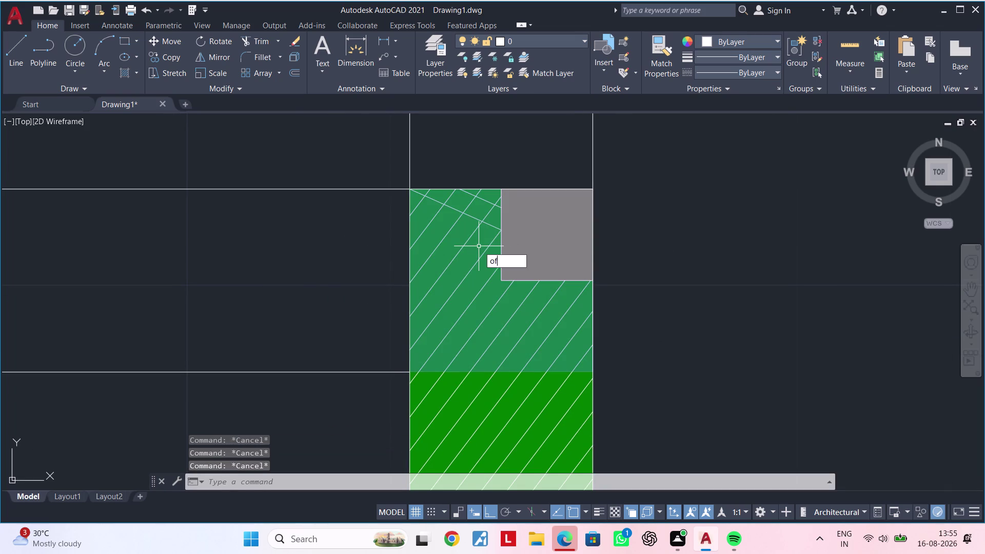
key(space)
text(1")
key(Return)
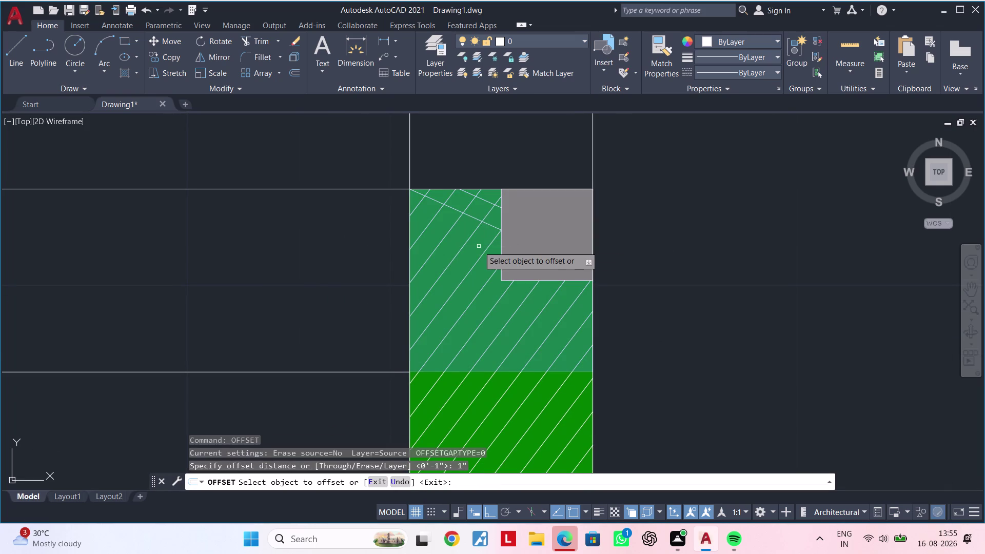
click(462, 211)
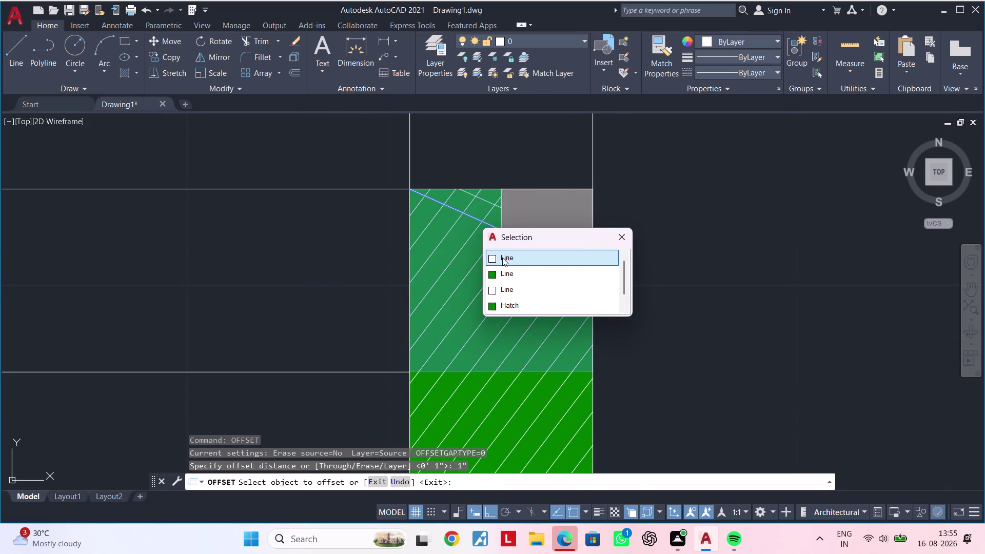
click(507, 261)
click(455, 289)
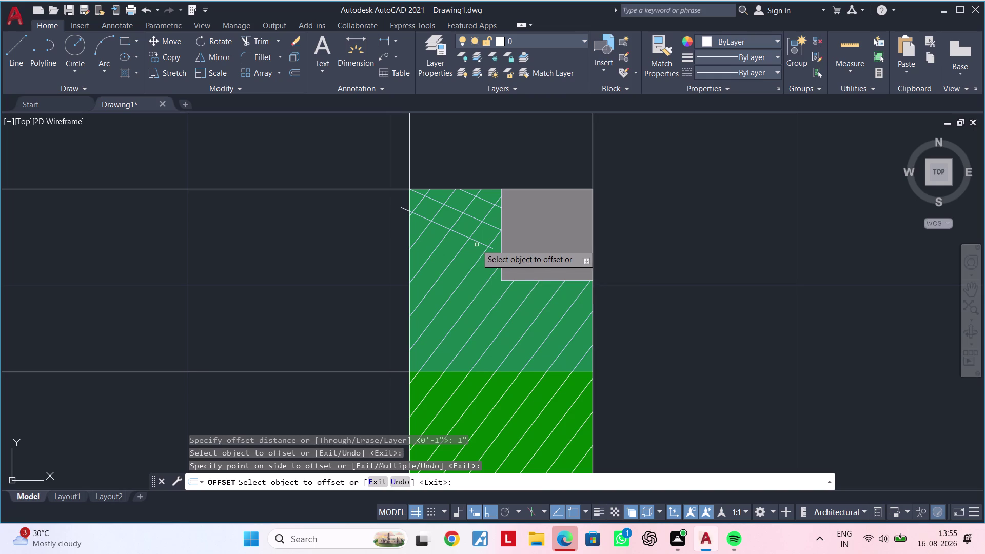
Make two more 1" copies, each from the newest diagonal line, stepping left.
click(478, 243)
click(534, 293)
click(457, 324)
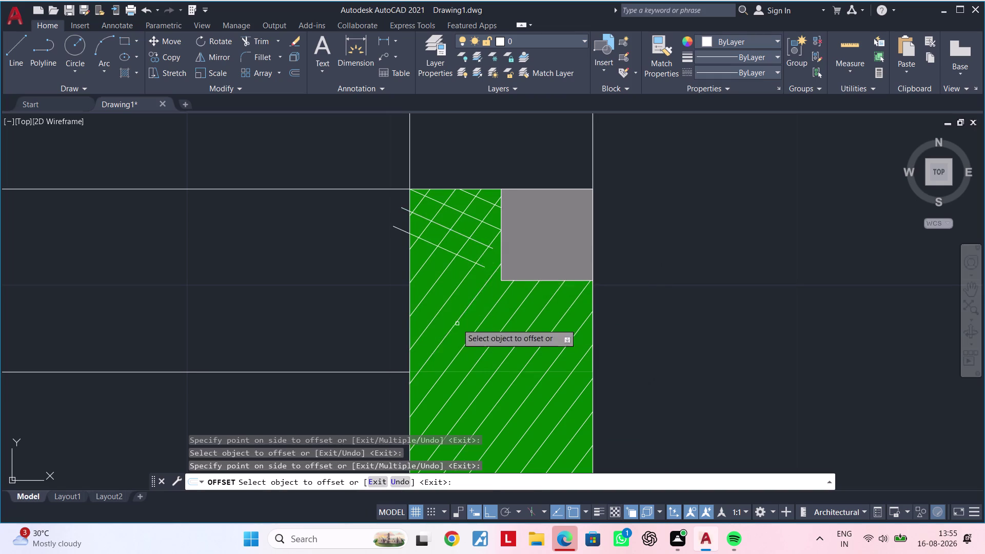
click(469, 261)
click(506, 304)
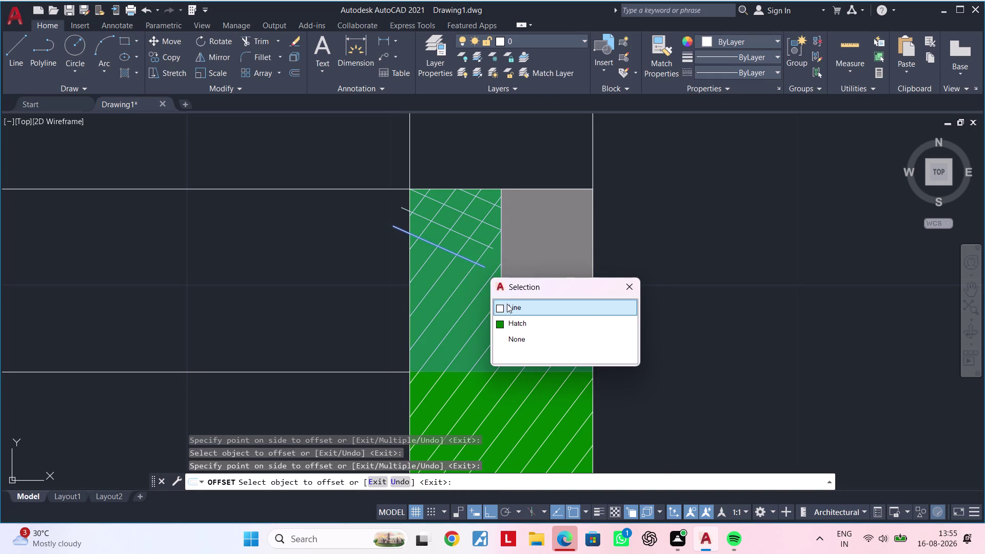
click(517, 309)
click(428, 339)
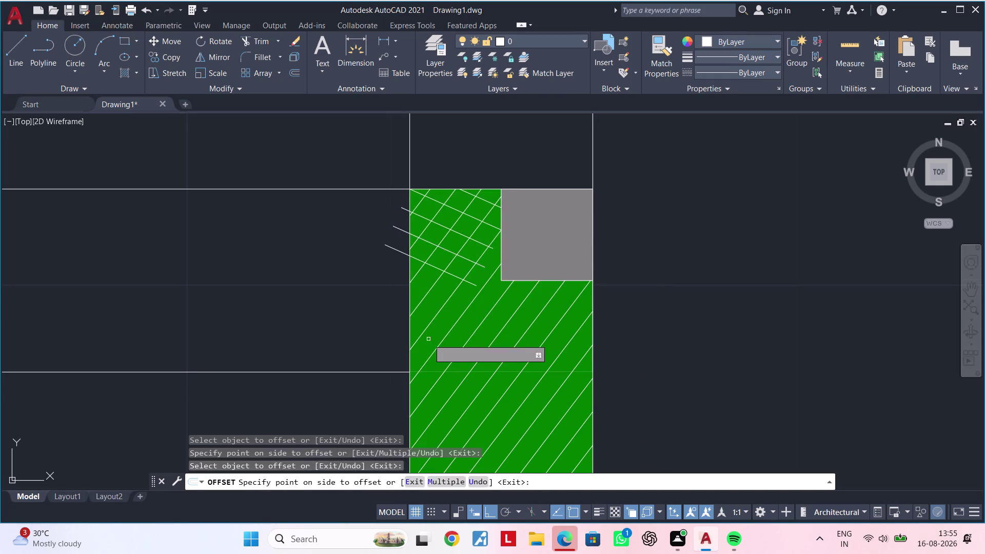
Retry picking the newest line and place another 1" copy further left.
click(455, 277)
click(497, 322)
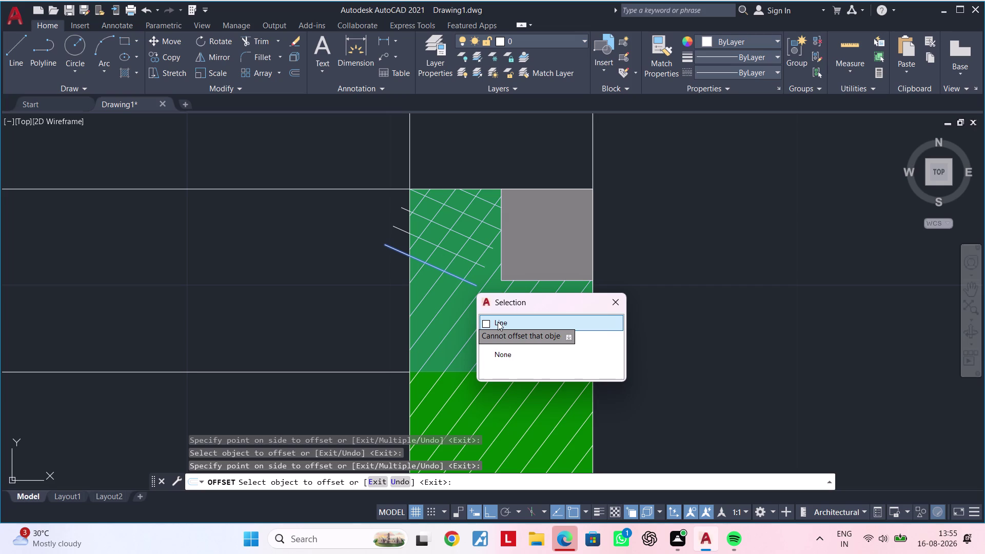
click(501, 319)
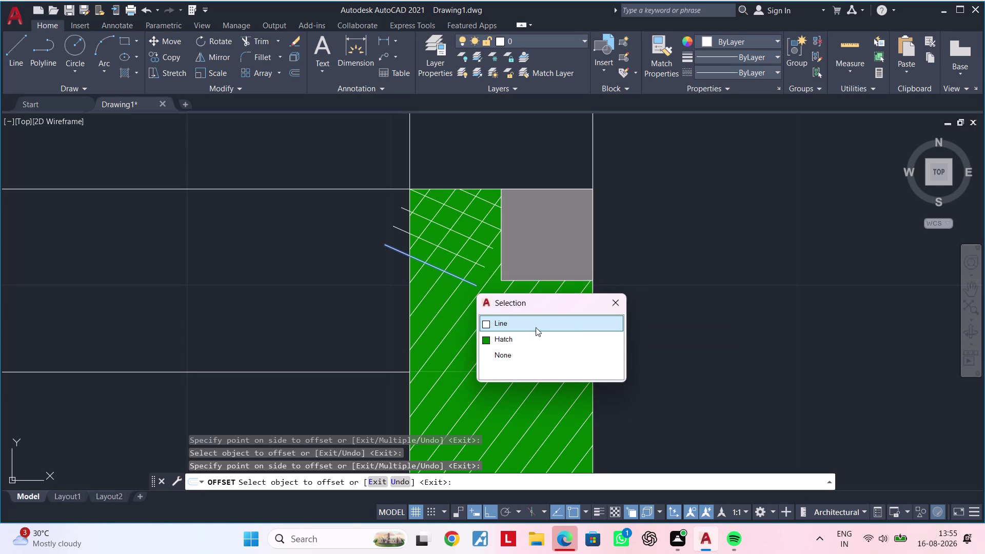
click(535, 325)
click(437, 373)
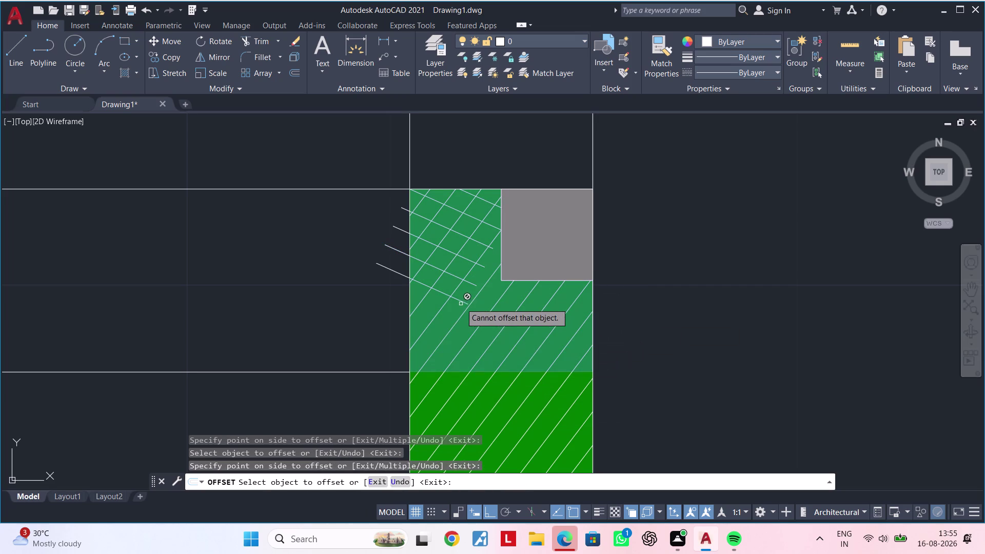
click(443, 294)
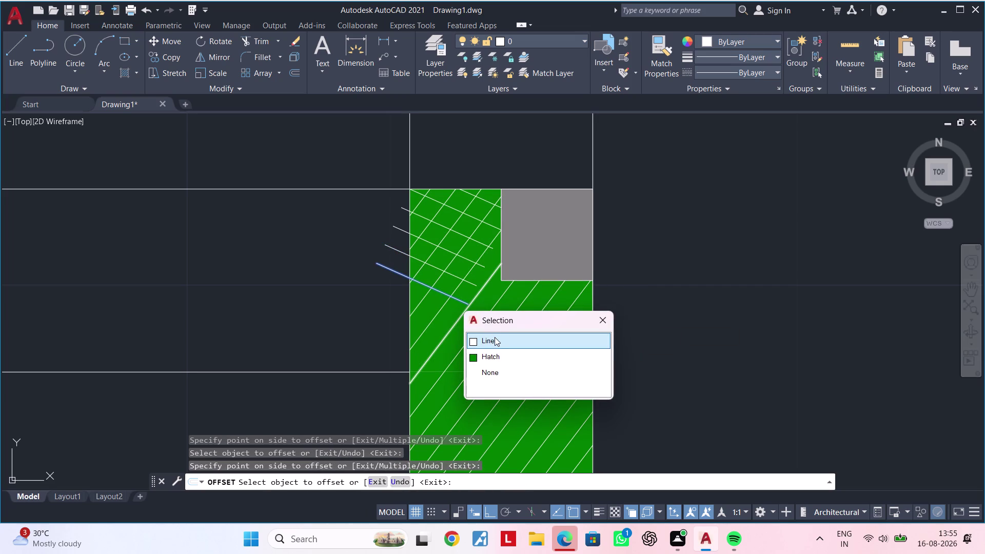
click(494, 337)
click(448, 364)
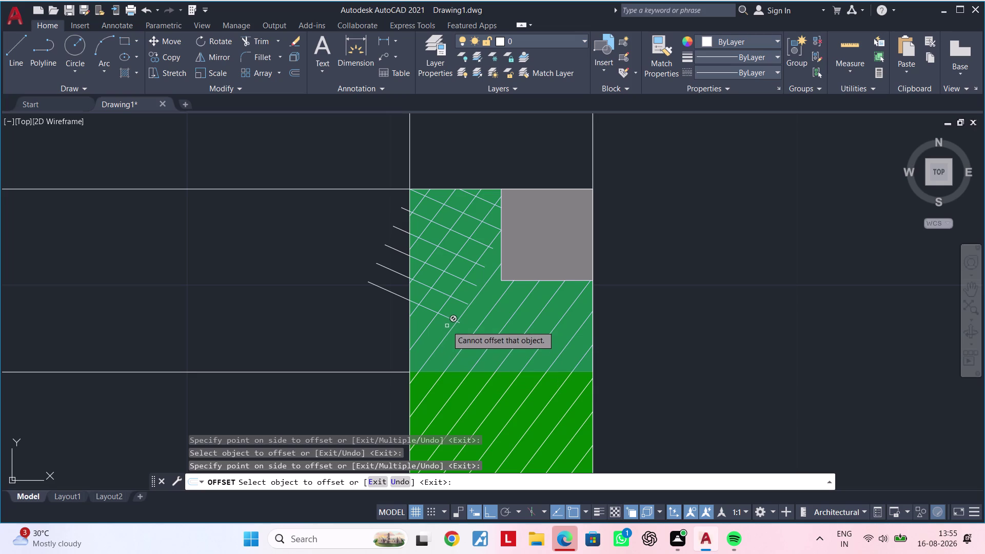
Add two more 1" parallel copies of the diagonal line further left.
click(450, 319)
click(494, 361)
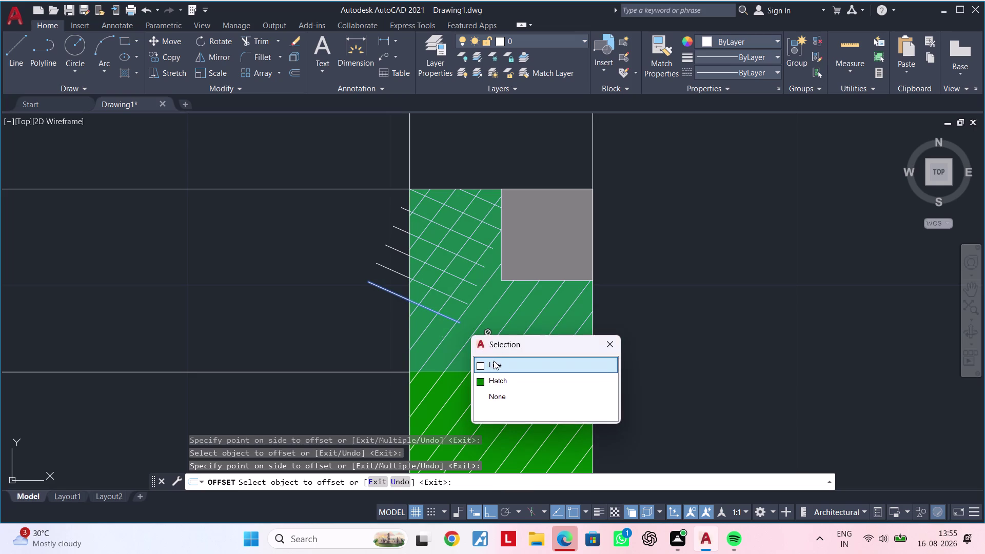
click(447, 403)
click(438, 334)
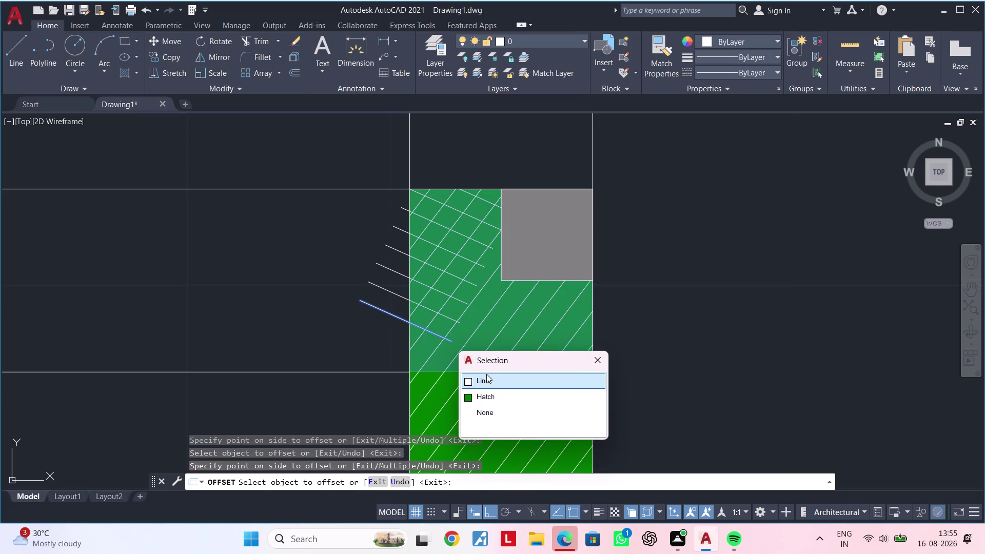
click(488, 376)
click(454, 391)
click(425, 352)
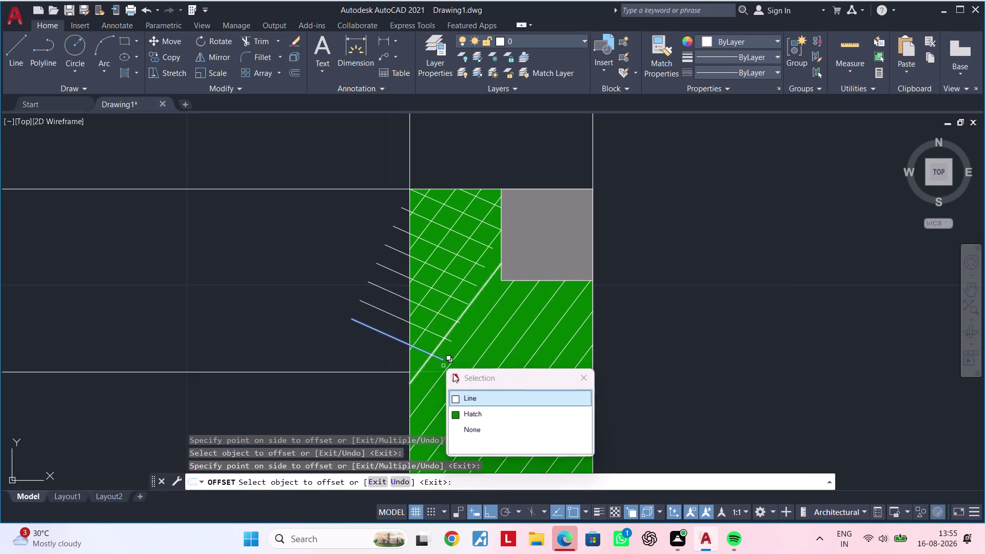
click(473, 392)
click(441, 416)
Move down the wall's left edge and place another 1" copy.
middle_drag(433, 376, 472, 255)
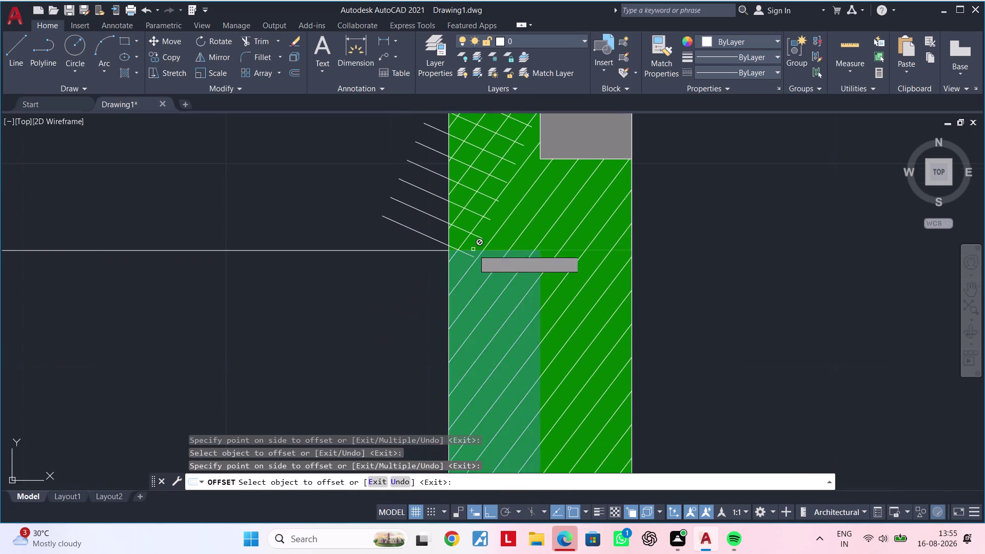
scroll(up, 3)
middle_drag(469, 271, 522, 219)
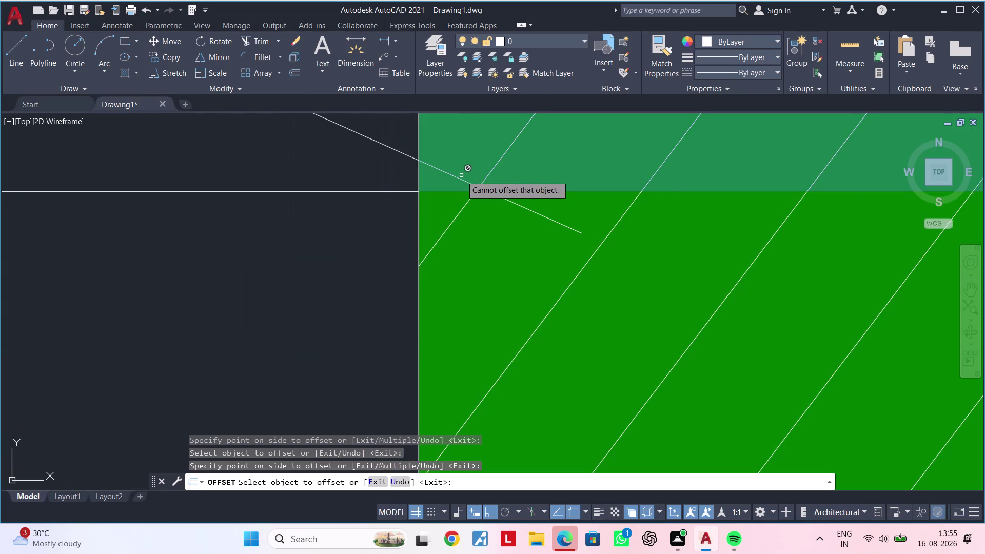
click(460, 177)
click(521, 226)
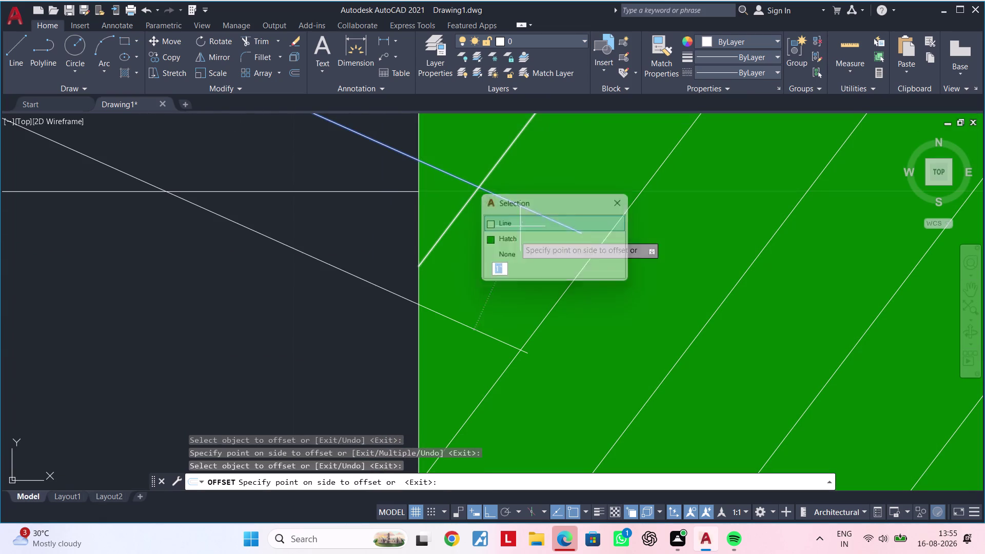
click(474, 278)
scroll(down, 3)
middle_drag(515, 225, 530, 147)
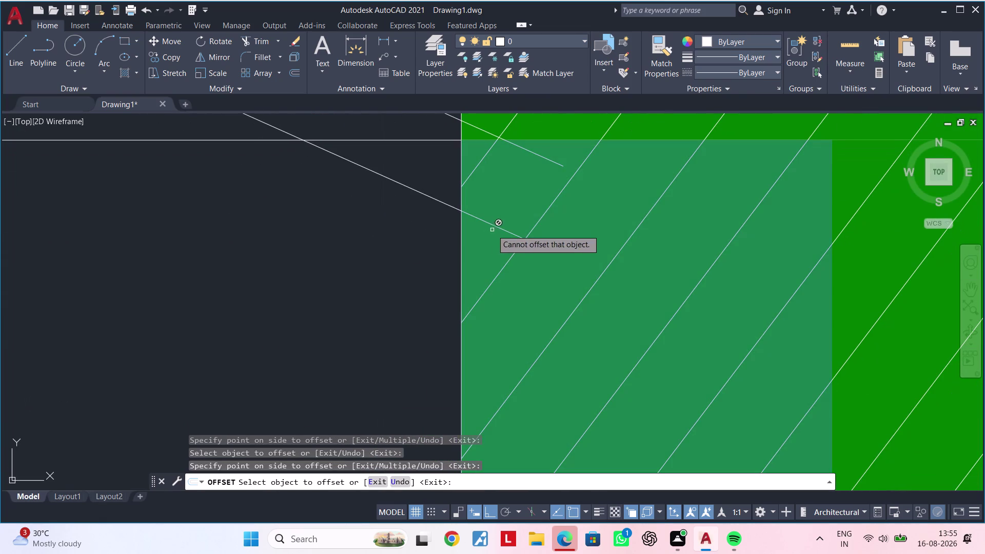
click(495, 226)
Place the last 1" diagonal-line copy, then exit Offset.
click(540, 269)
click(513, 326)
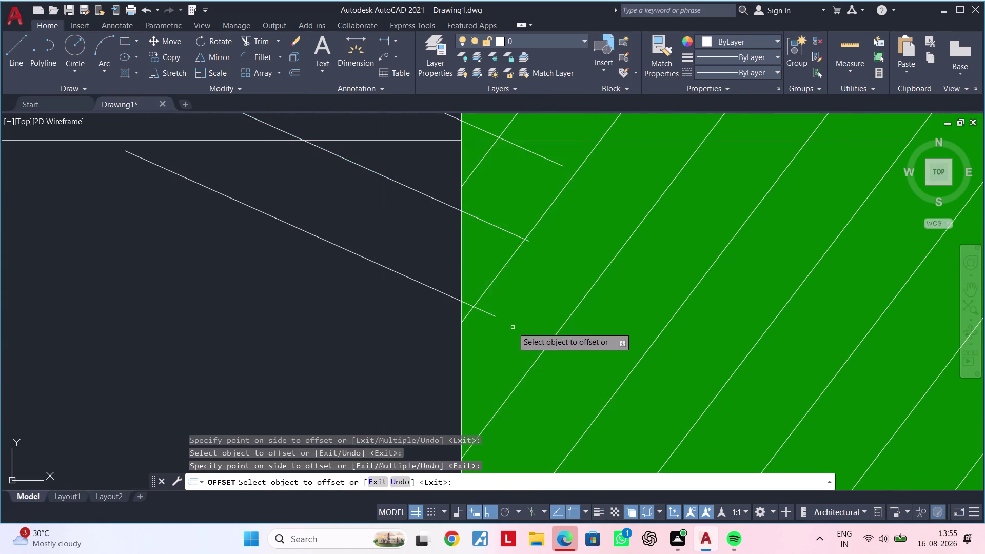
middle_drag(513, 278, 541, 152)
scroll(up, 3)
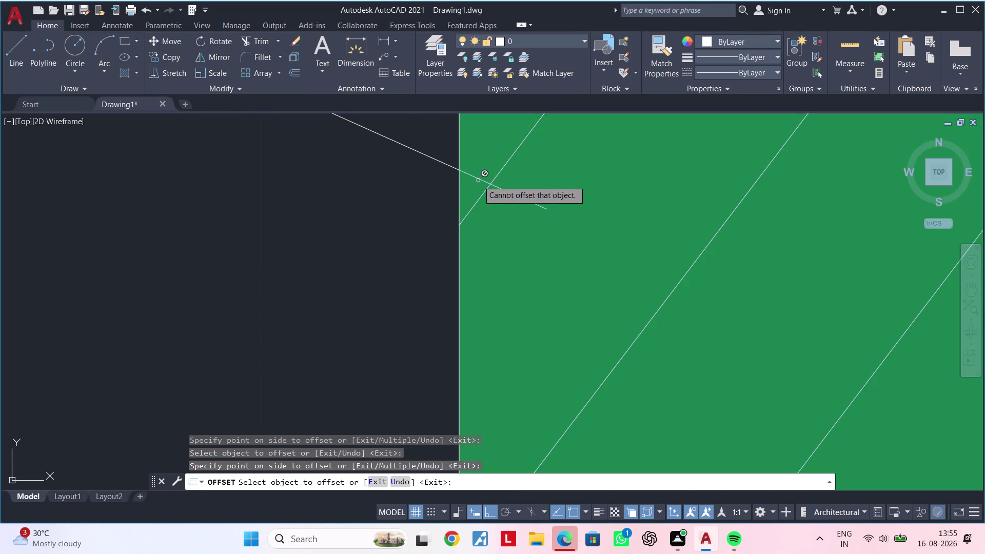
click(479, 177)
click(533, 226)
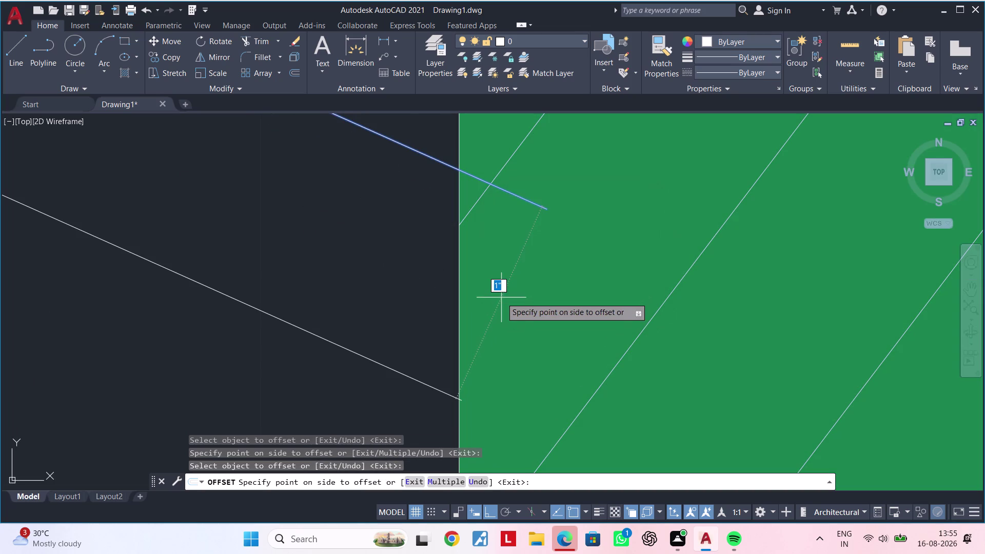
click(501, 297)
scroll(down, 3)
middle_drag(502, 279, 488, 316)
key(Escape)
key(Escape)
middle_drag(432, 287, 424, 300)
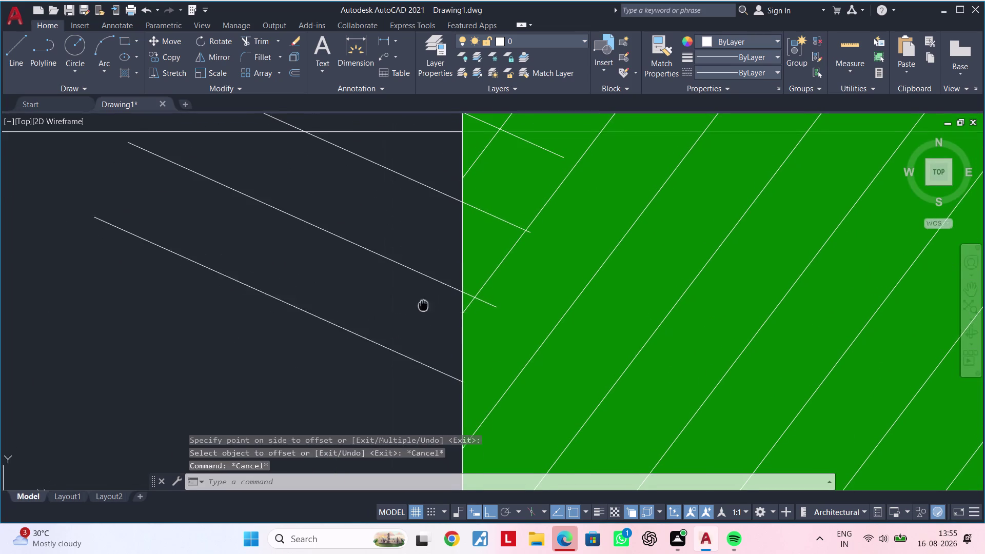
middle_drag(425, 300, 416, 319)
key(Escape)
middle_drag(421, 306, 418, 264)
key(Escape)
Cancel a first EXTEND attempt, zoom out, and select the green wall outline.
key(Escape)
text(ex)
key(space)
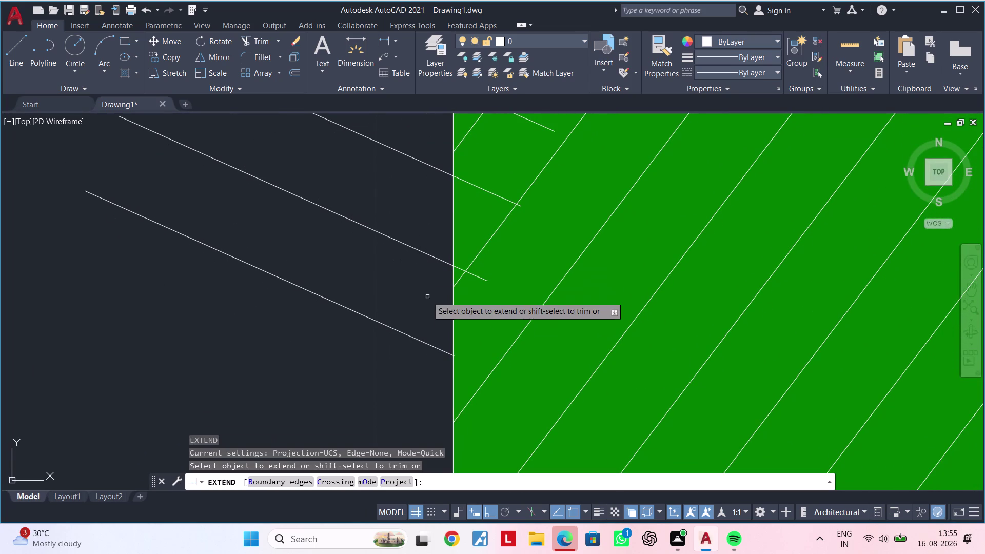
triple_click(432, 346)
scroll(down, 3)
middle_drag(421, 317, 385, 245)
key(Escape)
scroll(down, 3)
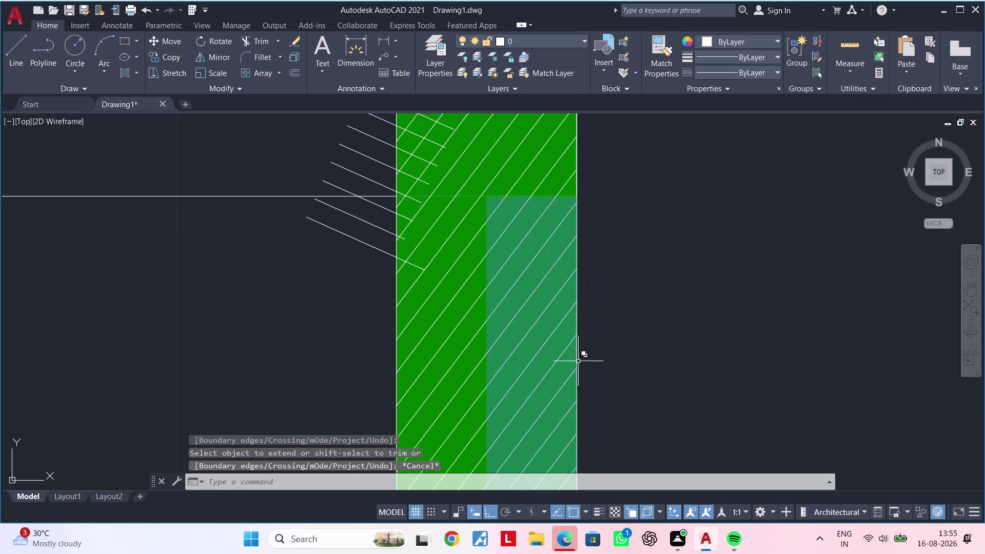
click(576, 359)
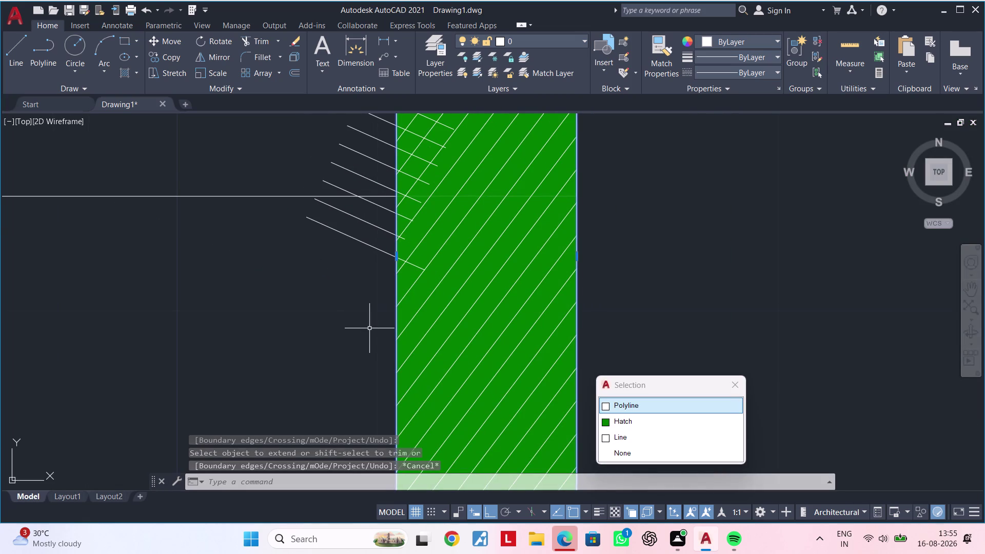
Rerun EXTEND and draw fences across the stray diagonal lines along the wall.
text(ex)
key(space)
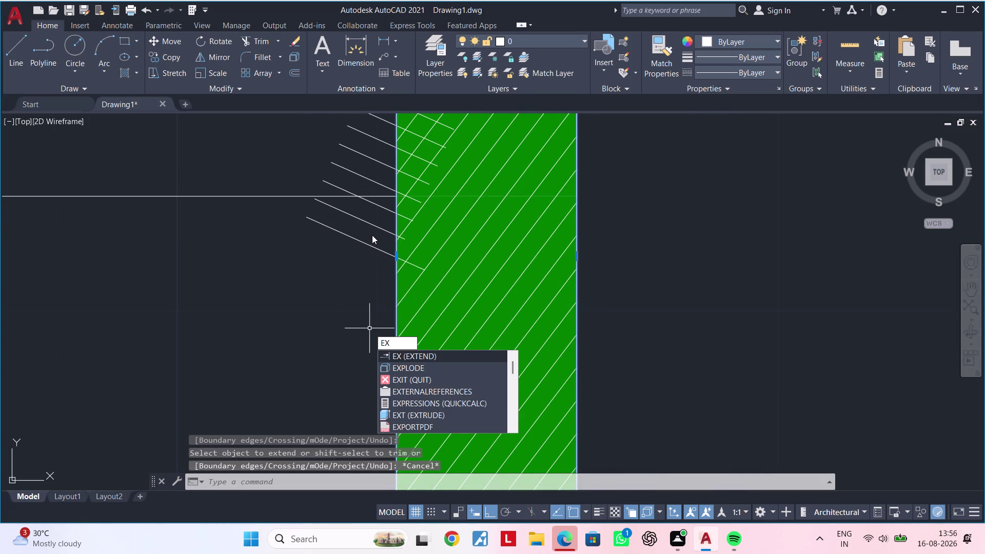
key(space)
drag(372, 234, 352, 295)
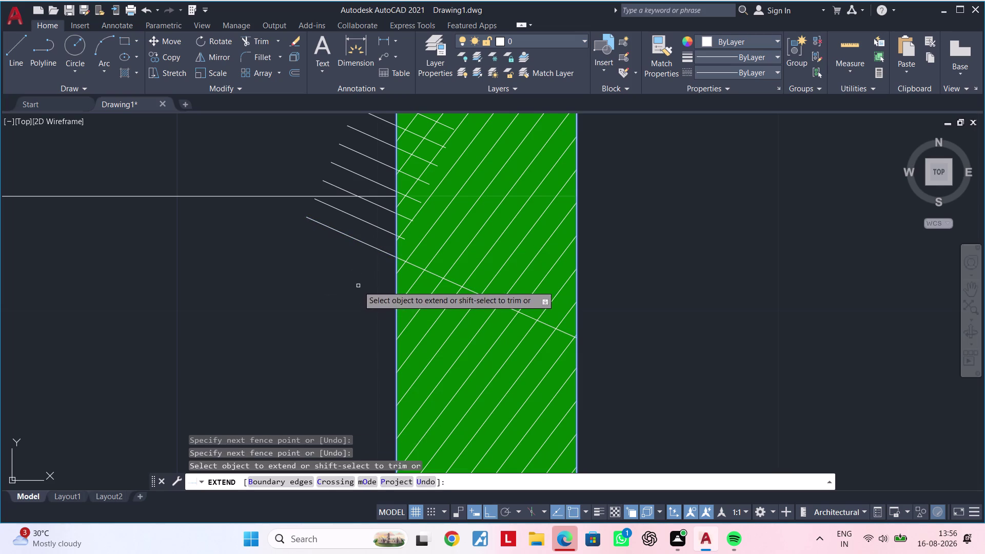
drag(365, 235, 381, 204)
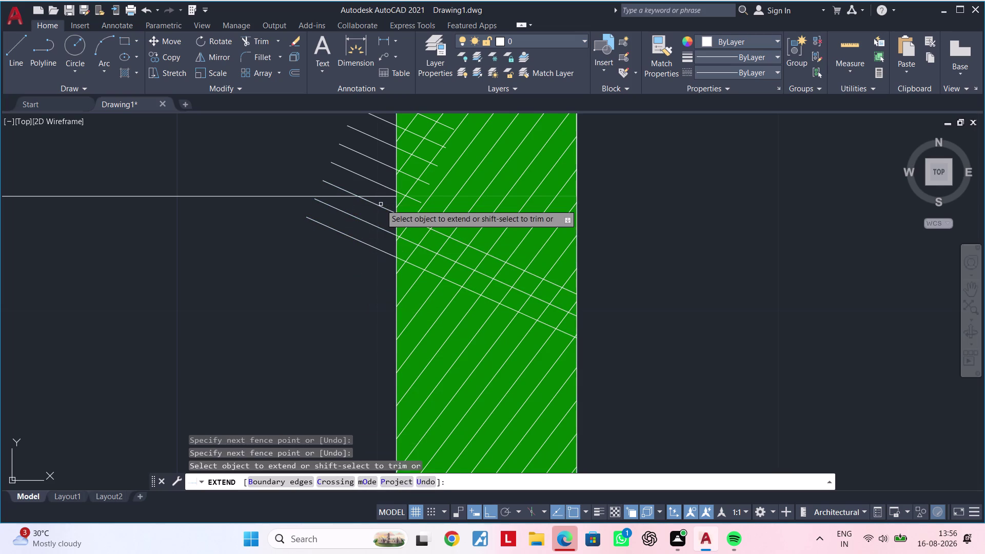
middle_drag(380, 209, 336, 287)
drag(326, 263, 341, 215)
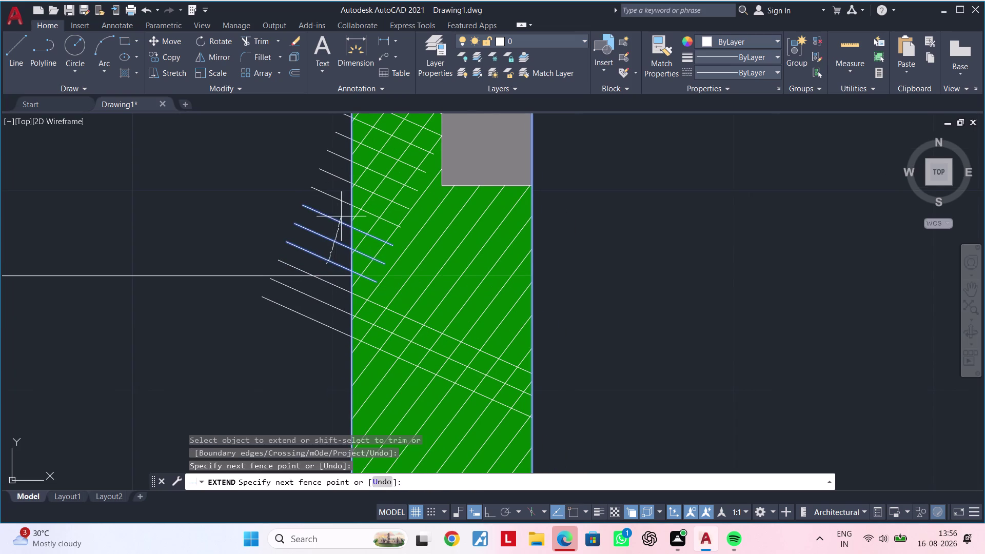
drag(342, 215, 345, 206)
middle_drag(344, 204, 283, 289)
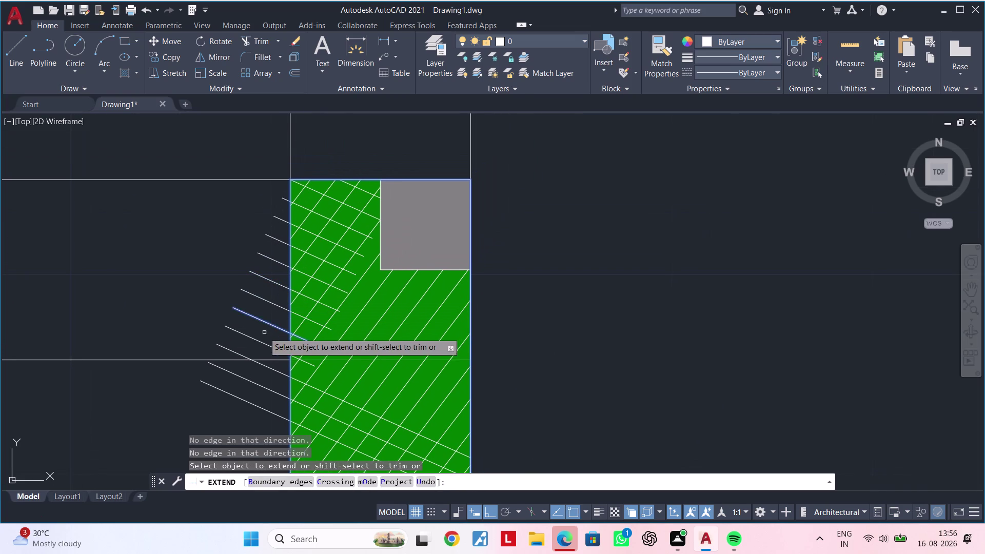
drag(262, 348, 281, 294)
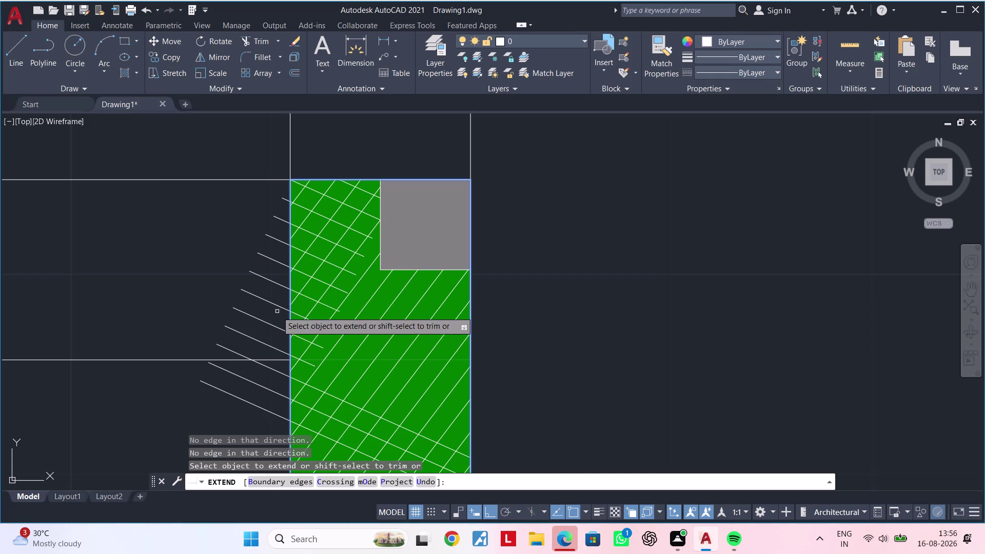
drag(283, 305, 278, 315)
click(272, 316)
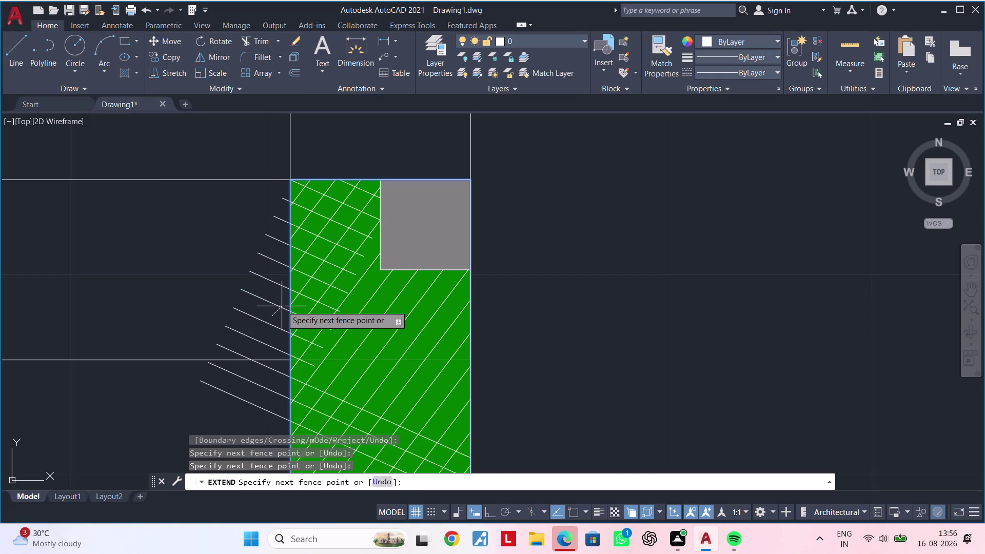
click(283, 297)
scroll(up, 3)
scroll(down, 3)
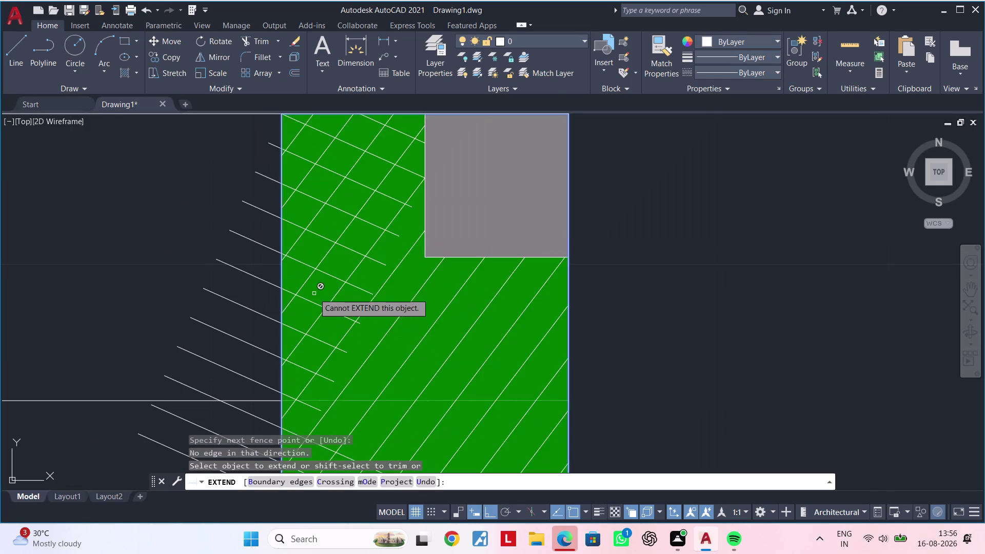
scroll(down, 3)
scroll(up, 3)
drag(345, 259, 315, 317)
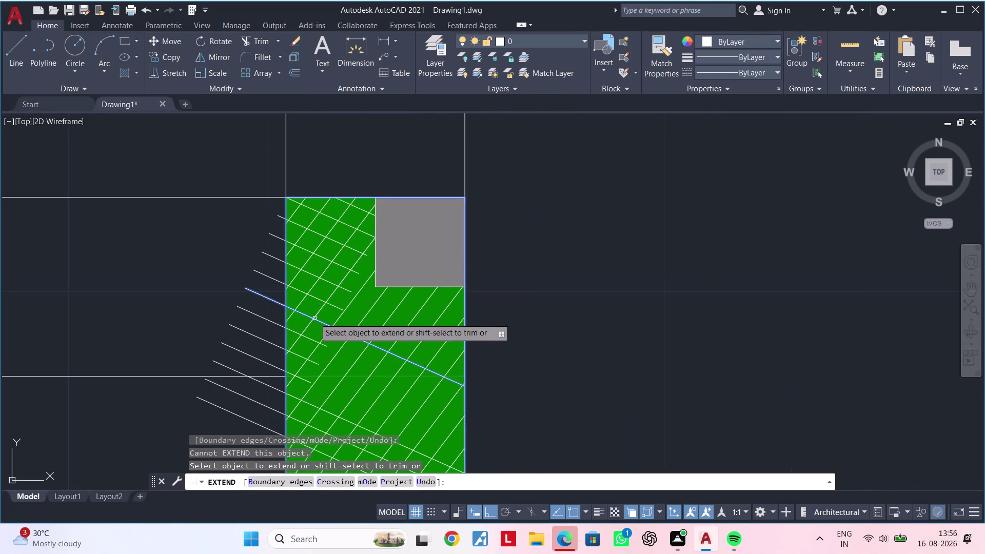
drag(314, 318, 314, 319)
Pick diagonal lines over the hatch, choosing Line over hatch, and fence across them.
click(320, 325)
click(321, 323)
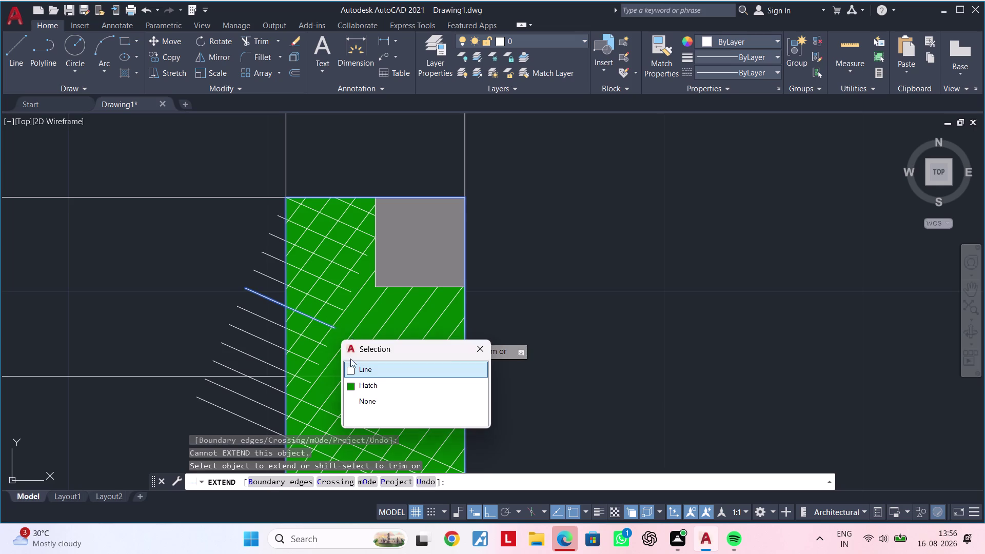
click(353, 363)
click(318, 341)
click(367, 383)
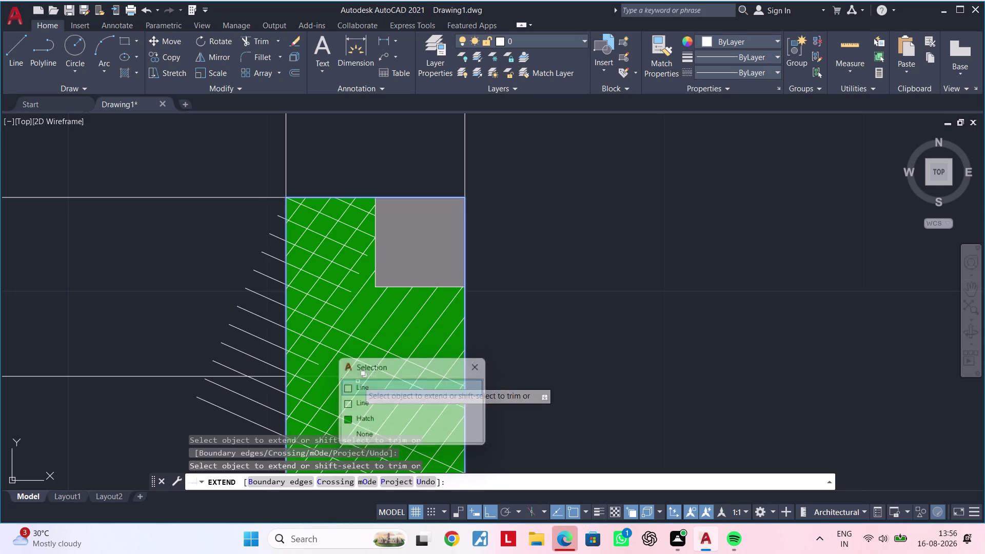
click(316, 360)
click(359, 403)
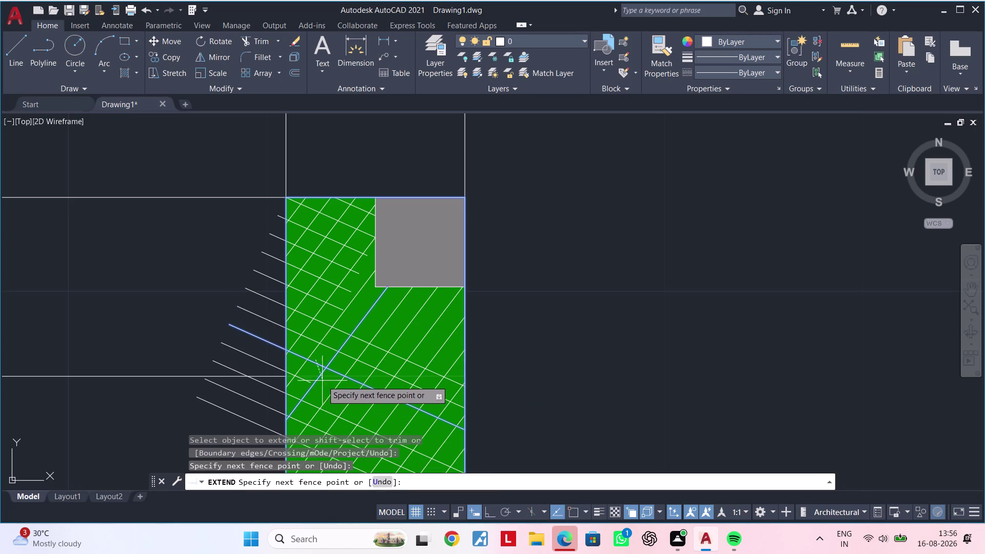
click(304, 381)
scroll(down, 3)
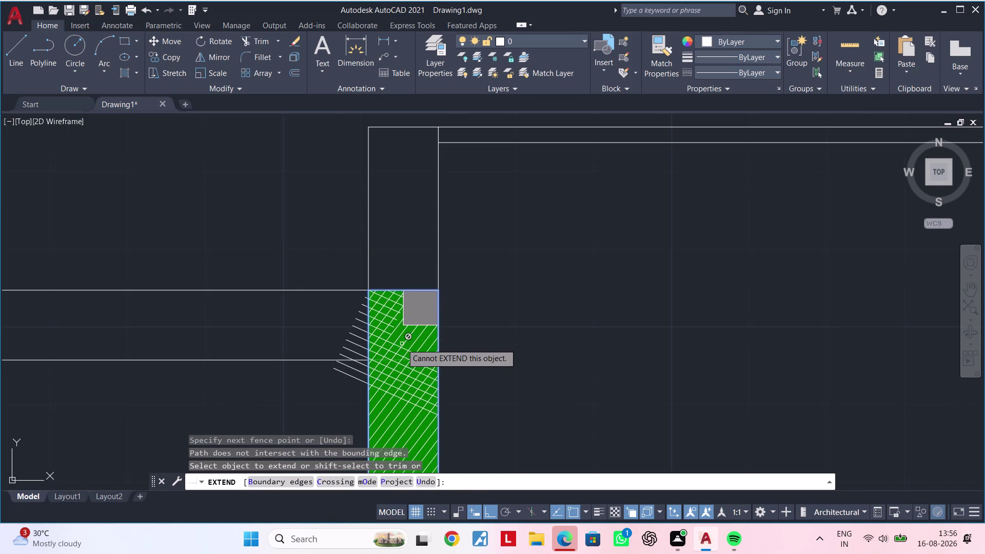
scroll(up, 3)
Try extending several diagonal lines into the grey column, then cancel Extend.
click(367, 319)
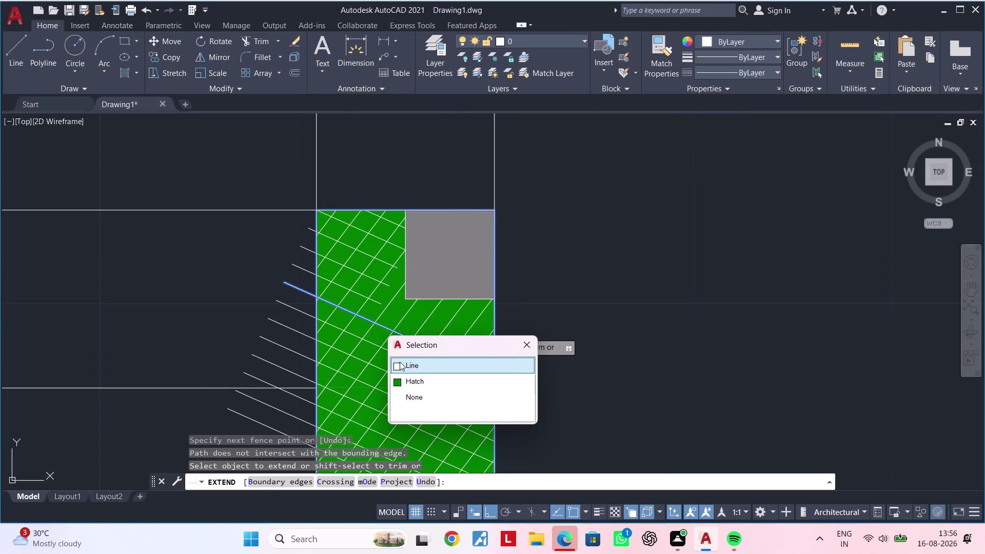
click(410, 372)
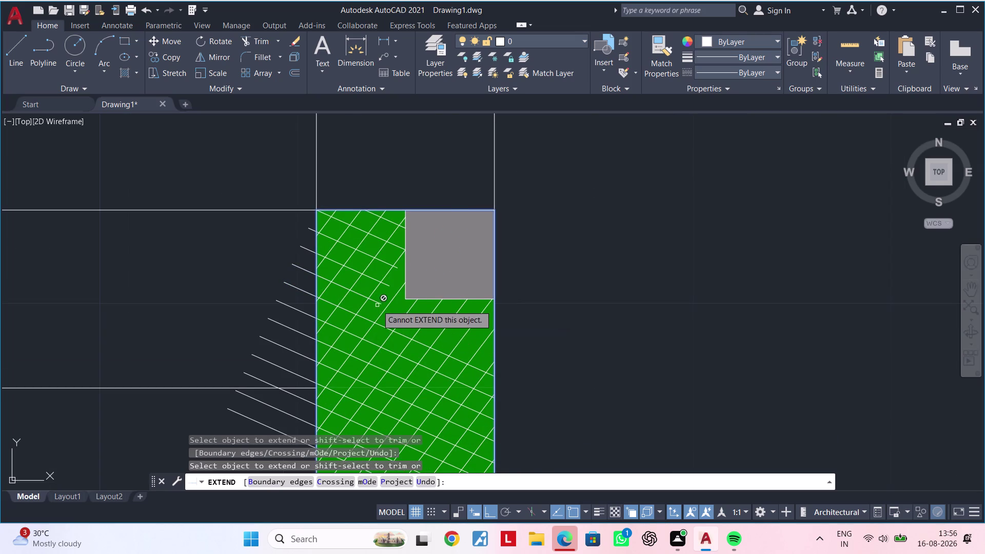
click(378, 302)
click(421, 348)
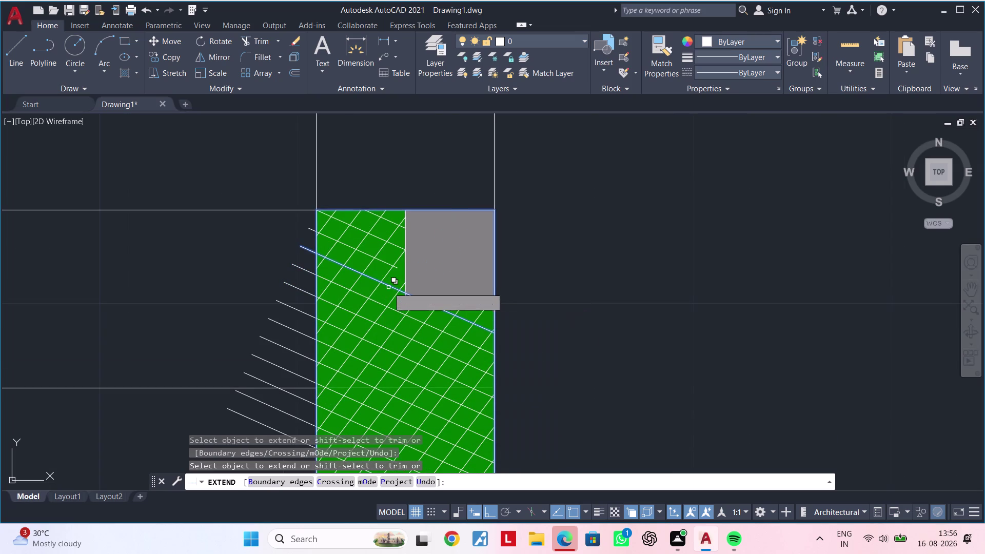
click(387, 286)
click(443, 333)
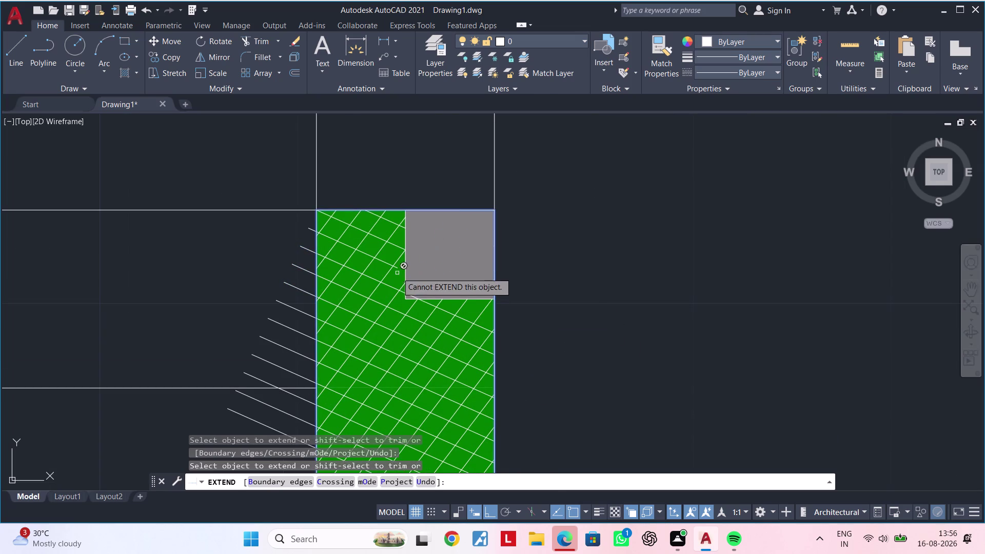
click(396, 268)
click(438, 309)
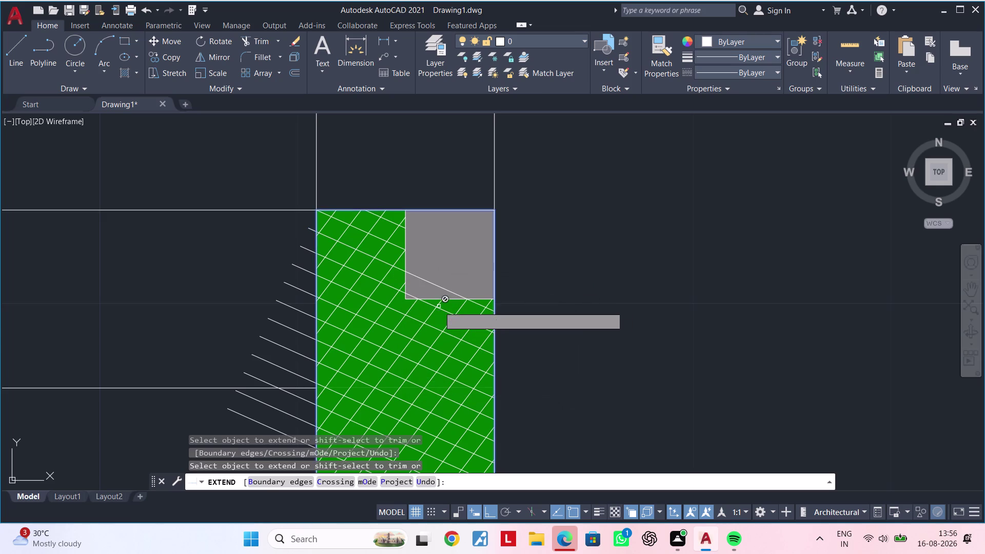
key(Escape)
key(Escape)
key(Escape)
Trim the line piece inside the grey column, choosing the line rather than the hatch.
text(tr)
key(space)
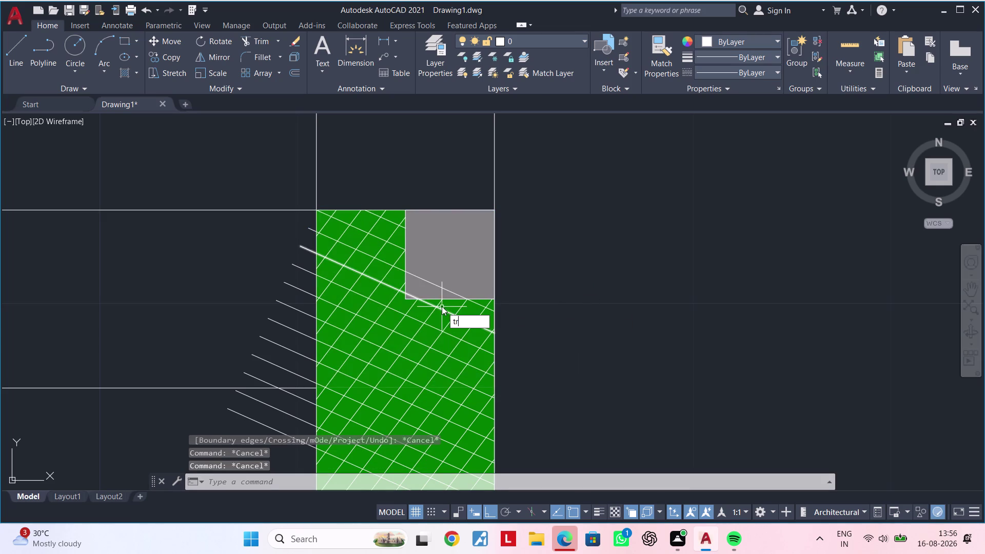
scroll(up, 3)
click(339, 281)
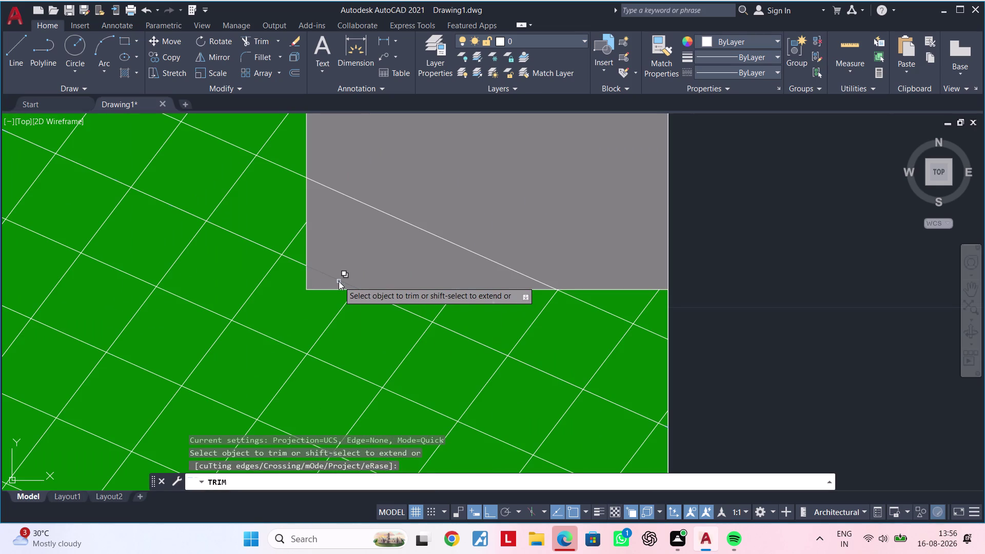
click(381, 325)
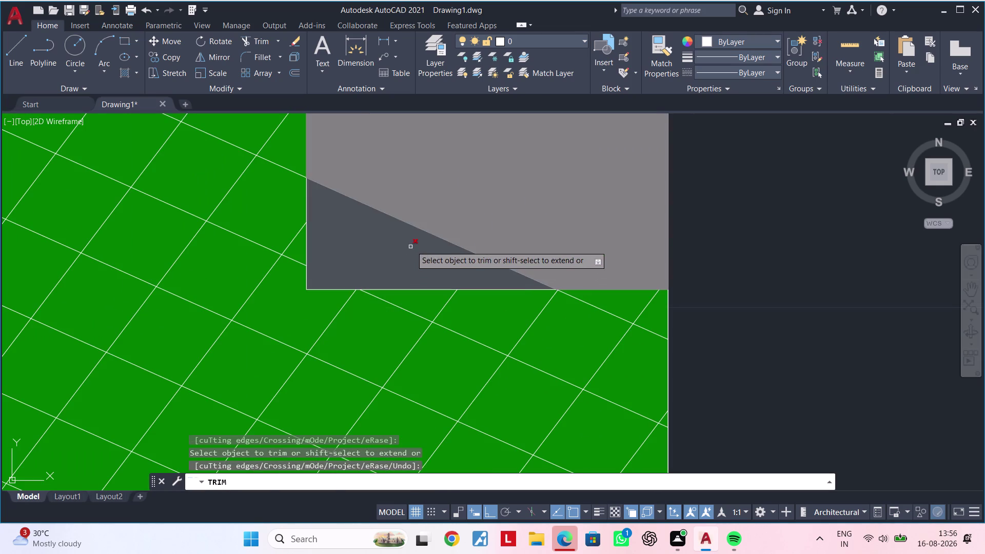
click(415, 226)
click(452, 274)
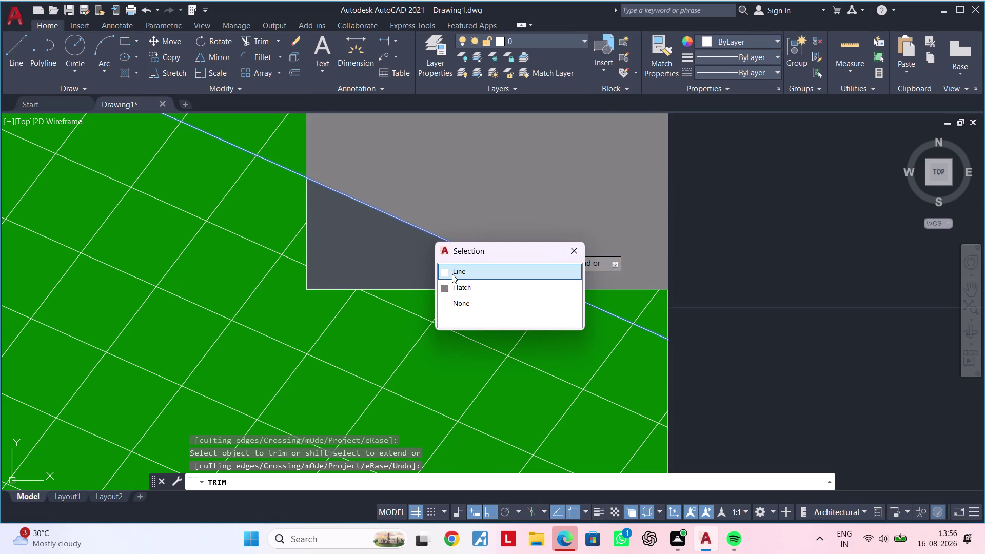
scroll(down, 3)
middle_drag(461, 307, 501, 262)
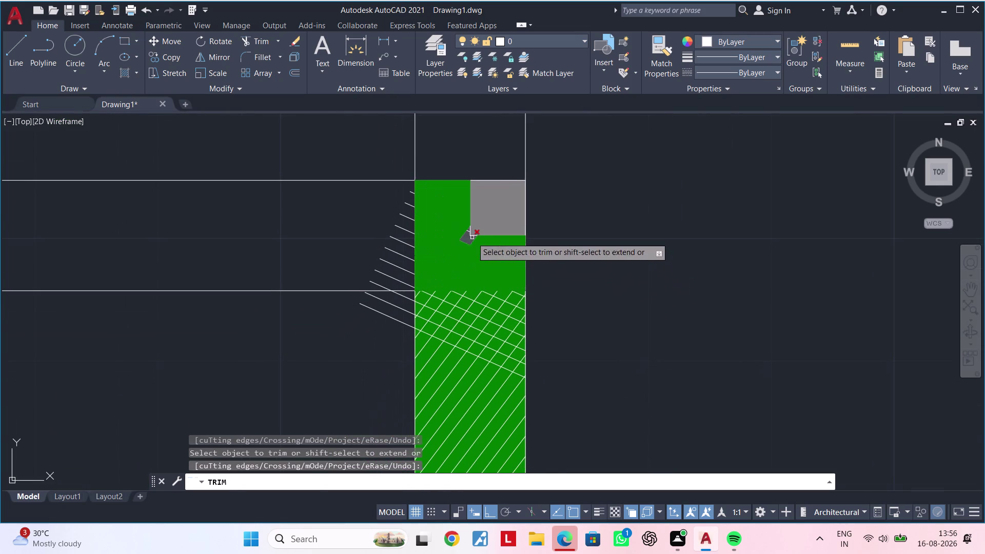
scroll(up, 3)
scroll(down, 3)
middle_drag(475, 332, 479, 278)
key(Escape)
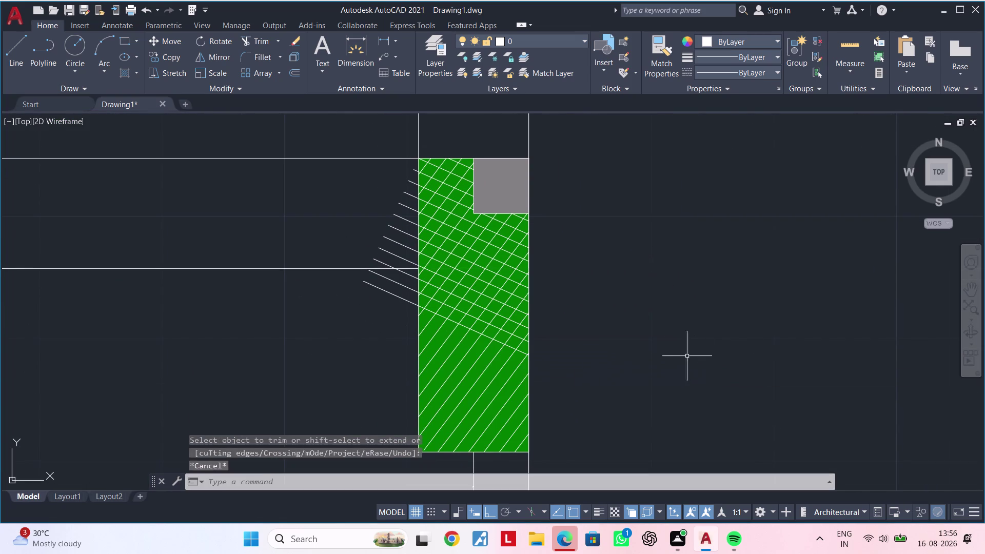
key(Escape)
key(Escape)
middle_drag(648, 341, 663, 330)
key(Escape)
key(Escape)
Restart TRIM and fence-trim the stray diagonal line ends left of the wall.
text(tr)
key(space)
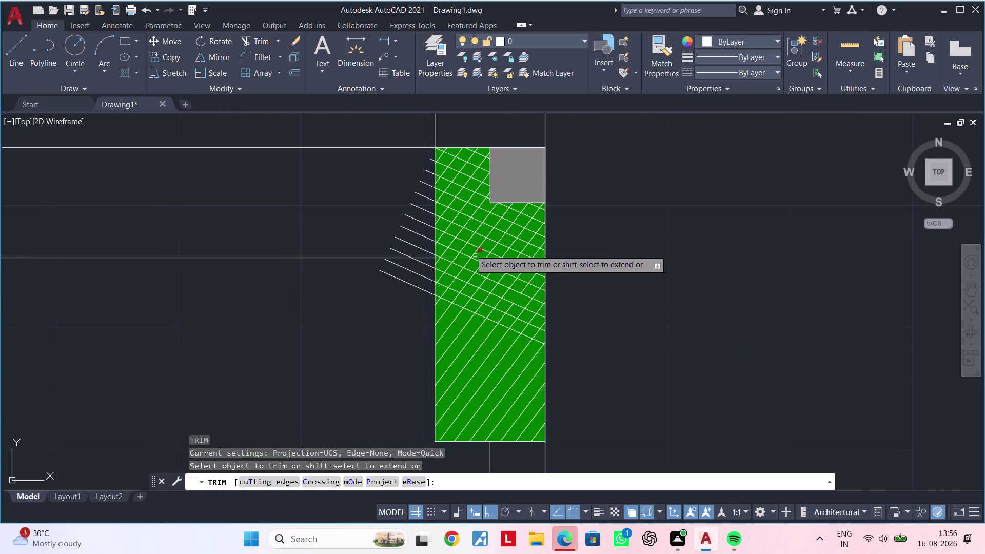
scroll(up, 3)
drag(440, 155, 419, 195)
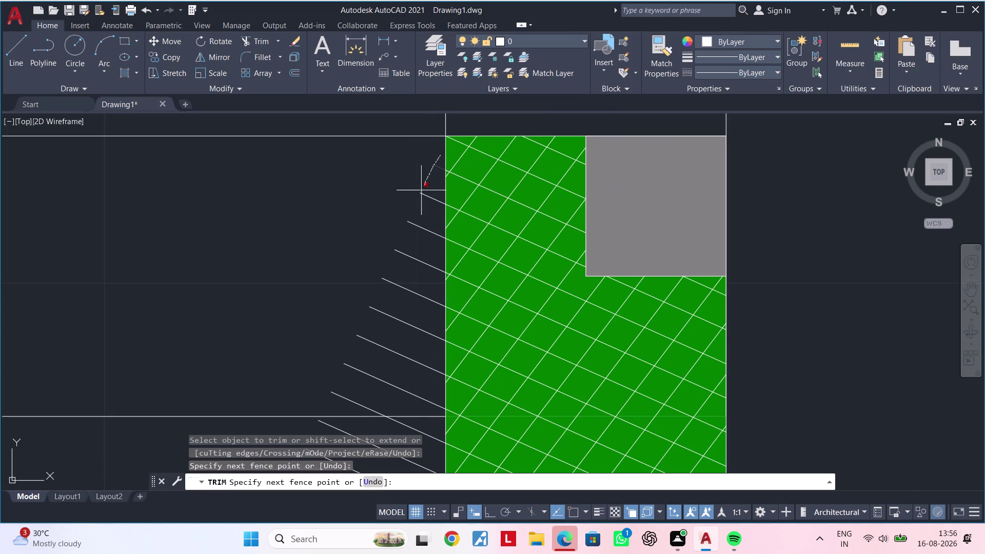
drag(419, 195, 319, 363)
drag(320, 363, 341, 360)
drag(345, 360, 350, 360)
drag(356, 360, 367, 360)
drag(425, 212, 359, 357)
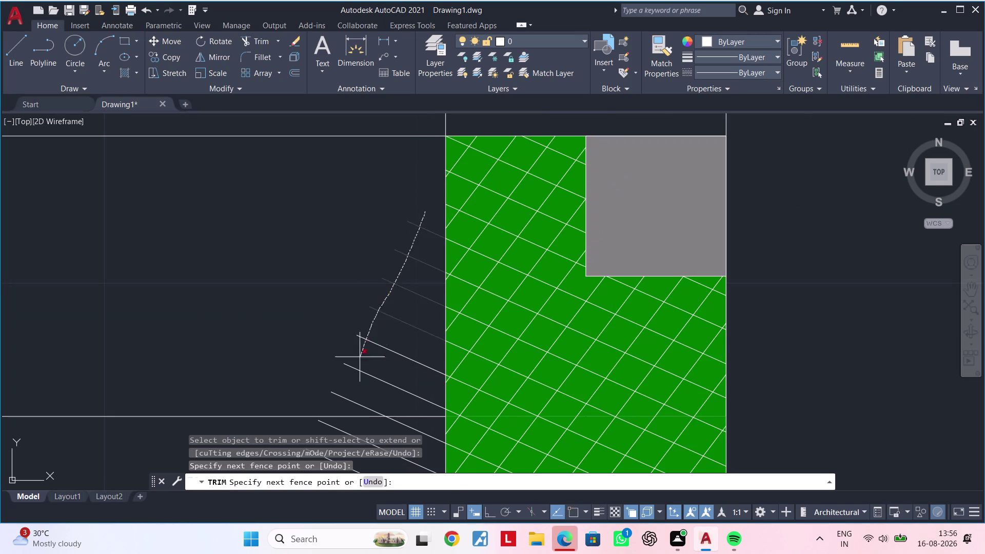
drag(360, 357, 356, 369)
click(355, 374)
Fence-trim the lower stray diagonal line ends, then end the trim.
middle_drag(396, 344, 424, 281)
click(374, 341)
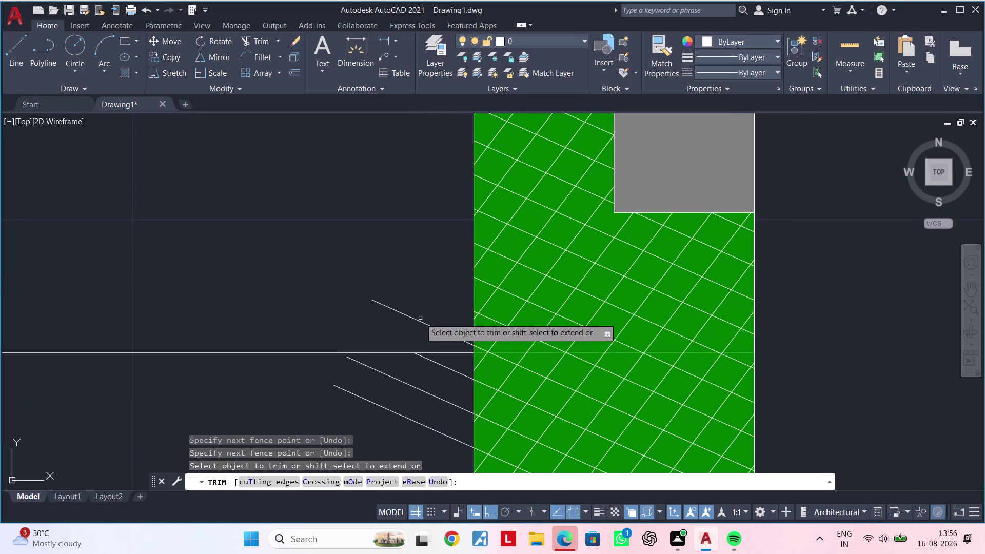
drag(422, 316, 407, 338)
drag(455, 360, 433, 390)
click(395, 436)
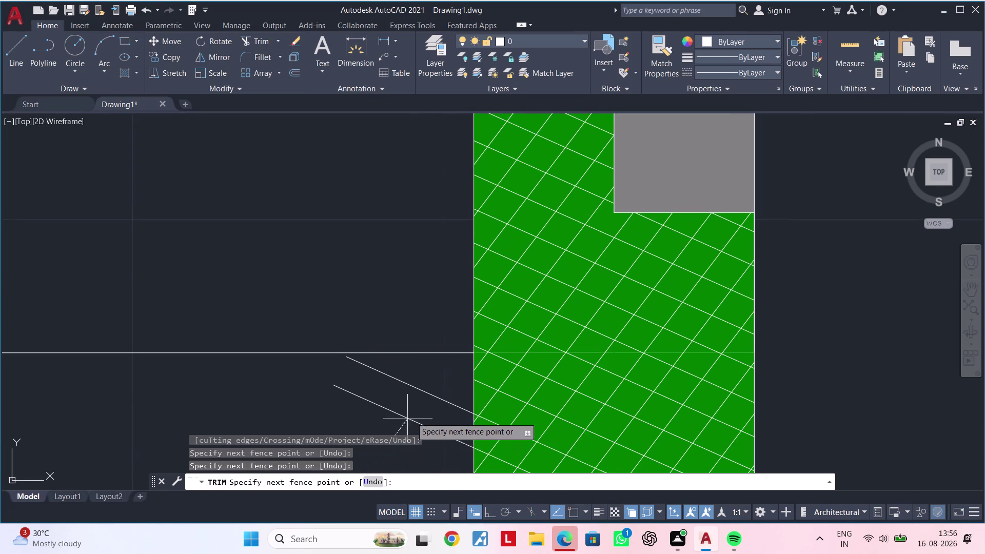
click(429, 392)
scroll(down, 3)
middle_drag(423, 374, 404, 247)
middle_drag(387, 335, 391, 296)
key(Escape)
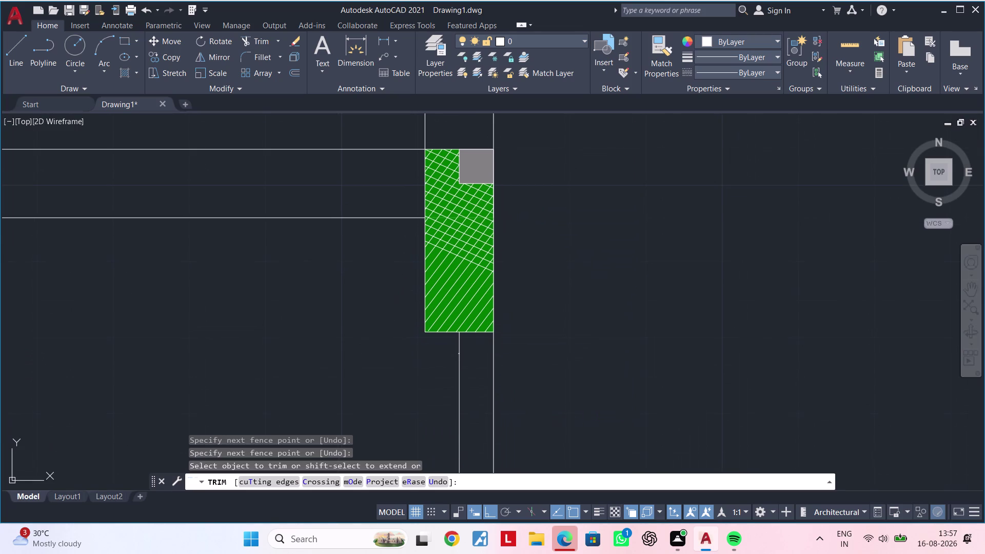
Clear pending commands, start OFFSET with a distance of 10, then cancel it.
key(Escape)
key(Escape)
key(Escape)
key(Escape)
text(of)
key(space)
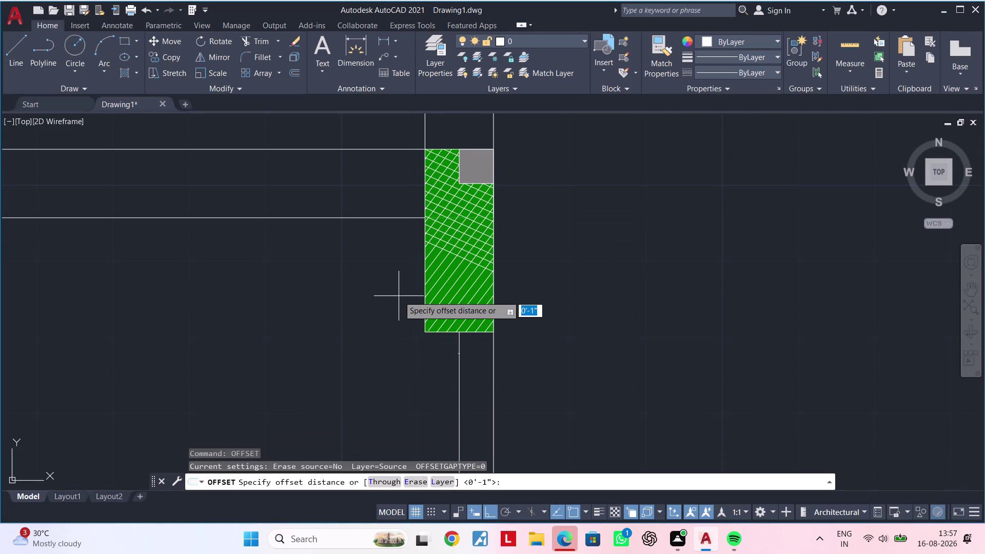
text(10)
key(BackSpace)
key(Escape)
key(Escape)
key(Escape)
key(Escape)
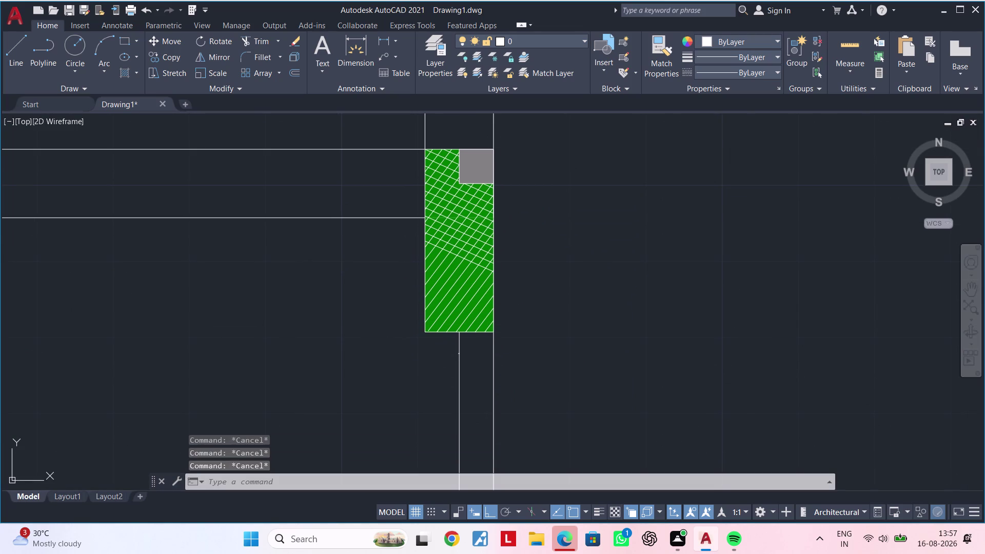
key(Escape)
Run OFFSET with a 1" distance and pick the first diagonal lines on the wall.
text(of 1)
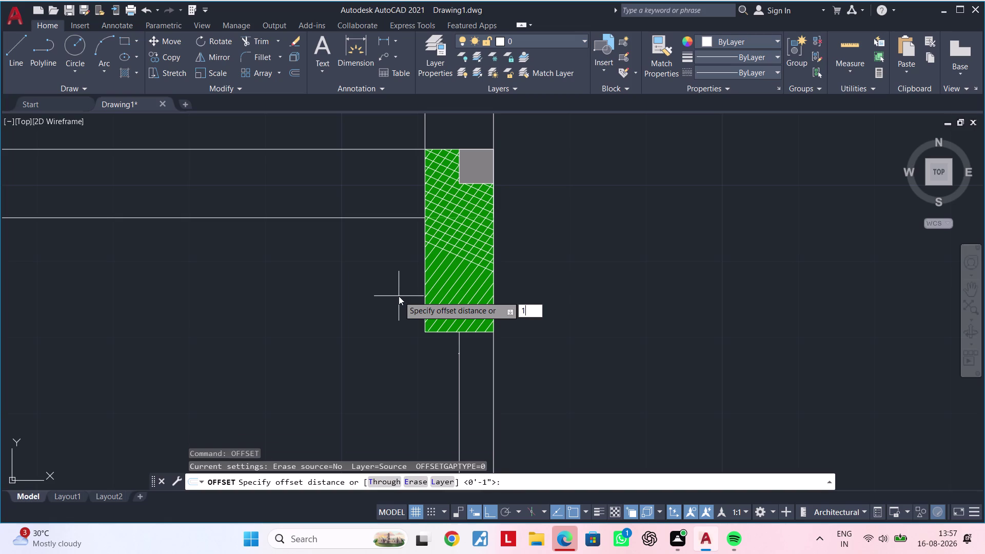
text(")
key(Return)
scroll(up, 3)
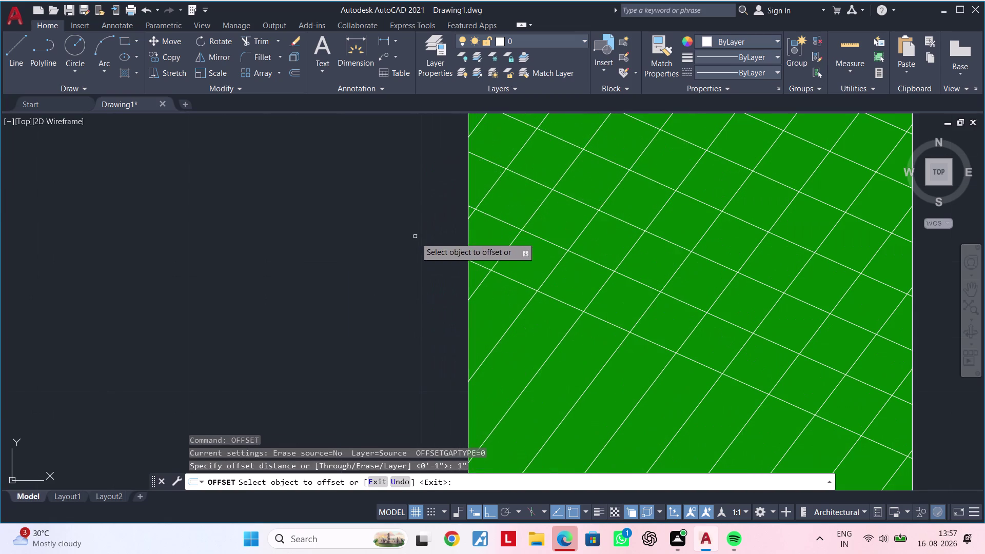
click(499, 274)
click(490, 330)
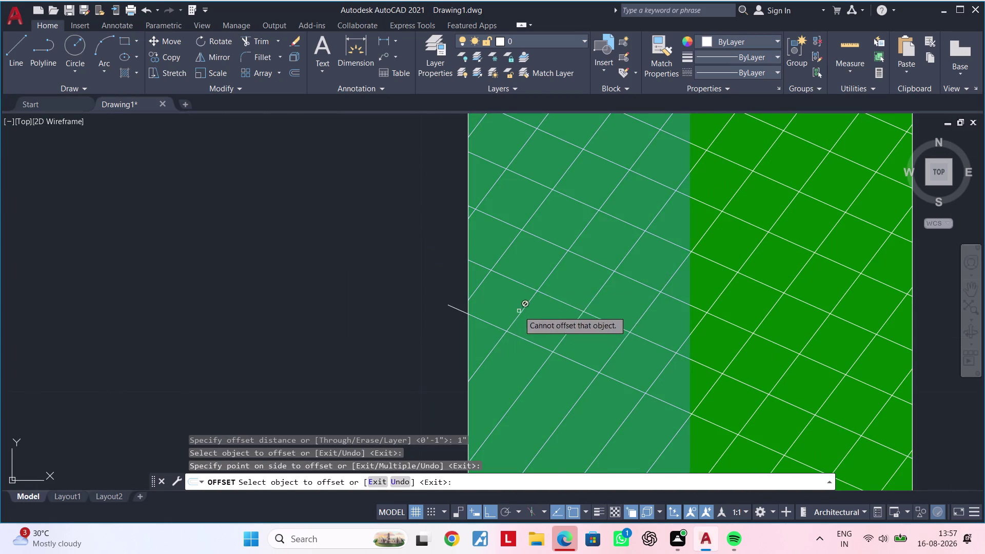
scroll(down, 3)
middle_drag(522, 290, 507, 229)
scroll(up, 3)
click(508, 265)
click(495, 320)
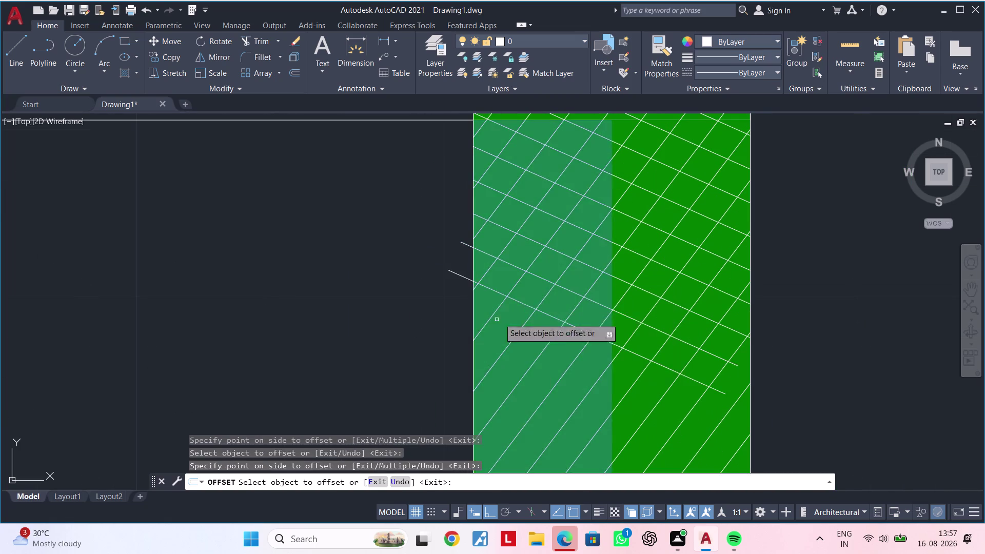
click(527, 305)
click(514, 353)
Offset more stray diagonal lines further along the hatched wall by 1".
middle_drag(523, 326, 517, 224)
scroll(up, 3)
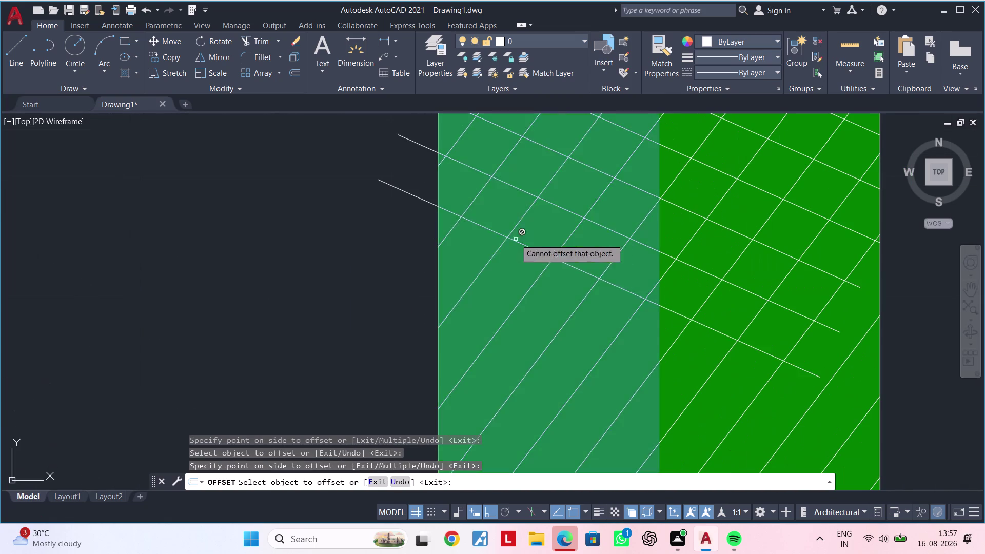
click(514, 243)
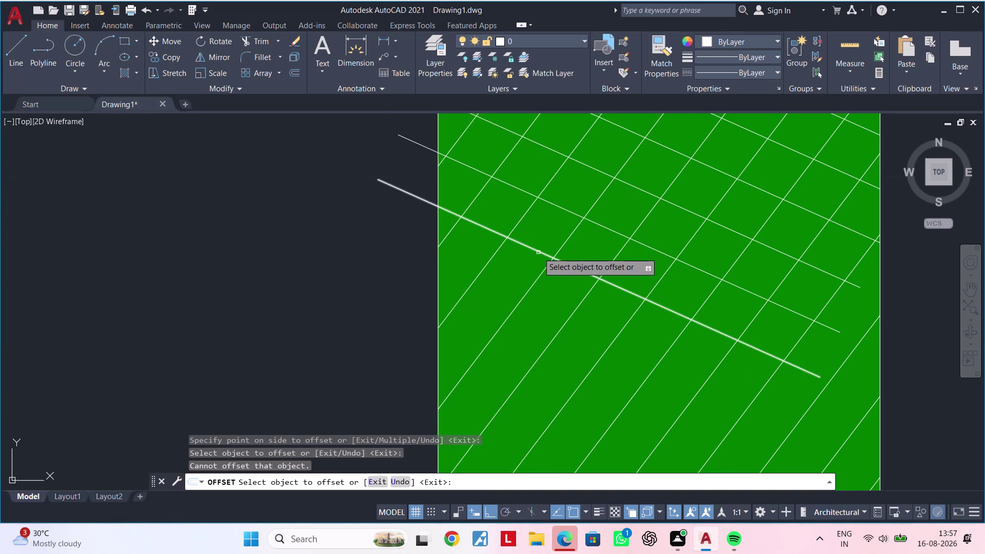
click(538, 252)
click(521, 288)
click(536, 303)
click(523, 357)
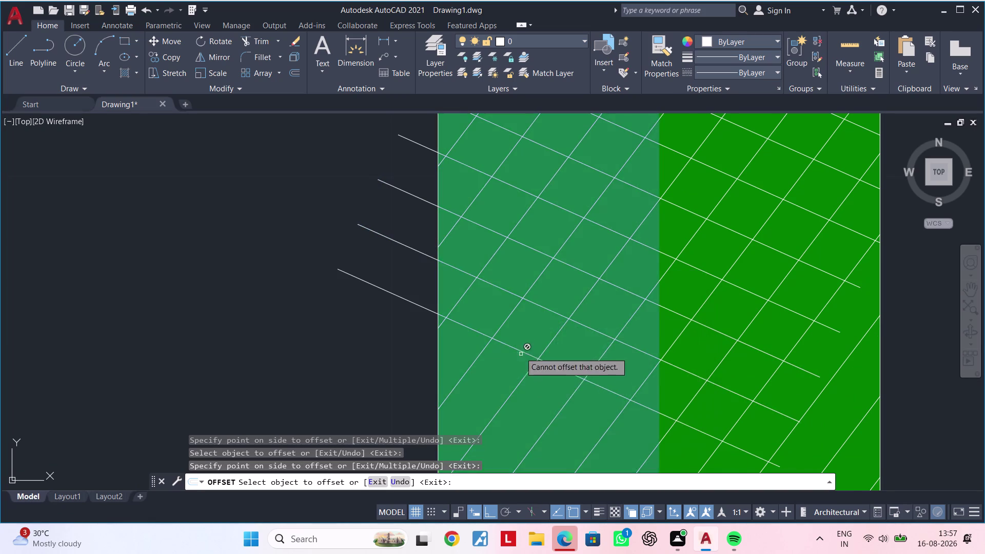
middle_drag(518, 338, 513, 228)
click(513, 241)
click(506, 266)
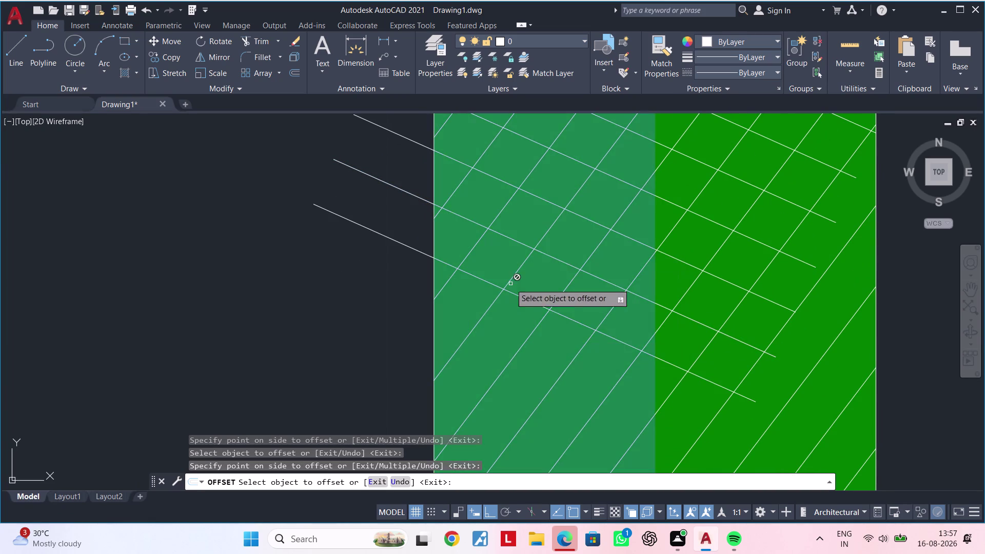
click(507, 290)
click(503, 332)
Offset the remaining diagonal lines near the wall bottom, picking lines instead of the hatch.
middle_drag(499, 325, 506, 199)
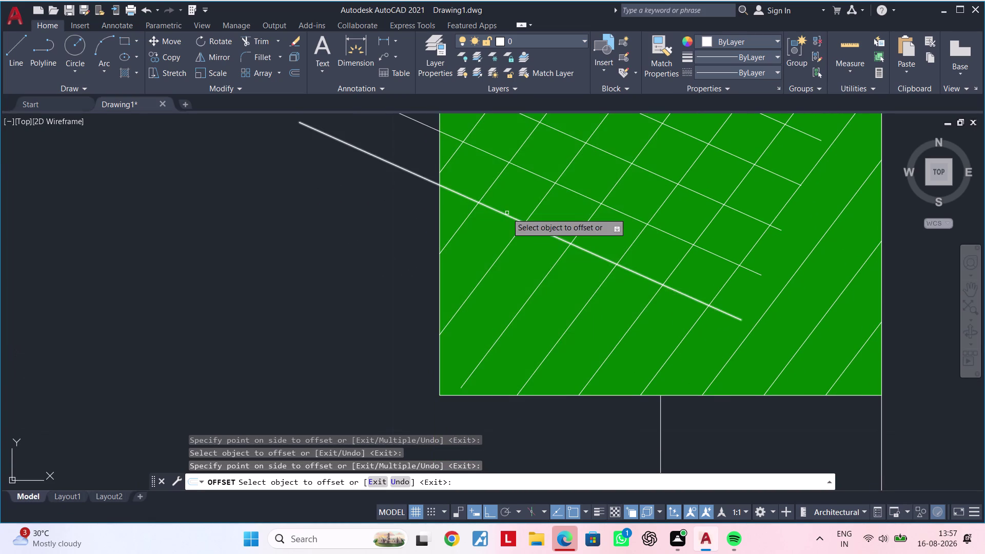
drag(507, 213, 506, 219)
click(478, 278)
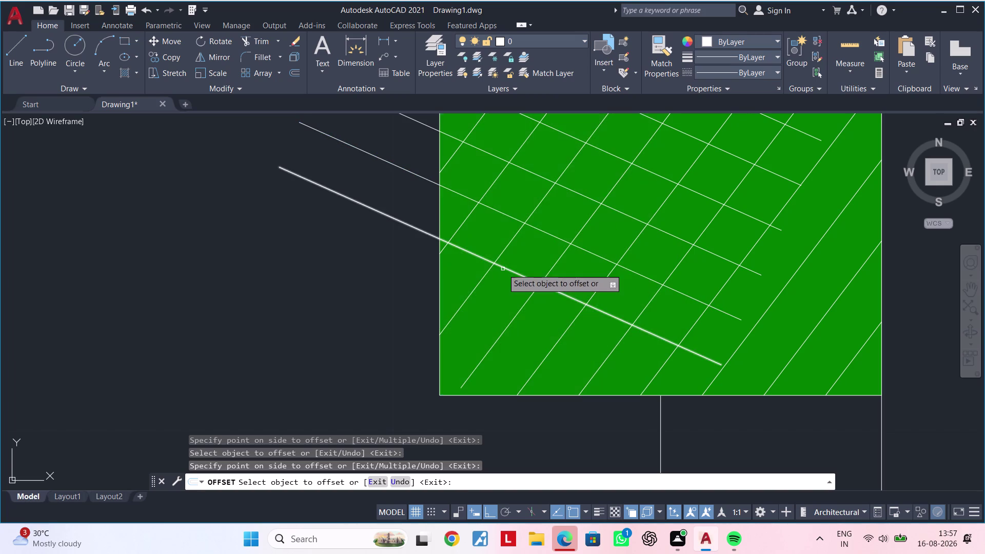
click(503, 269)
double_click(477, 303)
click(485, 315)
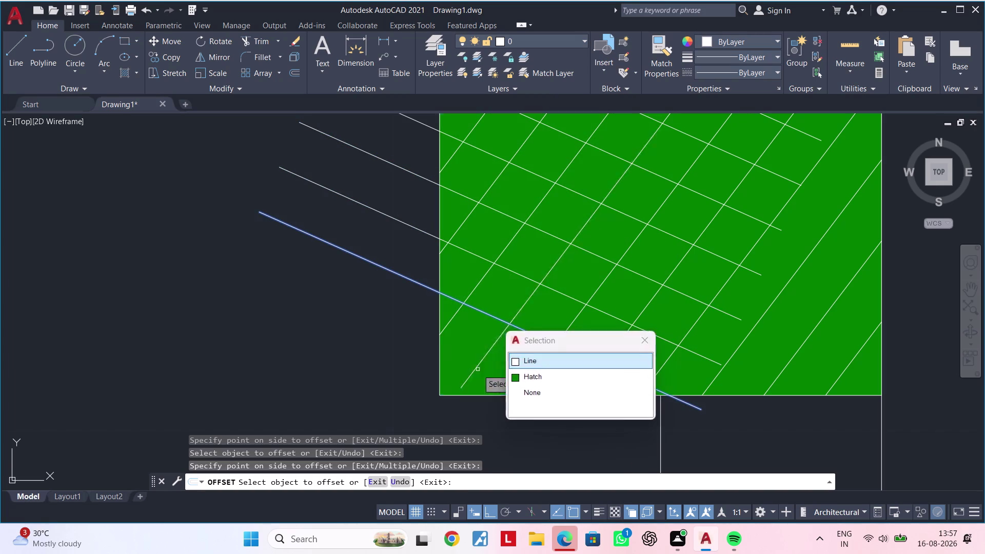
click(470, 377)
click(428, 382)
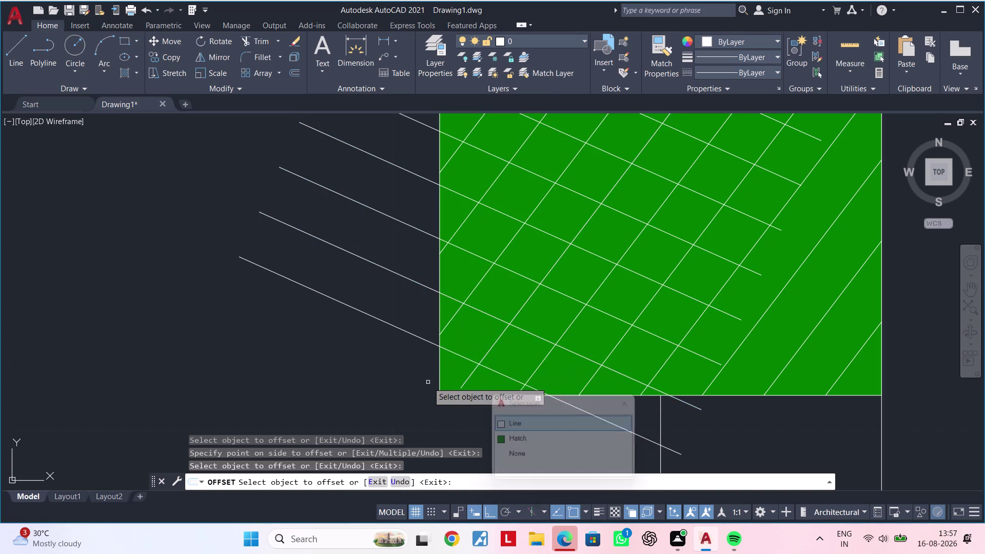
scroll(up, 3)
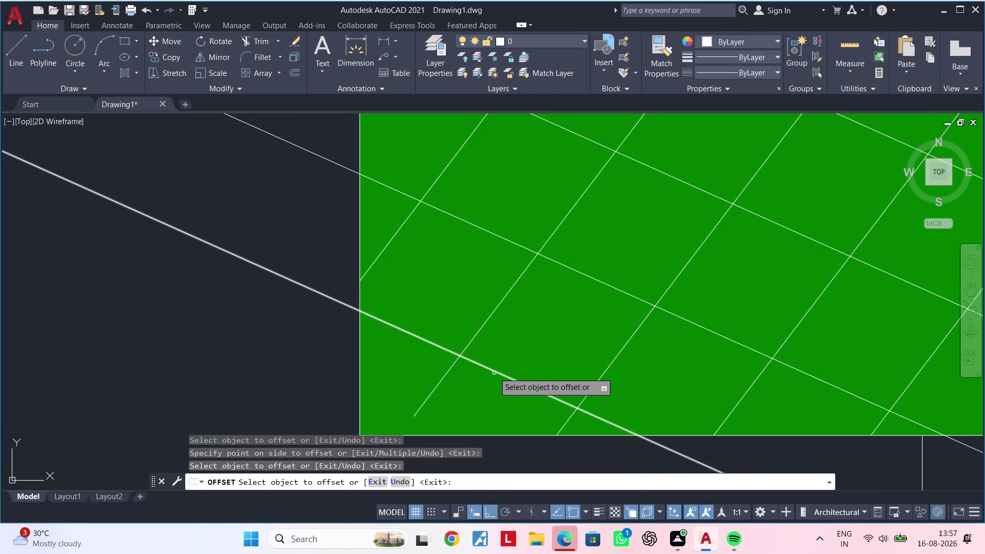
click(494, 373)
scroll(down, 3)
middle_drag(444, 383, 496, 279)
Cancel the offset command and start EXTEND with the EX alias.
key(Escape)
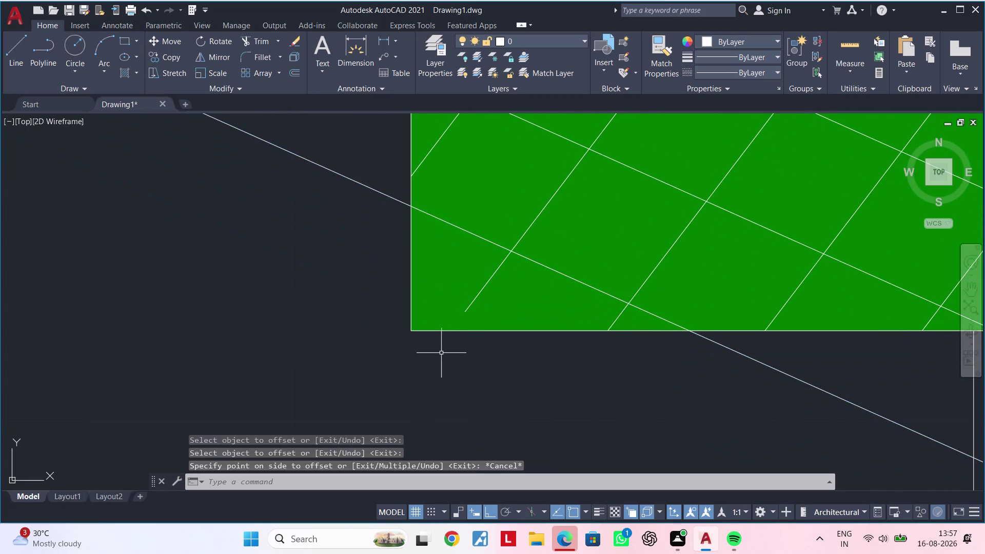
key(Escape)
key(Escape)
key(Escape)
key(Escape)
text(ex)
key(space)
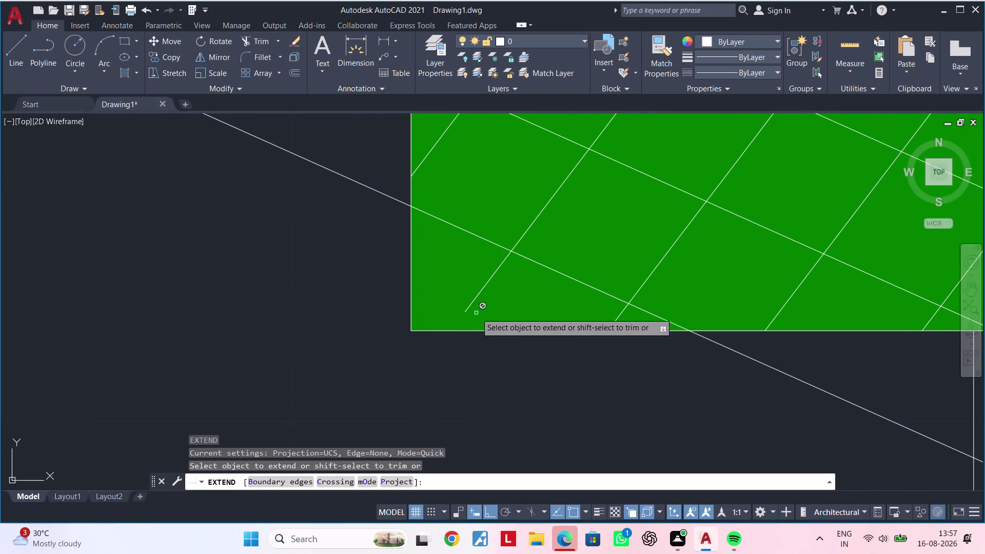
click(472, 302)
click(528, 346)
scroll(down, 3)
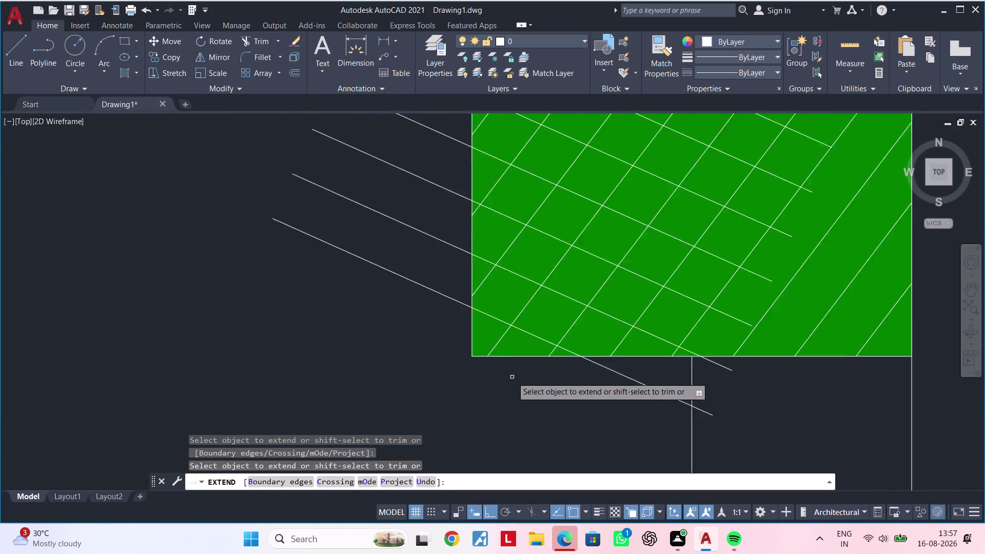
scroll(down, 3)
middle_drag(512, 379, 508, 401)
key(Escape)
key(Escape)
middle_drag(512, 394, 429, 386)
key(Escape)
key(Escape)
middle_drag(427, 384, 438, 383)
key(Escape)
key(Escape)
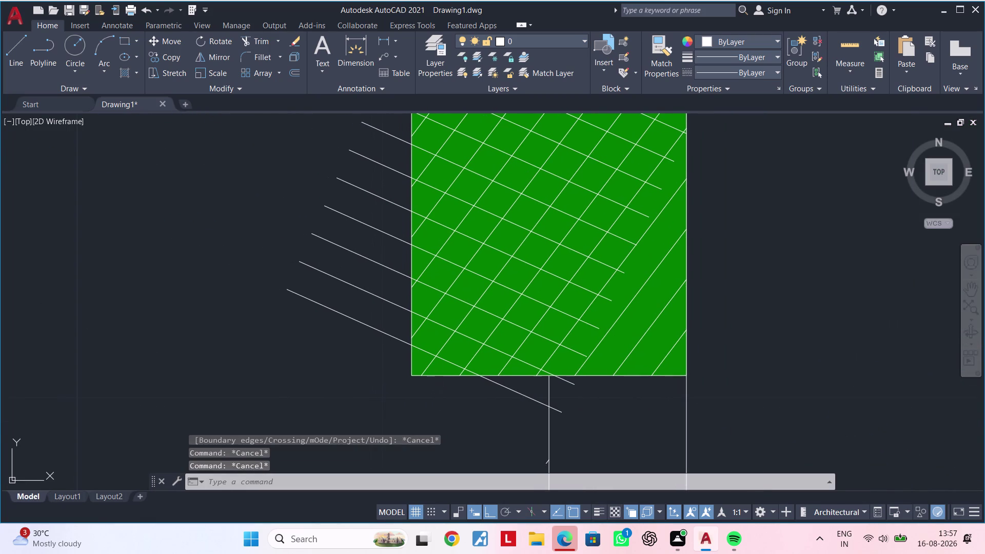
click(623, 376)
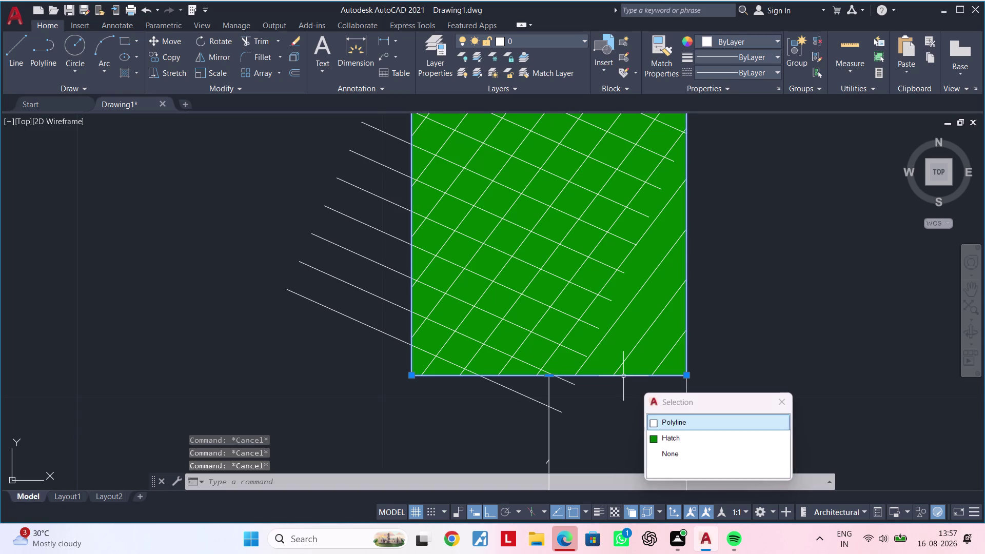
text(ex)
key(space)
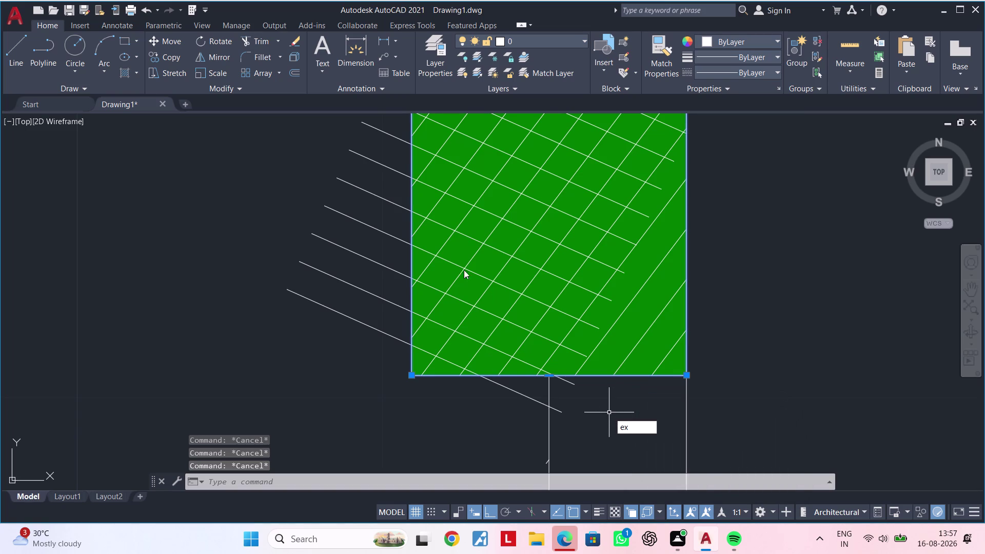
key(space)
drag(389, 224, 343, 346)
click(343, 346)
click(396, 223)
drag(398, 220, 398, 220)
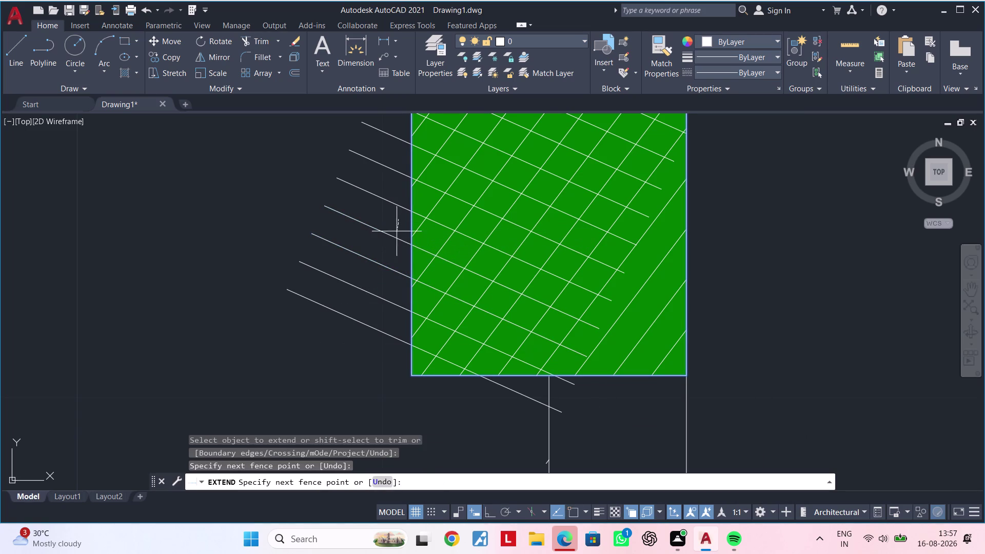
drag(398, 220, 362, 314)
click(362, 314)
click(519, 235)
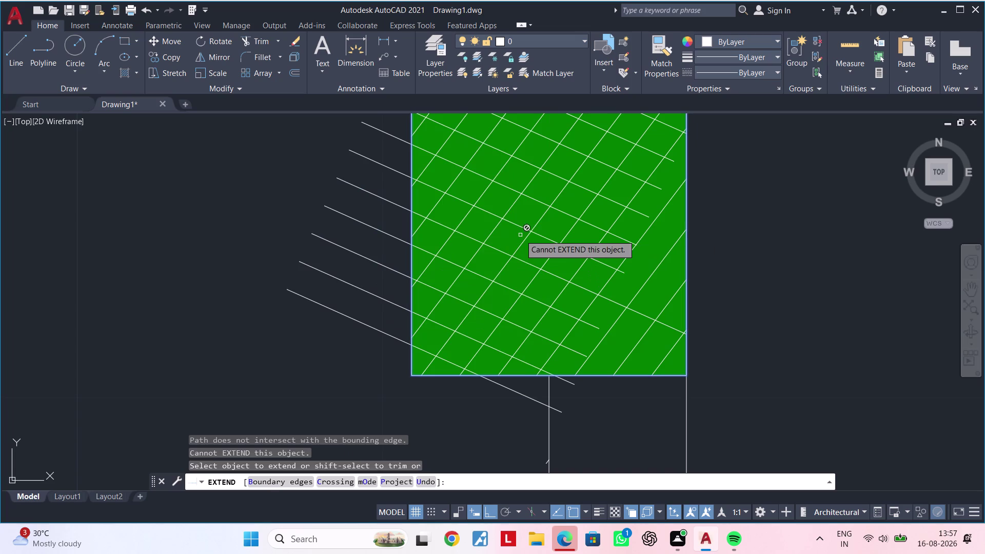
drag(526, 259, 492, 356)
drag(551, 299, 533, 327)
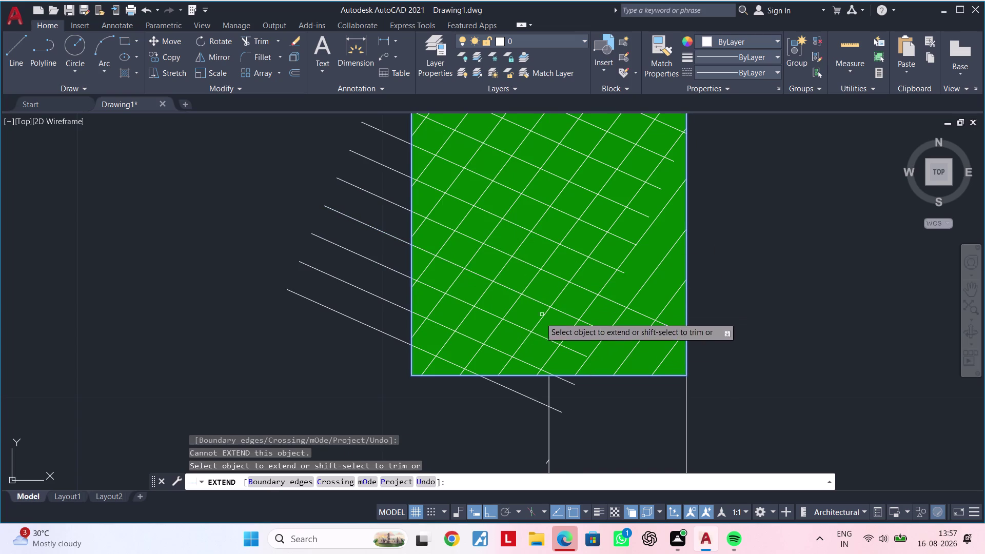
drag(533, 327, 520, 344)
click(535, 335)
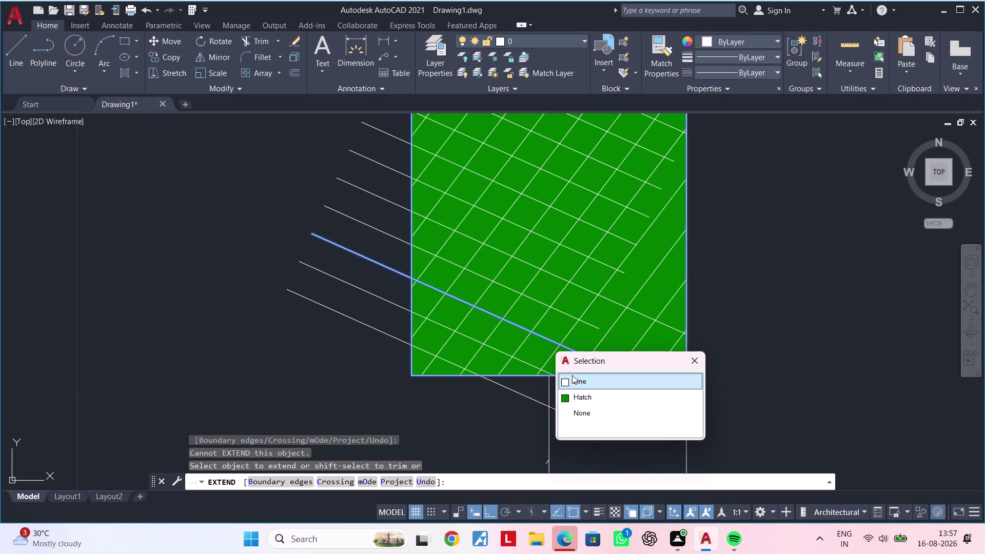
click(572, 376)
click(587, 324)
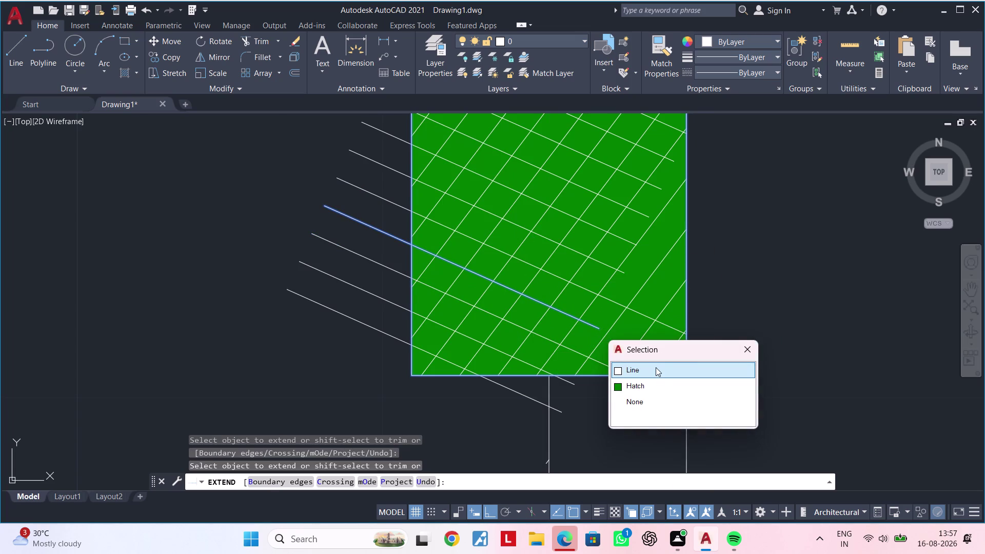
click(656, 367)
click(620, 272)
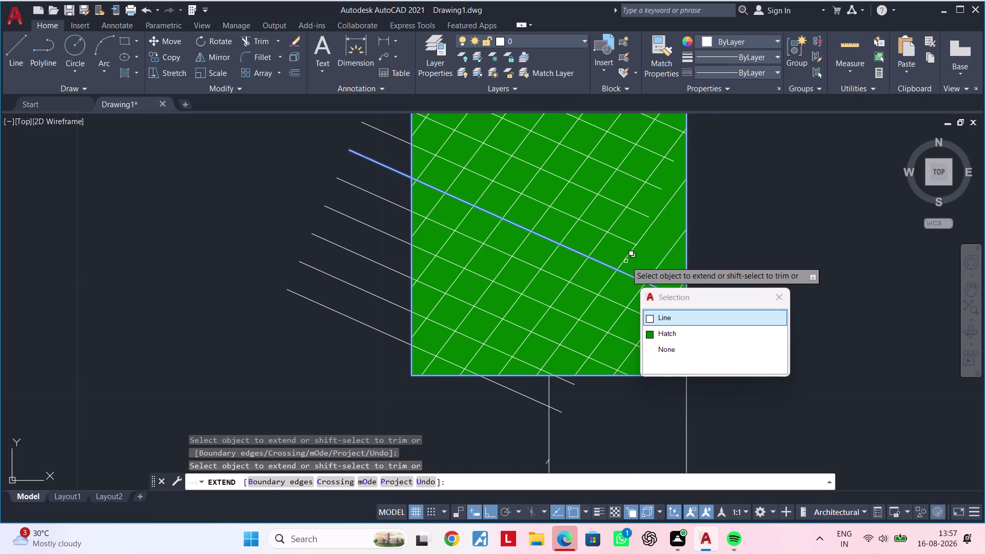
click(658, 313)
click(629, 243)
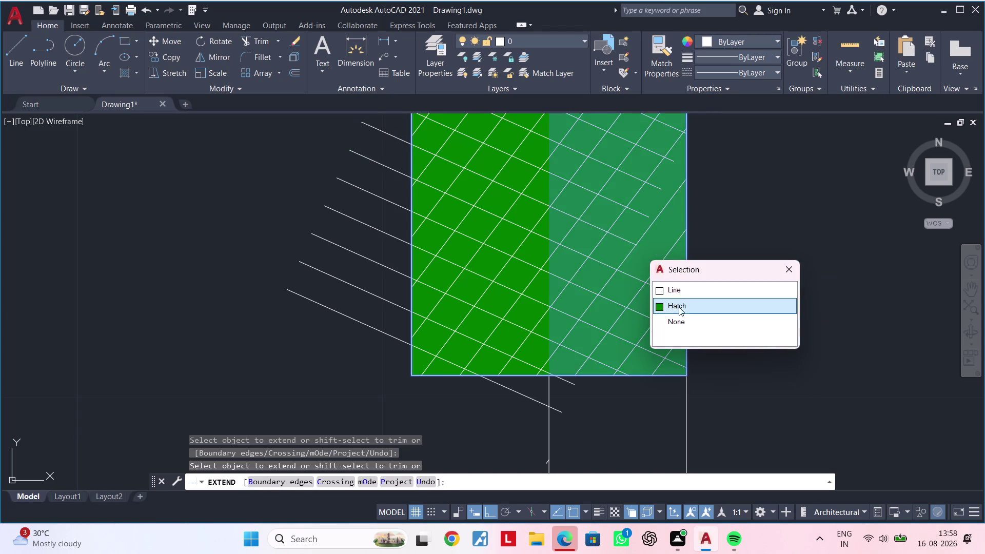
click(677, 292)
click(646, 214)
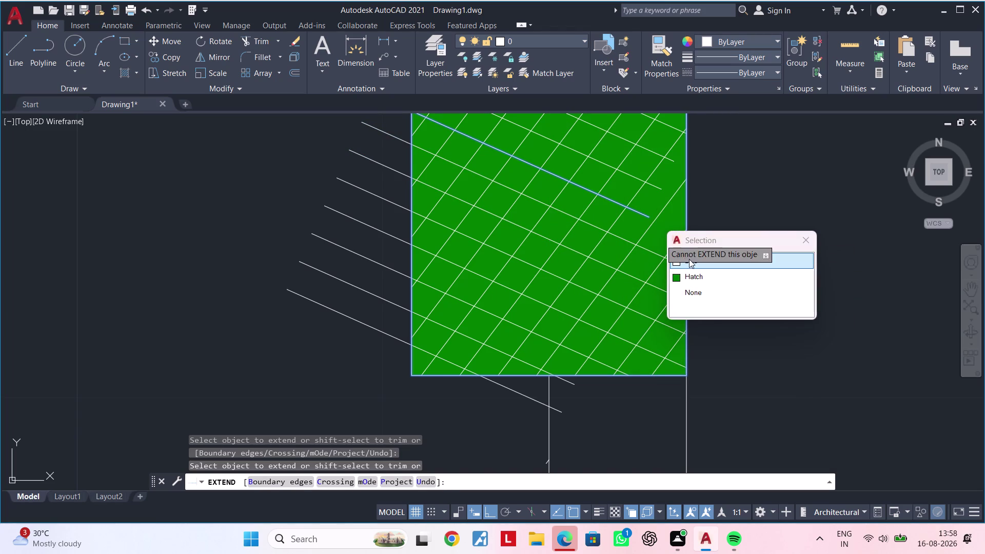
click(689, 260)
click(702, 262)
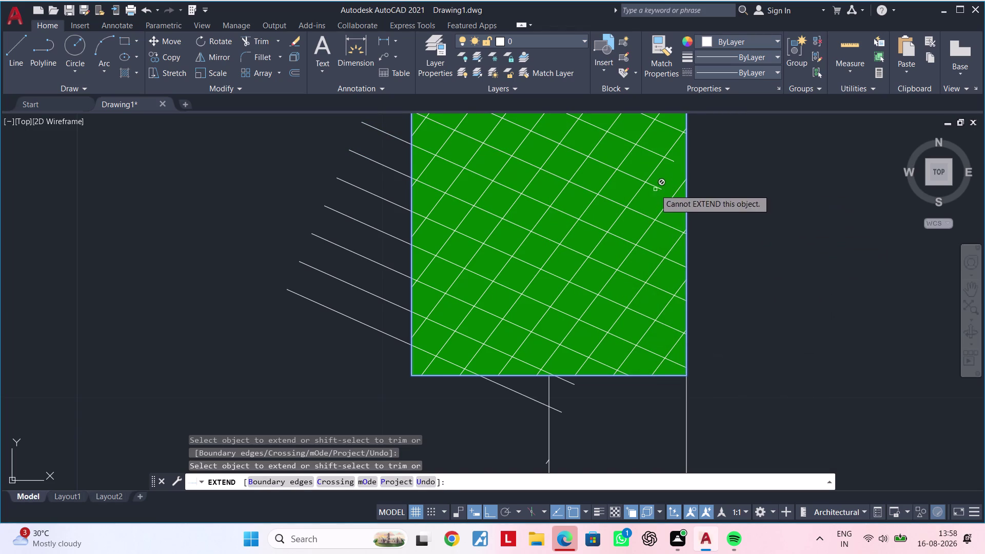
click(654, 186)
click(695, 226)
middle_drag(691, 220, 666, 348)
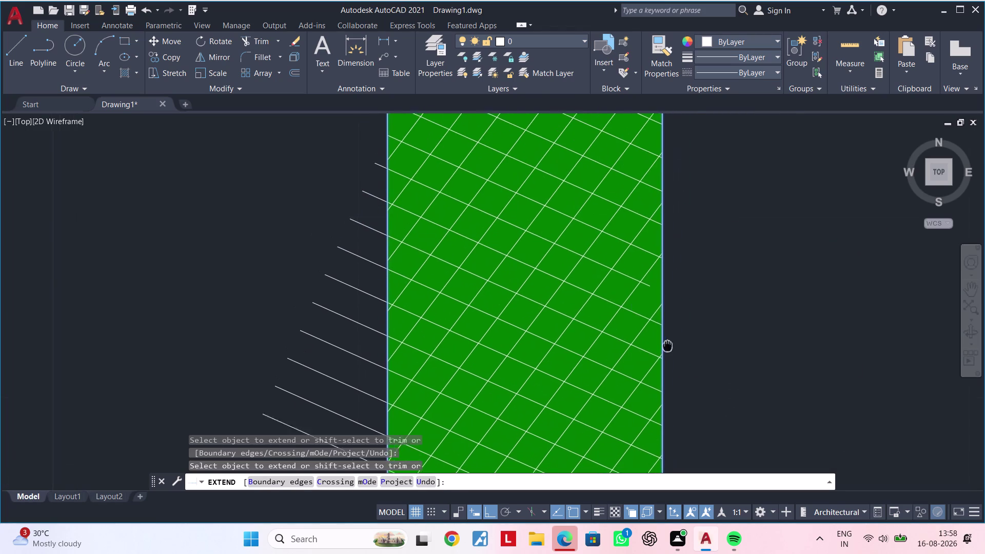
middle_drag(666, 347, 665, 349)
scroll(up, 3)
click(660, 273)
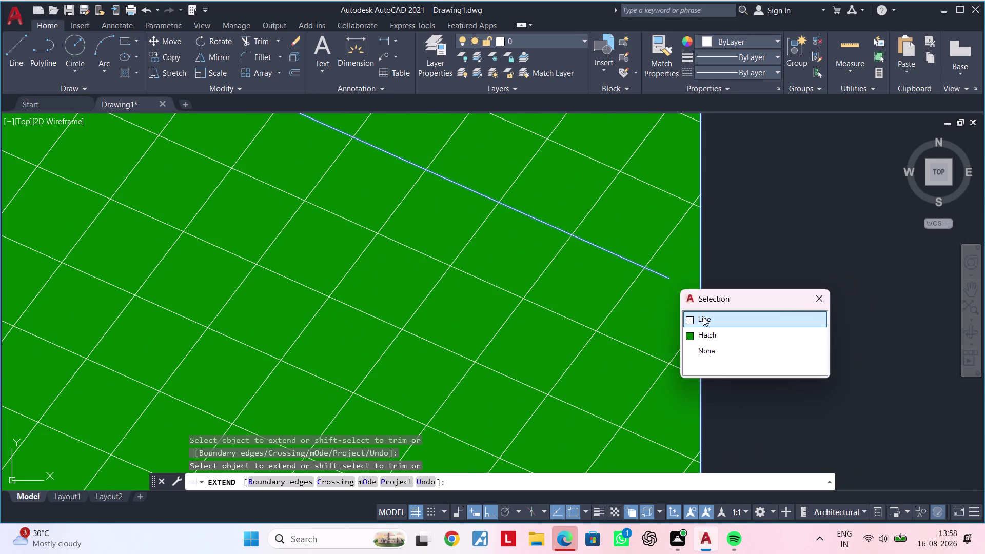
click(702, 317)
middle_drag(694, 300, 681, 369)
scroll(down, 3)
middle_drag(677, 361, 702, 342)
key(Escape)
key(Escape)
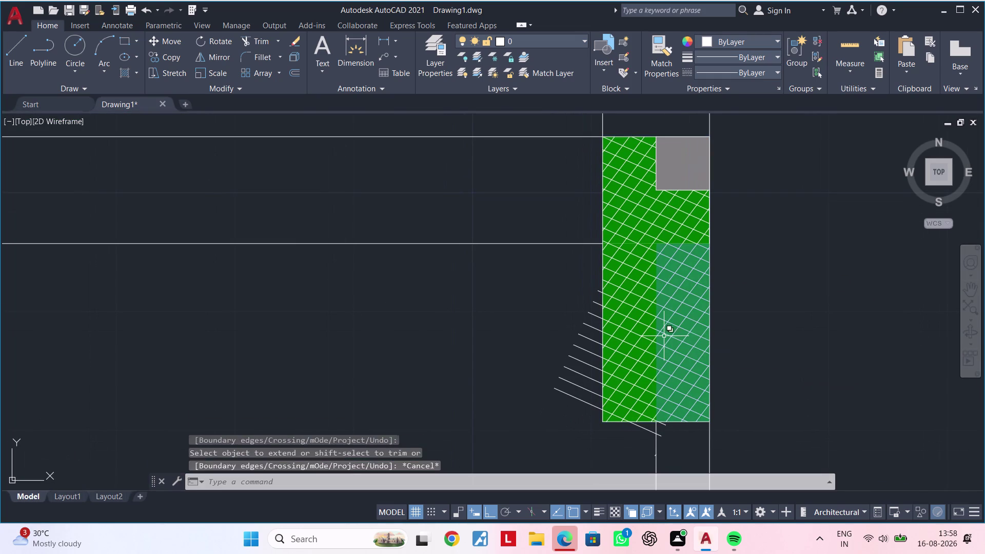
Cancel EXTEND, start TRIM, and fence across the stray diagonal lines left of the wall.
key(Escape)
key(Escape)
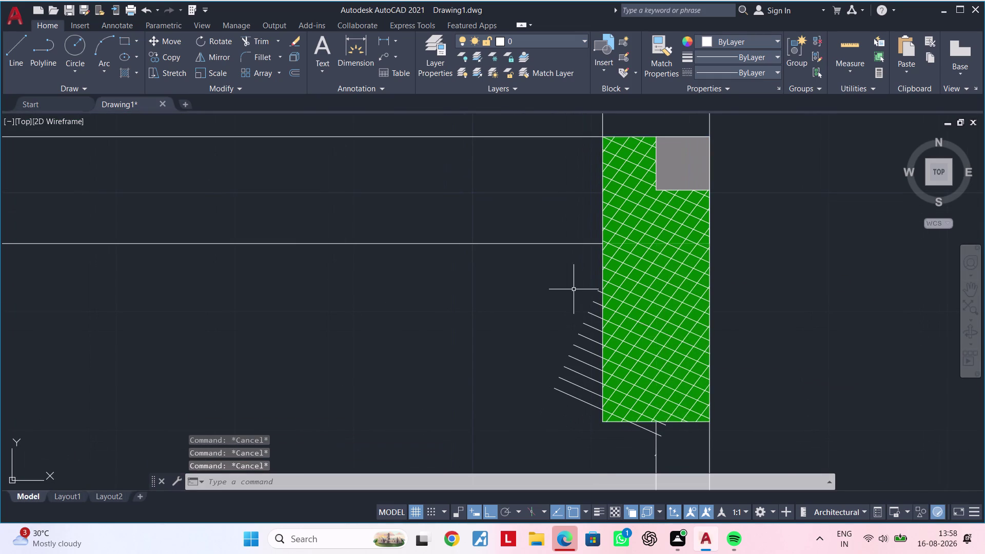
scroll(up, 3)
middle_drag(579, 294, 557, 268)
key(Escape)
key(Escape)
text(tr)
key(space)
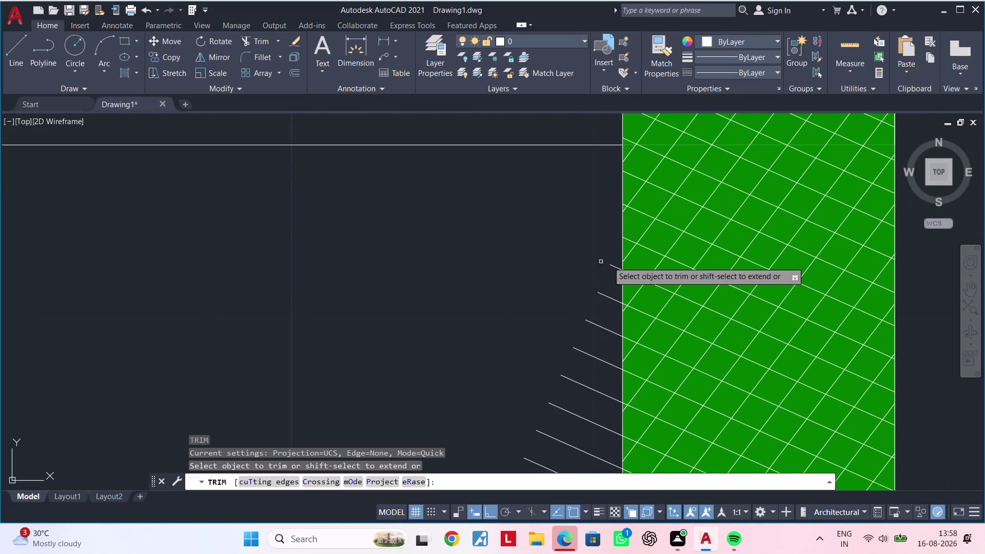
drag(616, 262, 586, 371)
click(585, 372)
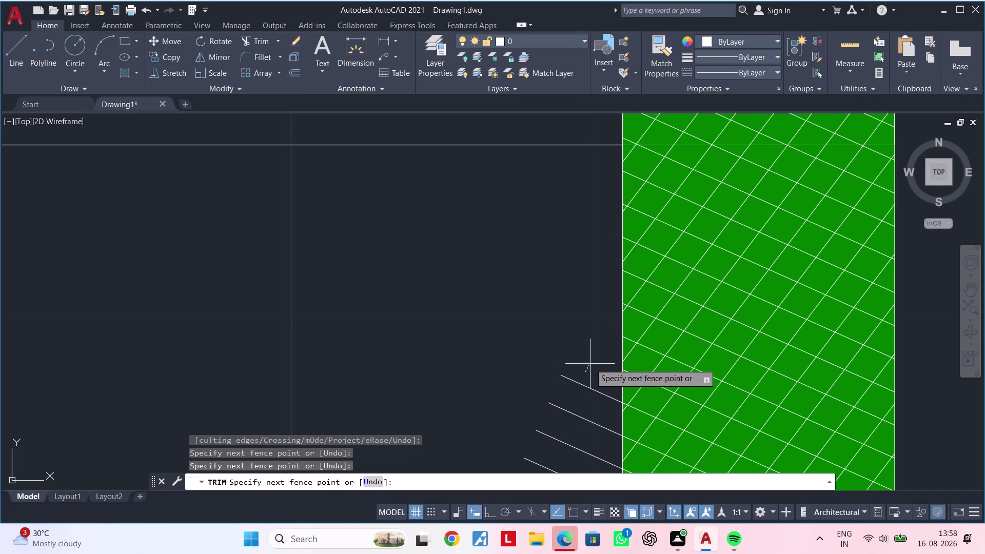
scroll(down, 3)
middle_drag(592, 333, 601, 249)
drag(603, 266, 569, 386)
drag(549, 394, 590, 308)
drag(593, 299, 594, 292)
drag(596, 289, 601, 279)
click(601, 279)
drag(596, 298, 583, 348)
click(582, 350)
middle_drag(577, 325, 564, 285)
scroll(up, 3)
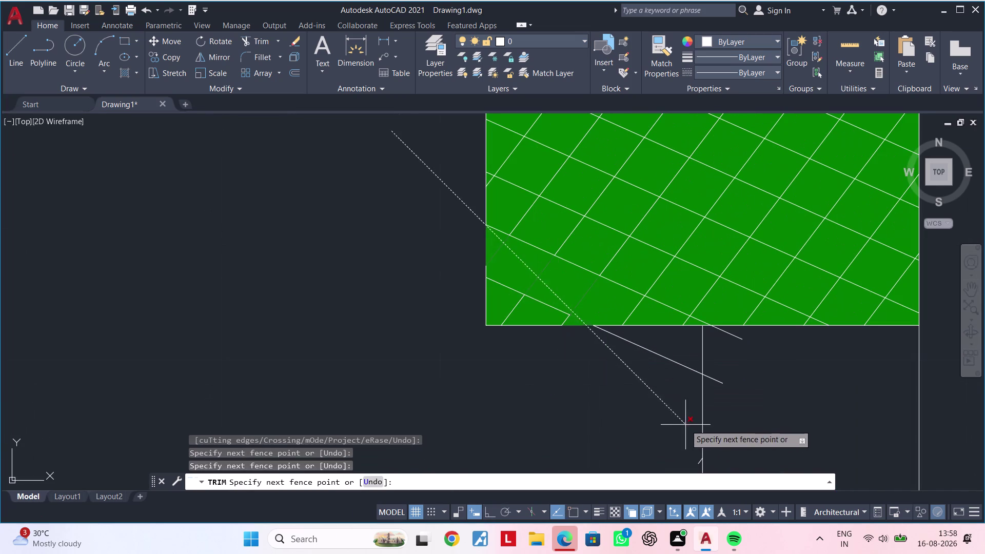
Repeat TRIM to remove the long diagonal line below the wall and the last stubs.
key(Escape)
key(space)
scroll(up, 3)
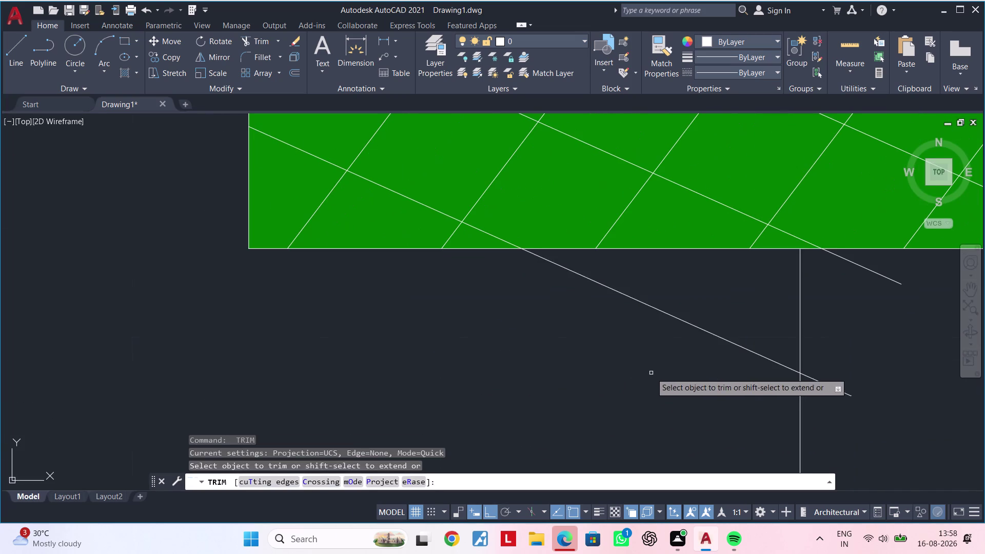
drag(651, 373, 754, 318)
click(867, 268)
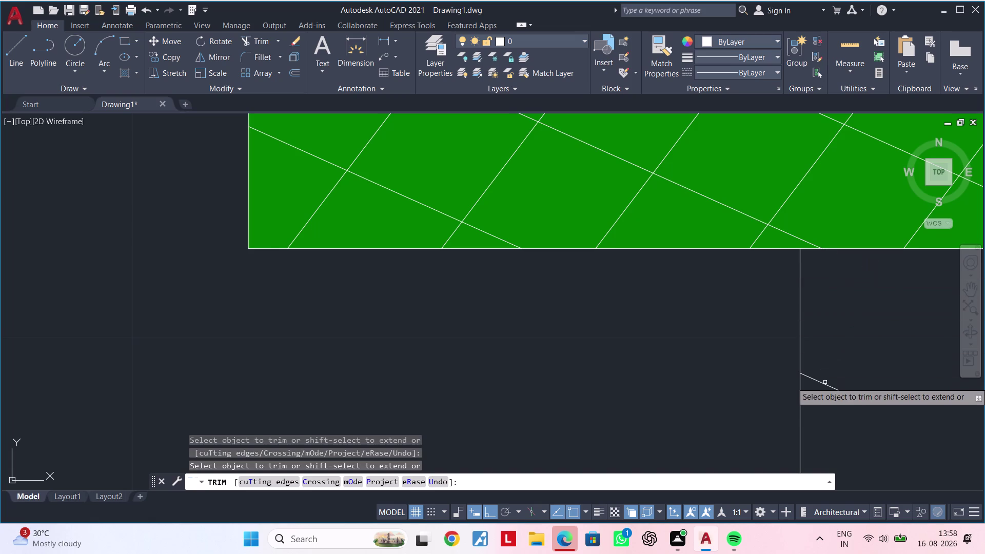
click(823, 383)
scroll(down, 3)
middle_drag(854, 387, 514, 377)
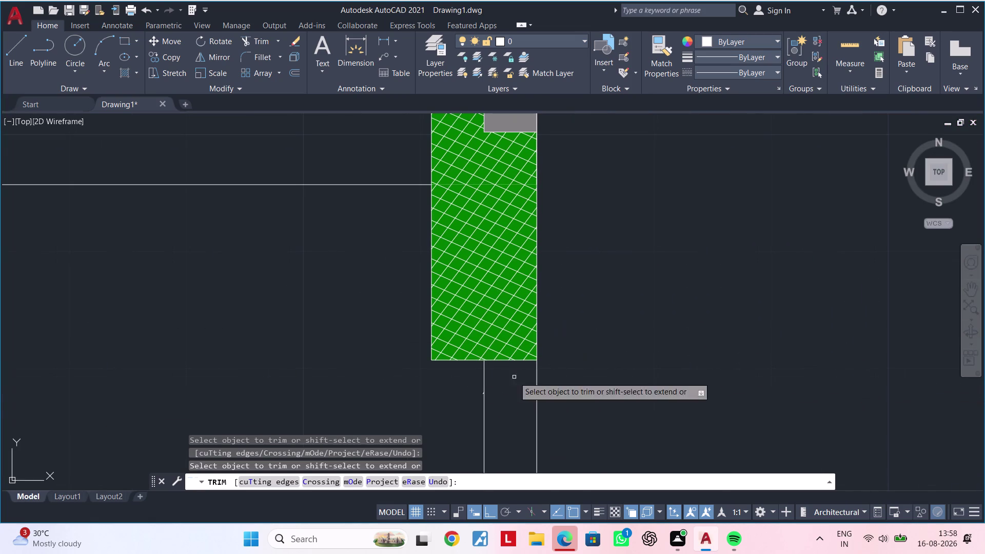
key(Escape)
key(Escape)
scroll(up, 3)
scroll(up, 3)
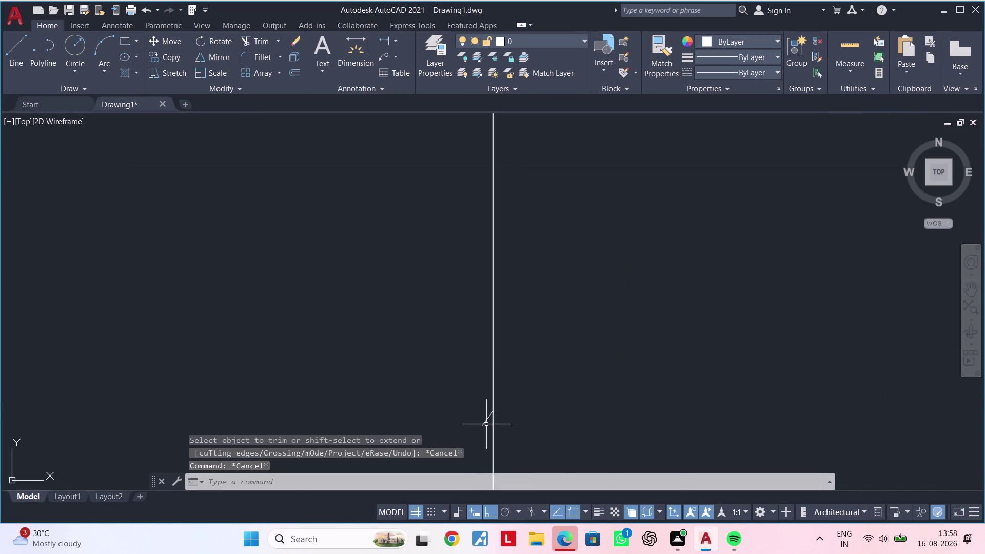
Erase the leftover stray line piece below the green hatched wall.
click(486, 424)
key(Delete)
scroll(down, 3)
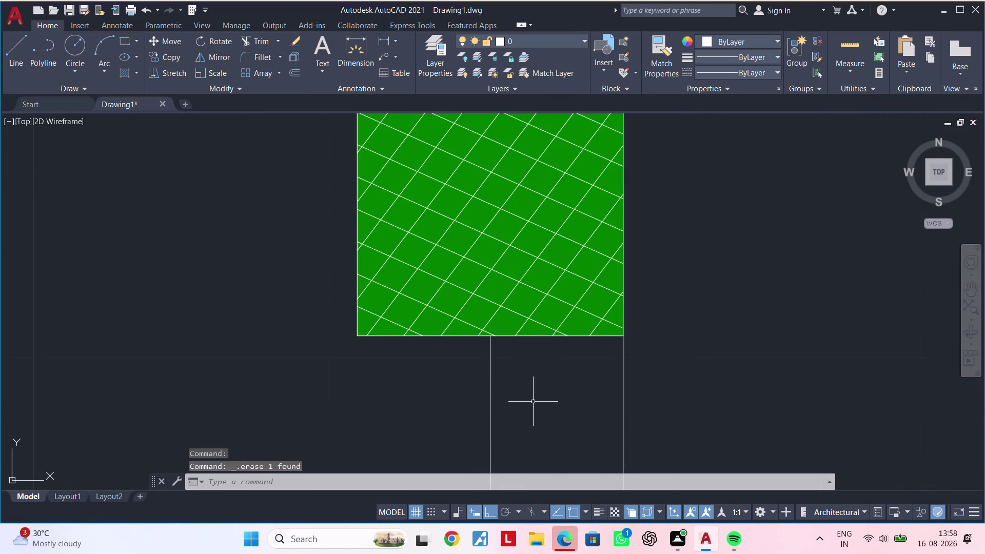
middle_drag(535, 411, 526, 445)
scroll(down, 3)
middle_drag(530, 438, 515, 384)
key(Escape)
key(Escape)
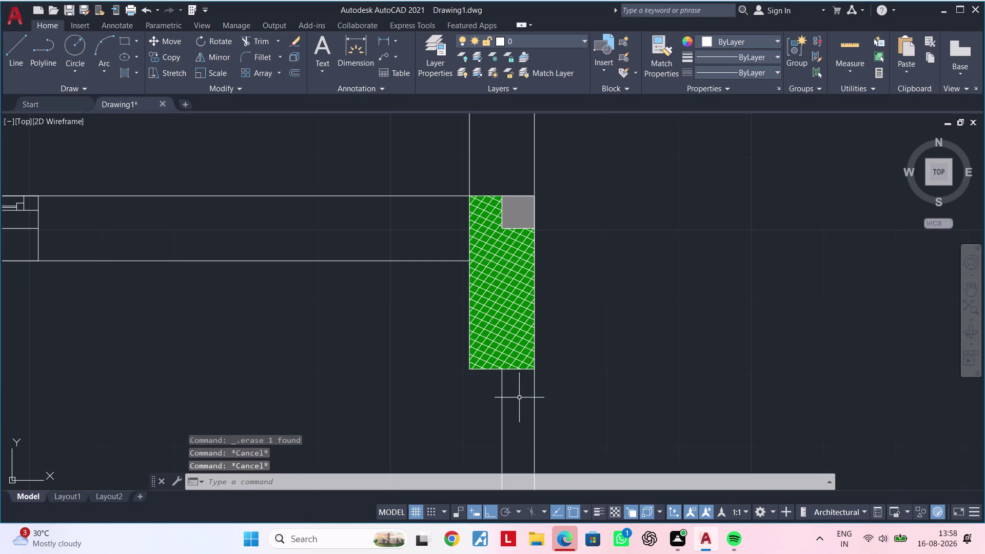
Pan and zoom to centre the hatched wall and grey column for checking.
middle_drag(520, 396, 521, 358)
key(Escape)
scroll(down, 3)
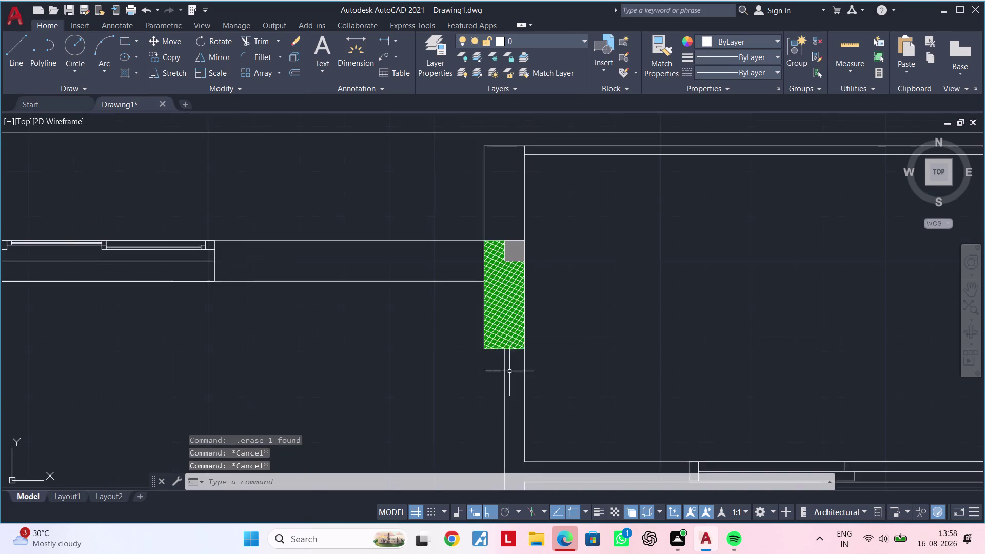
scroll(up, 3)
middle_drag(509, 387, 514, 470)
scroll(up, 3)
key(Escape)
scroll(down, 3)
middle_drag(515, 424, 517, 417)
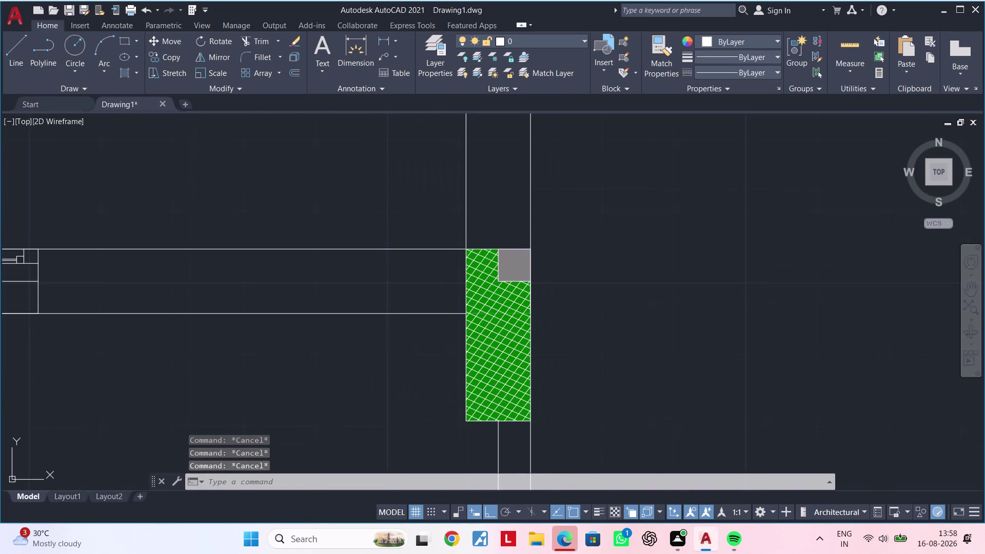
middle_drag(517, 417, 524, 392)
Window-select the wall, clear it, then window-select the green hatch and grey column.
click(466, 209)
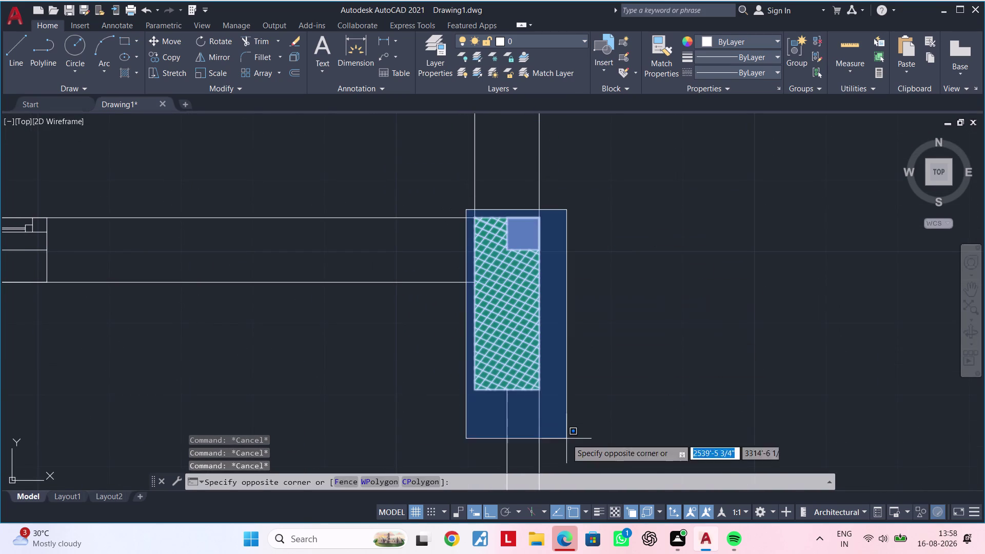
click(567, 430)
key(Escape)
key(Escape)
key(Escape)
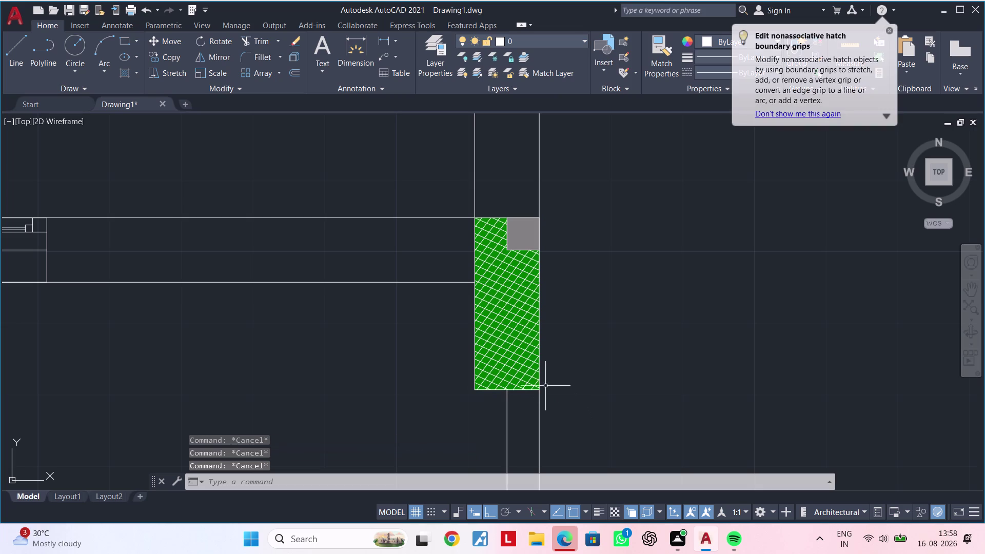
click(446, 192)
click(596, 417)
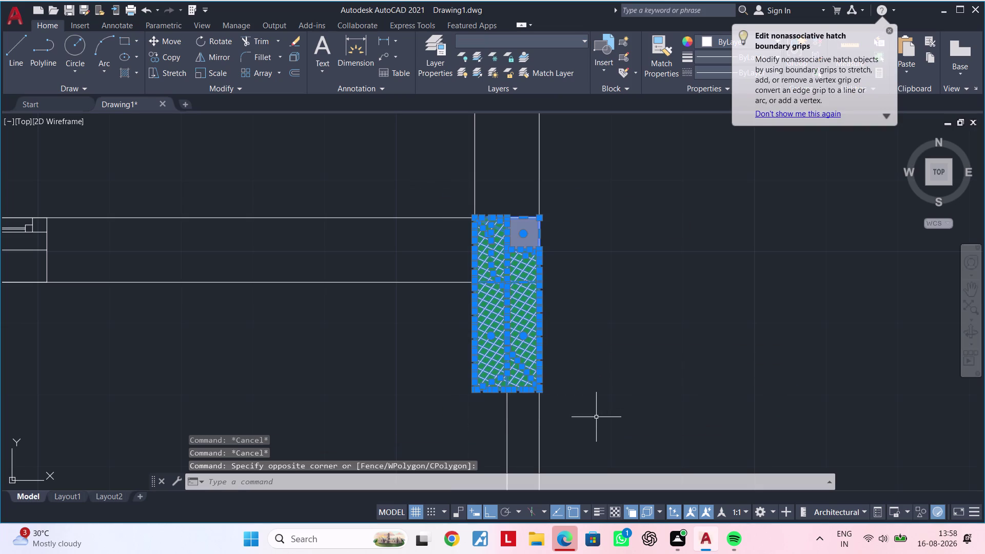
scroll(up, 3)
scroll(down, 3)
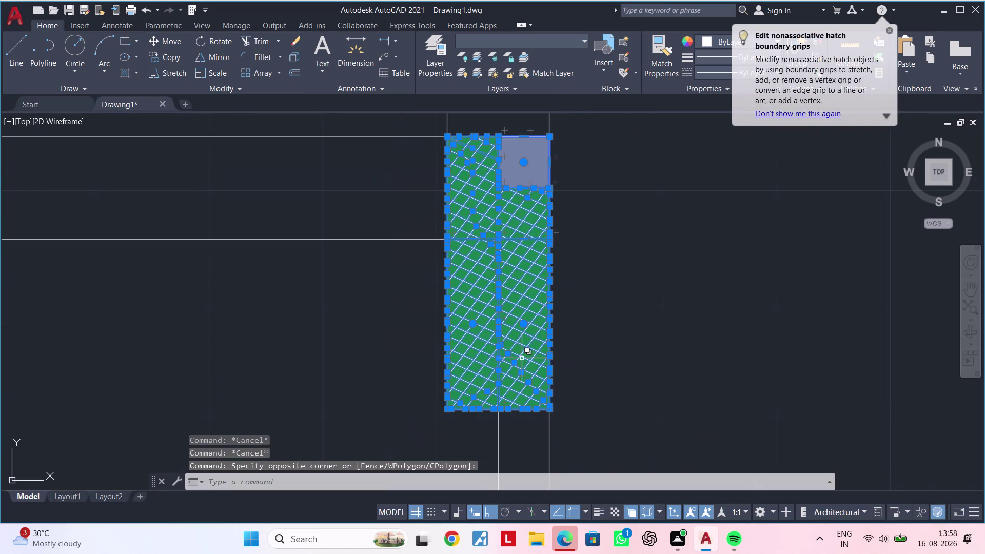
scroll(up, 3)
Pick points on the hatched wall, accidentally tilting the view, then clear the selection.
click(471, 368)
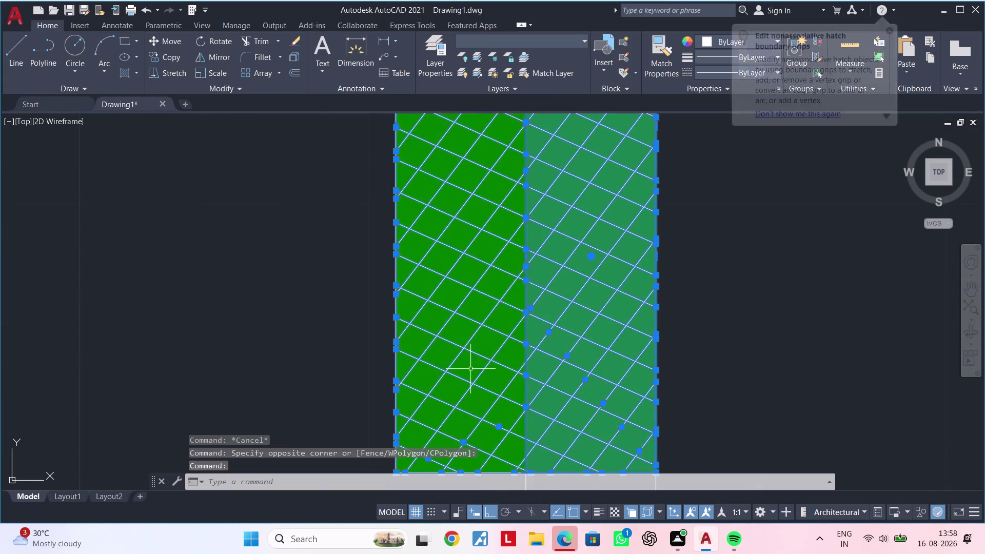
click(549, 369)
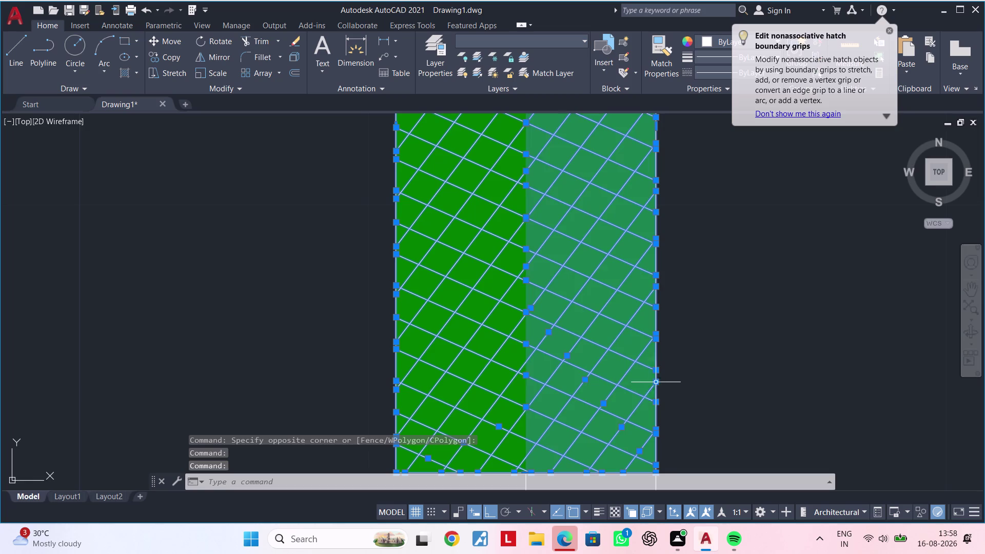
scroll(up, 3)
click(654, 394)
scroll(down, 3)
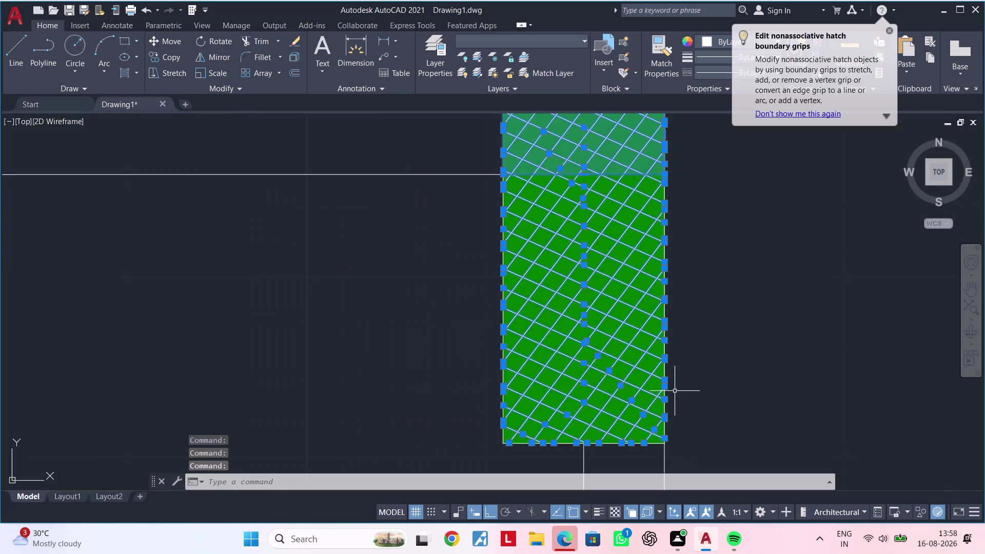
middle_drag(699, 377, 704, 352)
scroll(up, 3)
key(Escape)
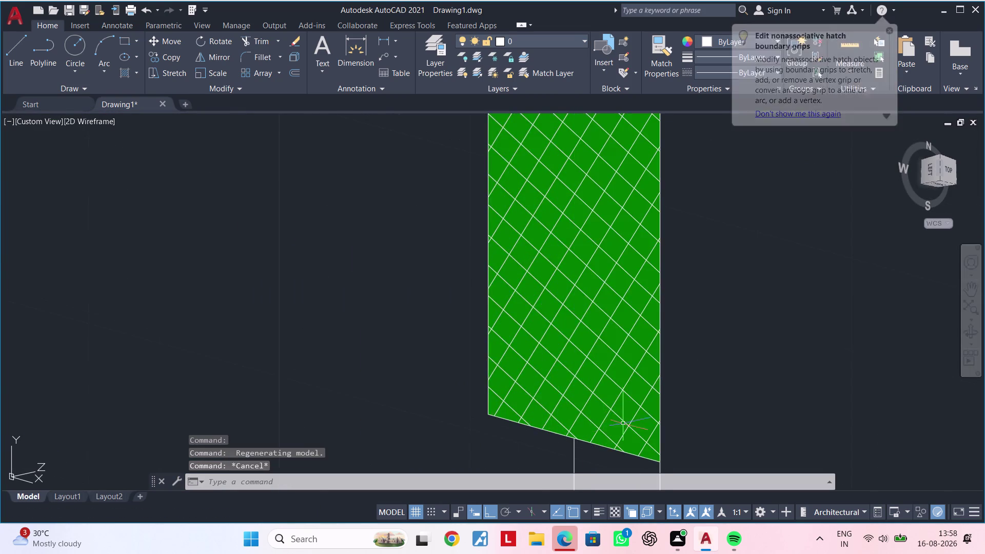
scroll(down, 3)
Undo the accidental view tilt, recentre the wall, and window-select the green hatch.
key(ctrl+z)
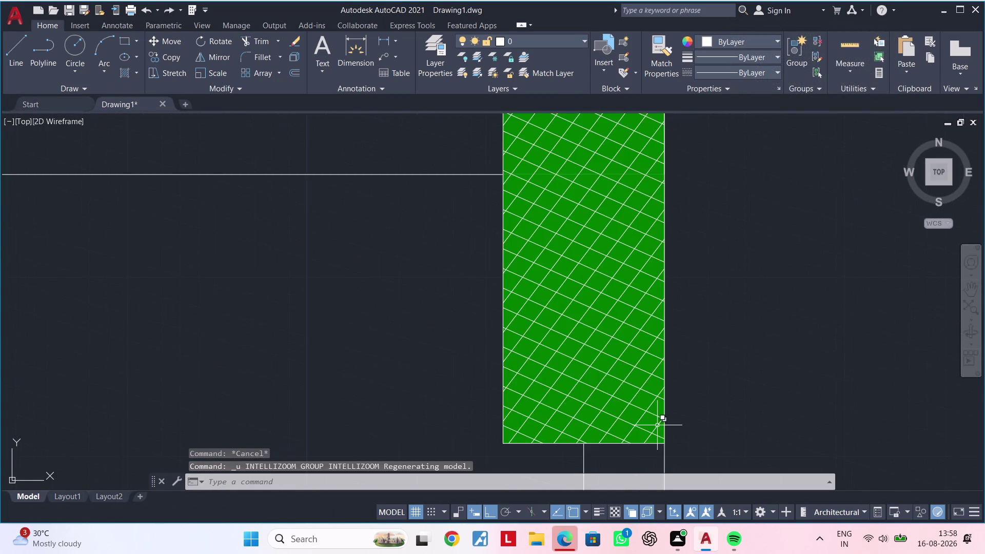
scroll(down, 3)
middle_drag(676, 389, 587, 357)
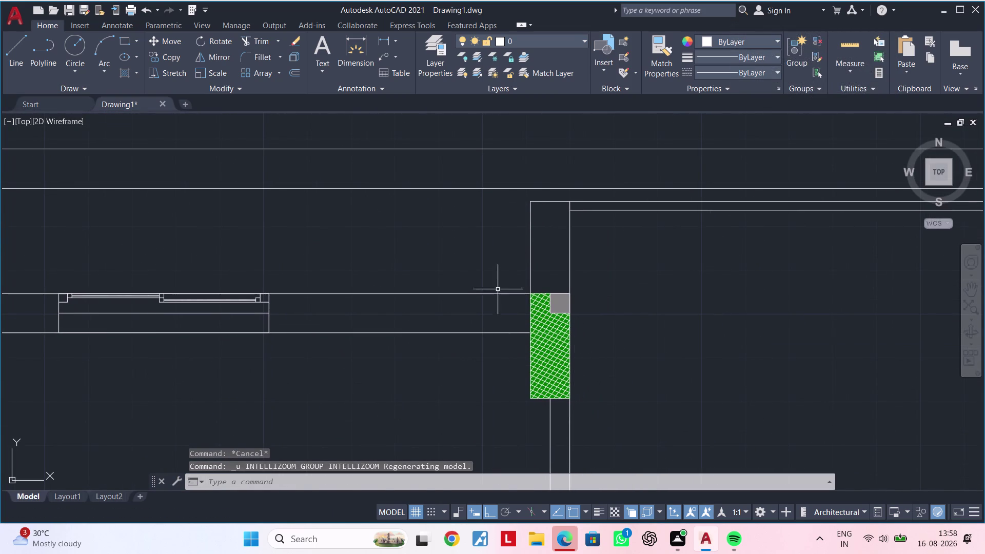
drag(503, 270, 511, 271)
click(611, 432)
Pick points on the selected hatch and pan across it to inspect its grips.
scroll(up, 3)
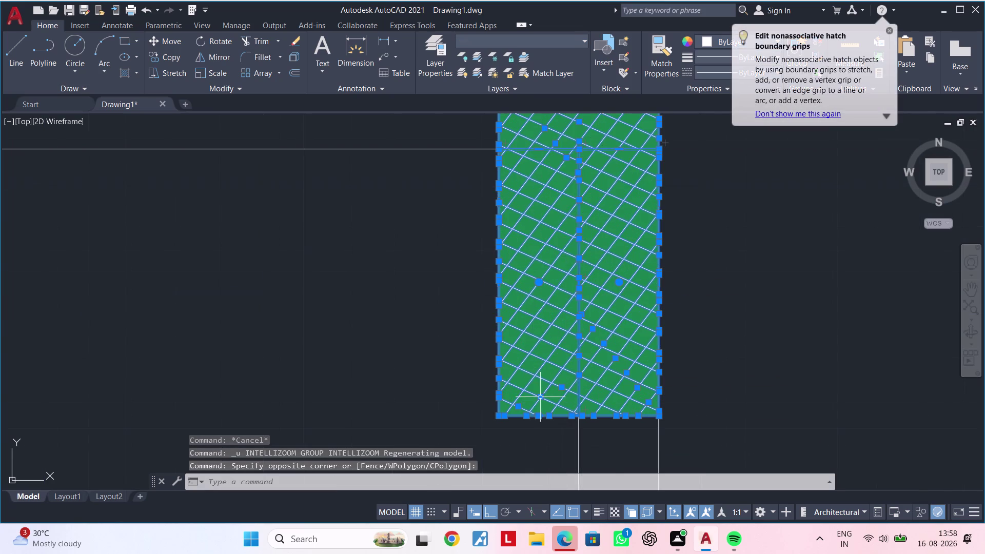
scroll(up, 3)
click(539, 366)
scroll(down, 3)
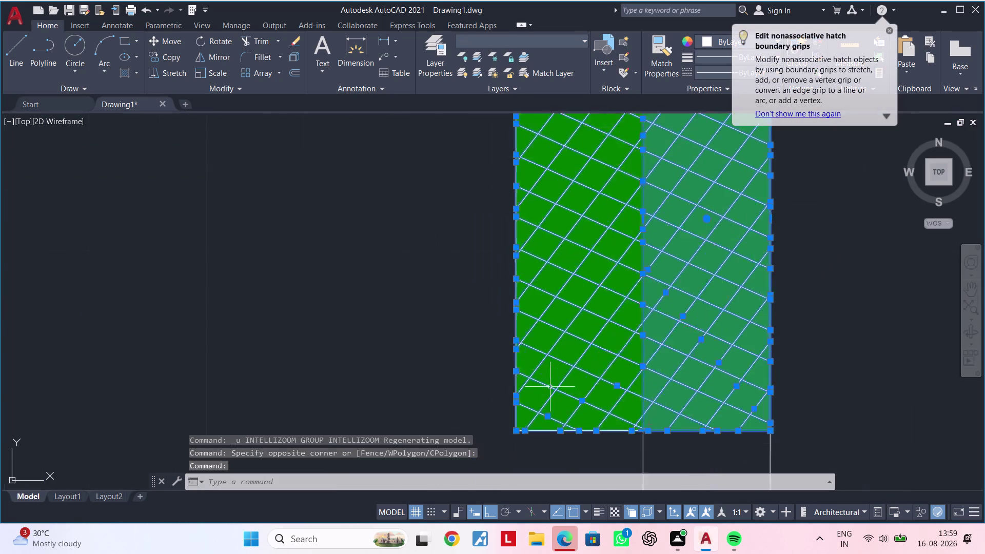
middle_drag(584, 388, 396, 388)
scroll(up, 3)
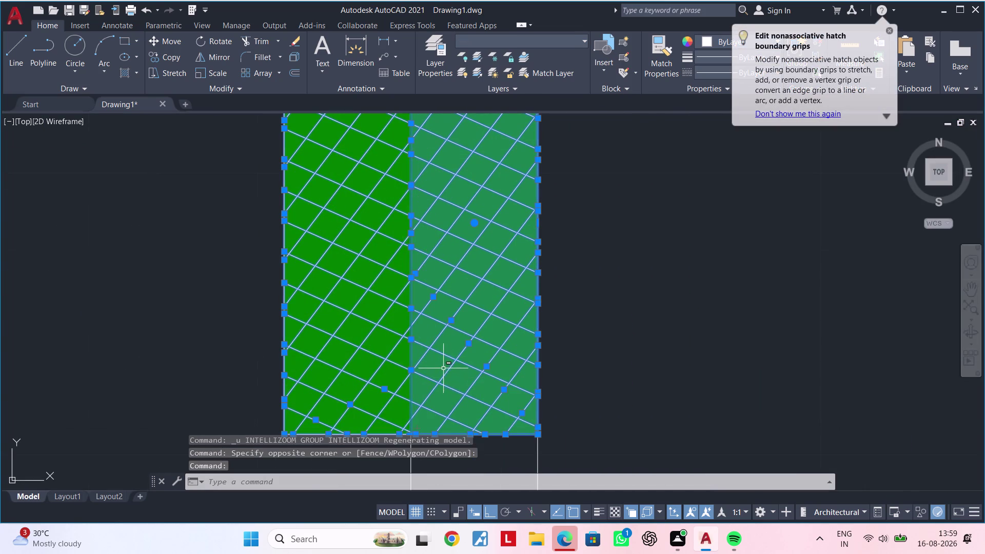
click(442, 367)
scroll(down, 3)
scroll(up, 3)
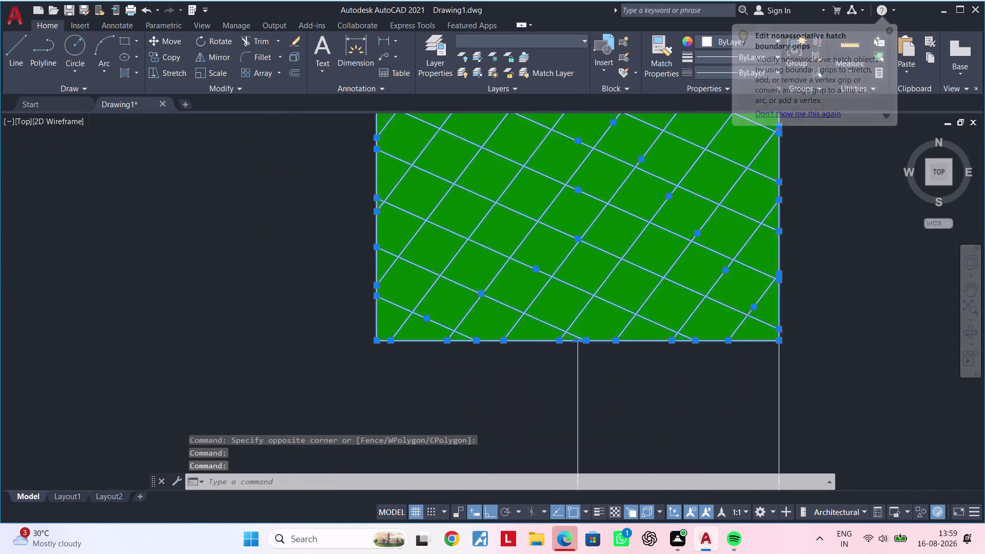